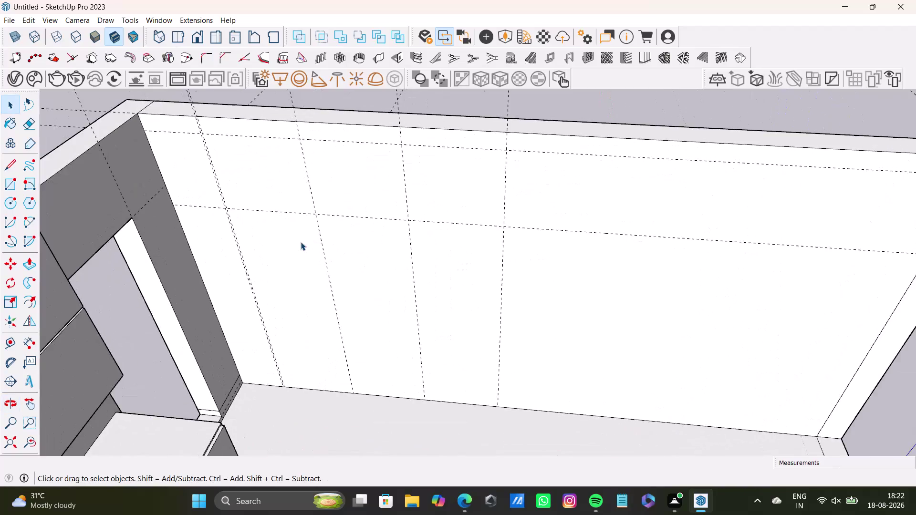
Orbit around the floor surface and select a vertical guide line.
middle_drag(296, 241, 327, 318)
scroll(up, 3)
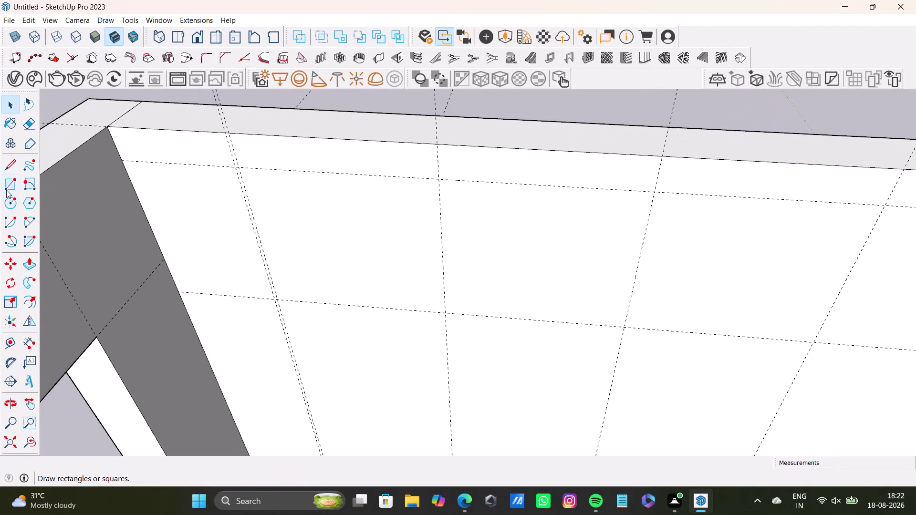
click(7, 190)
scroll(up, 3)
scroll(down, 3)
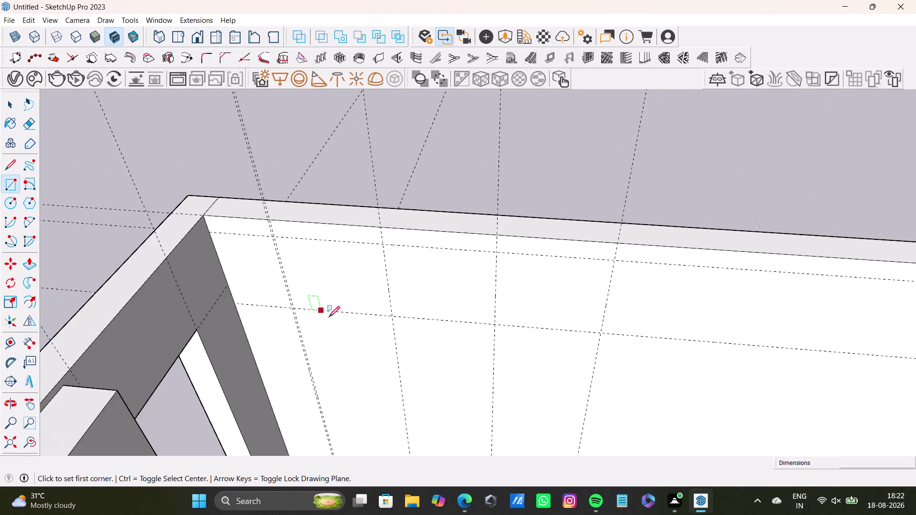
middle_drag(337, 321, 308, 208)
scroll(up, 3)
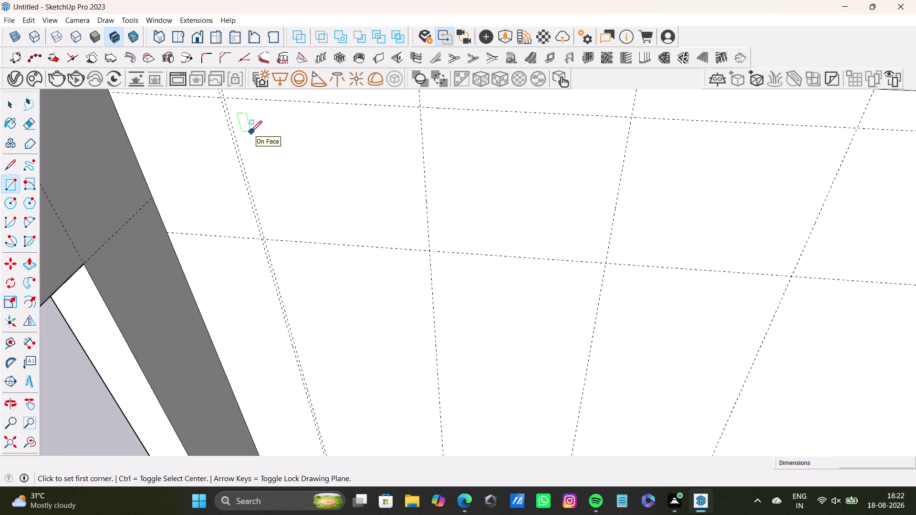
scroll(down, 3)
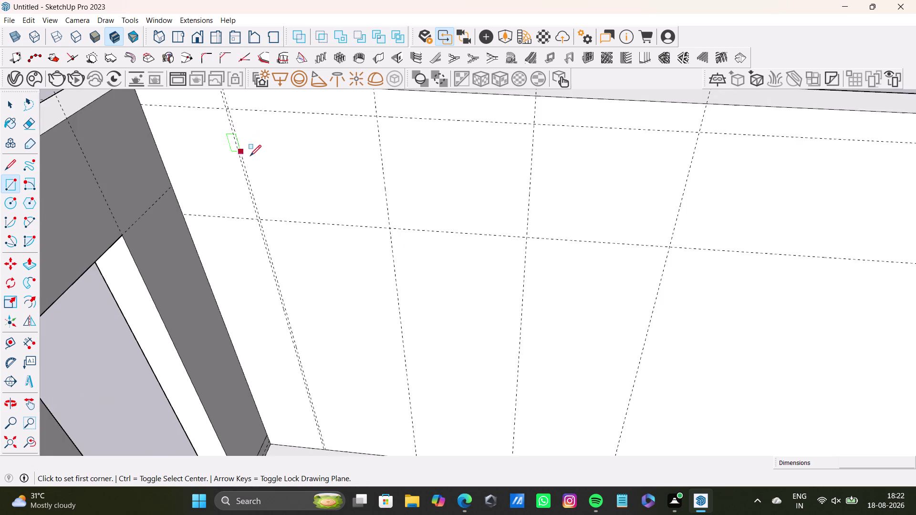
scroll(down, 3)
middle_drag(276, 175, 309, 192)
scroll(up, 3)
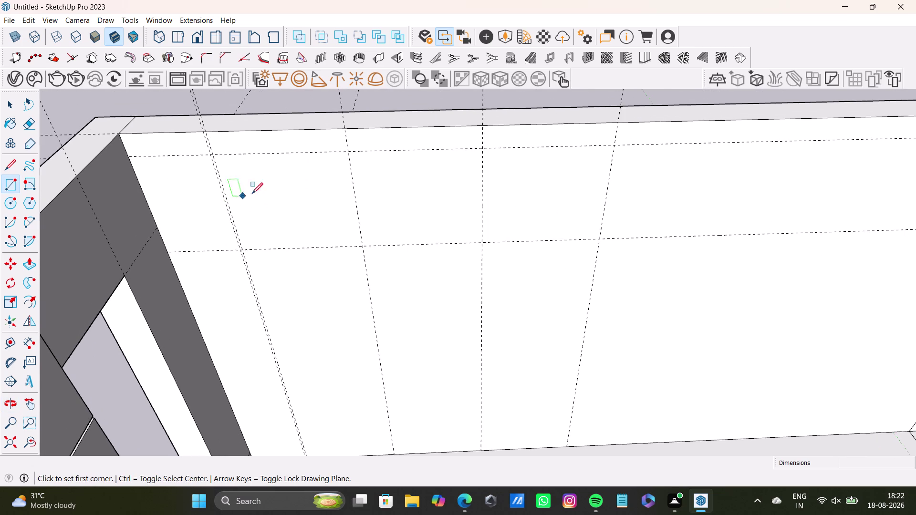
key(space)
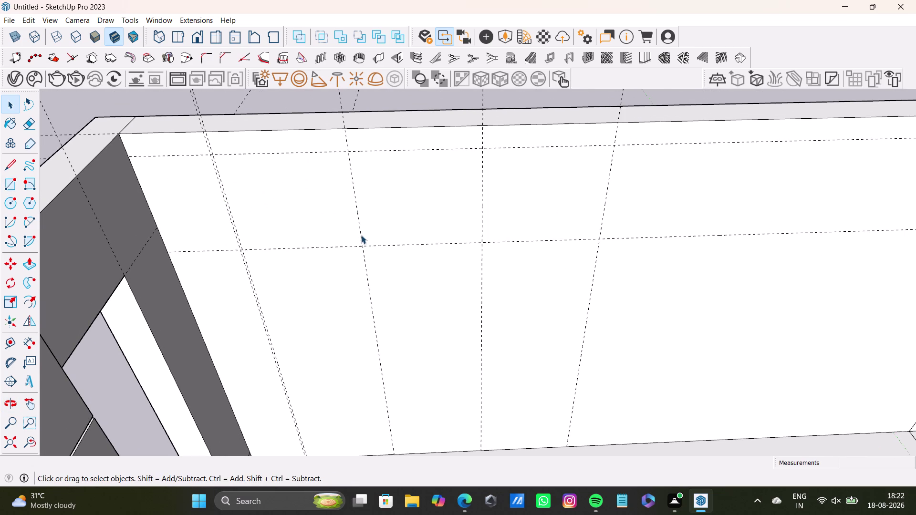
click(360, 236)
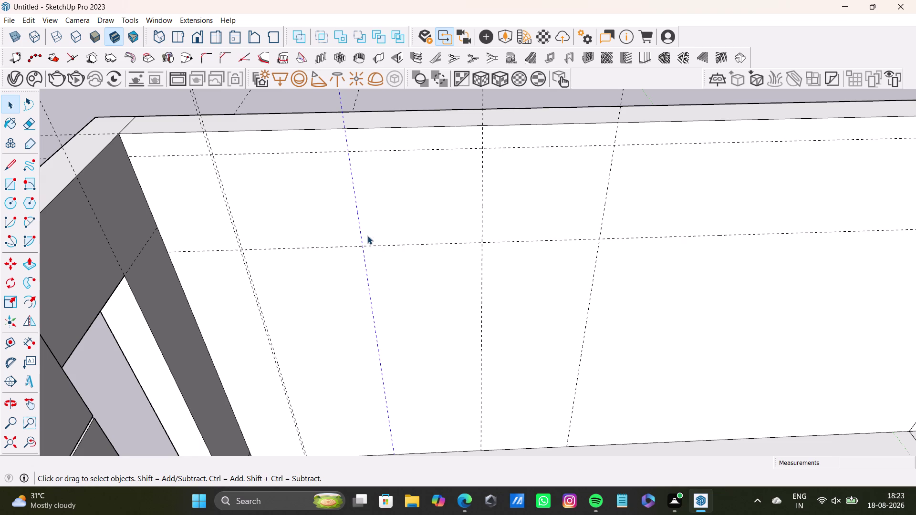
scroll(up, 3)
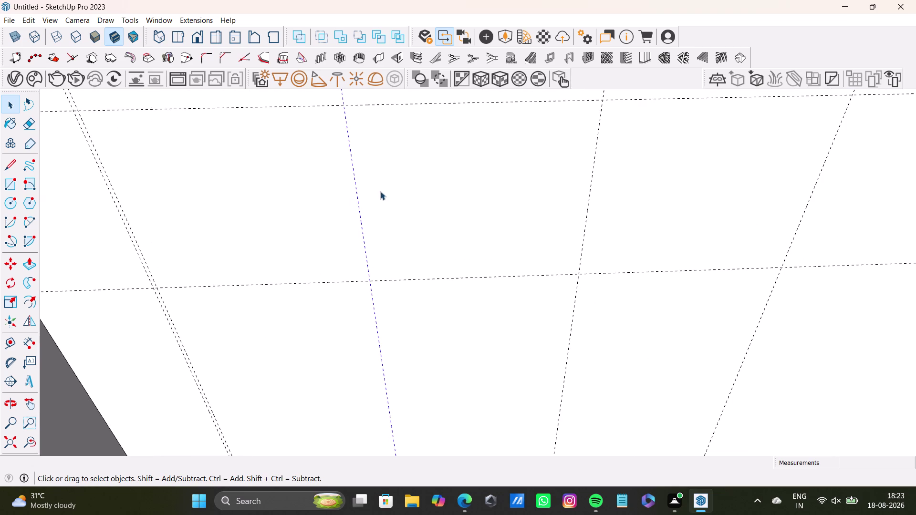
Place a guide 0.5" beside the first vertical guide.
key(t)
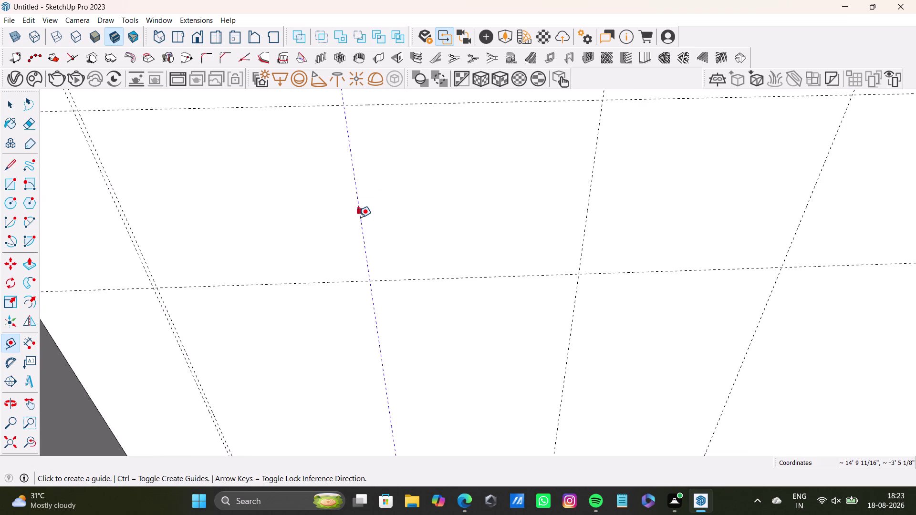
click(358, 219)
text(0.)
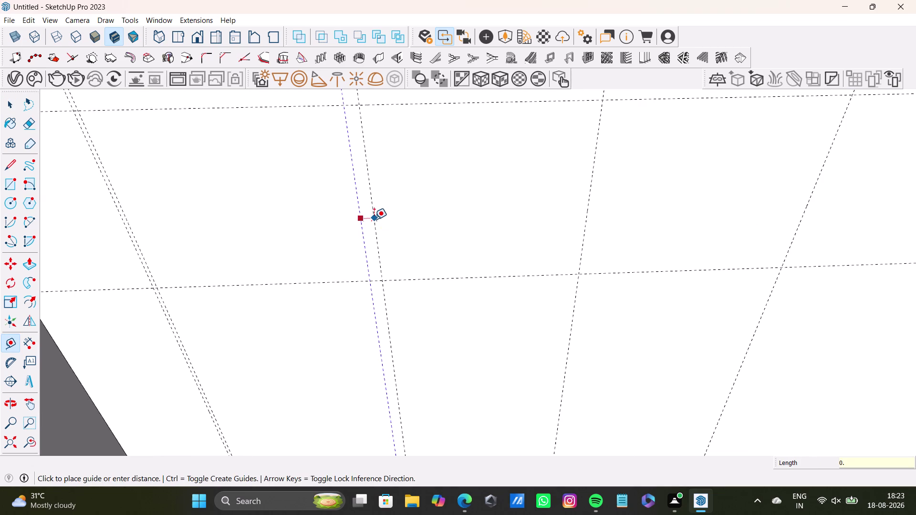
text(5")
key(Return)
scroll(down, 3)
middle_drag(442, 223, 393, 285)
scroll(up, 3)
Add a second 0.5" offset guide beside another existing guide.
click(490, 266)
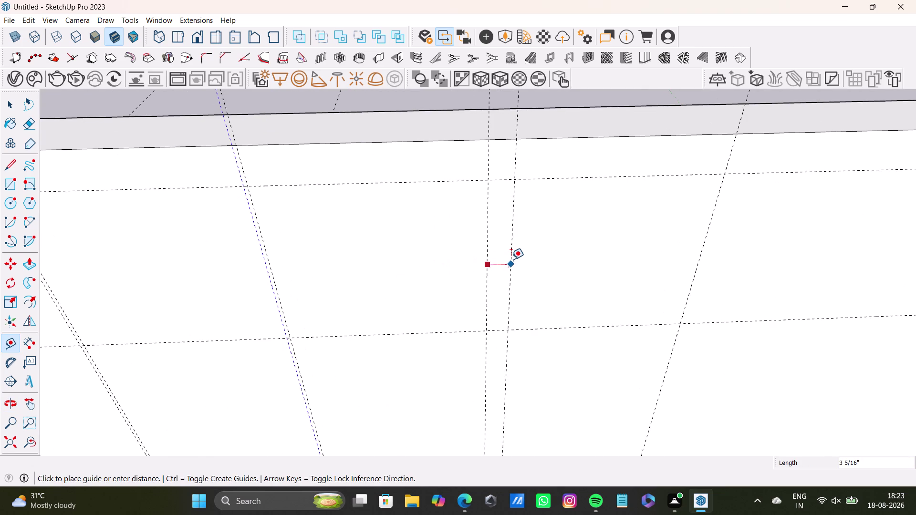
text(0.5)
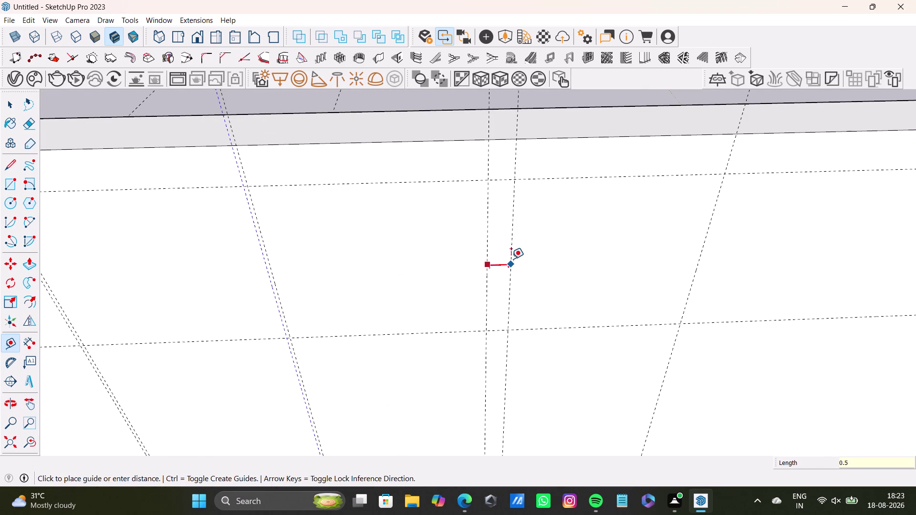
key(shift+quotedbl)
key(Return)
scroll(down, 3)
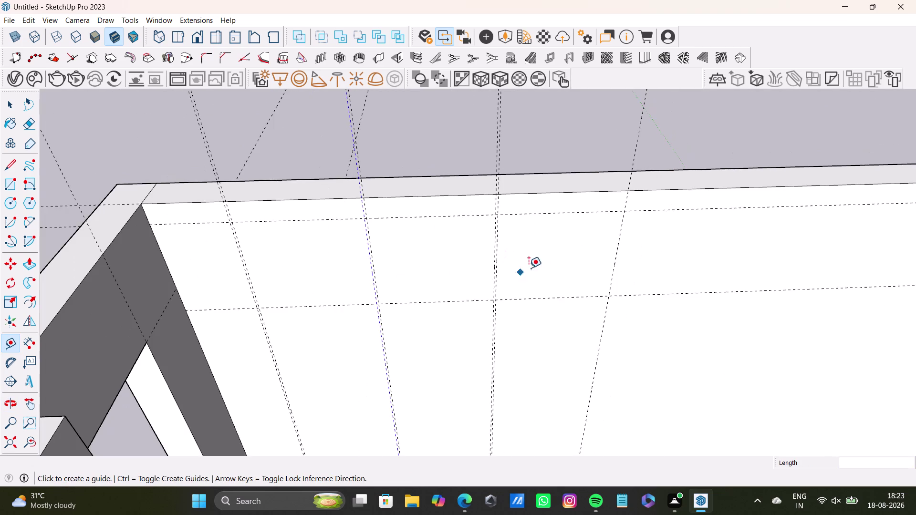
middle_drag(535, 265, 307, 316)
scroll(up, 3)
Add a third 0.5" guide beside the next vertical guide, then orbit along the top edge.
click(393, 312)
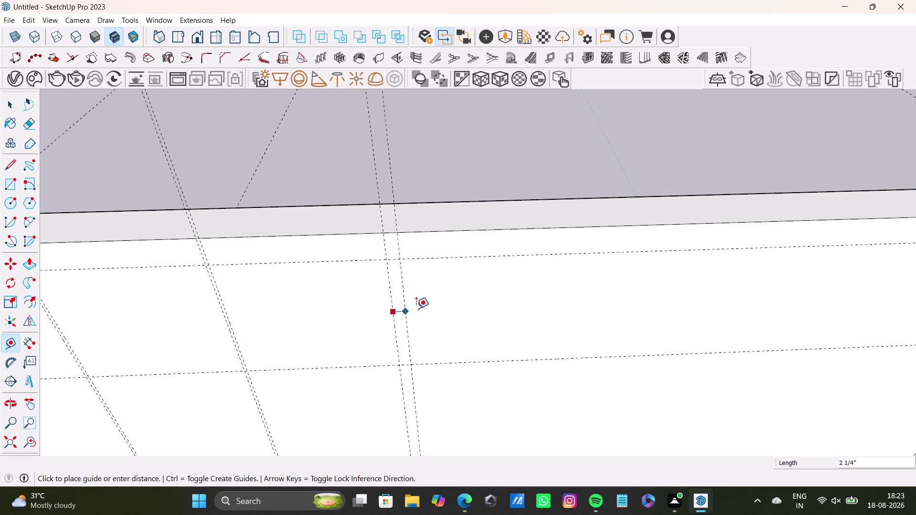
text(0.5)
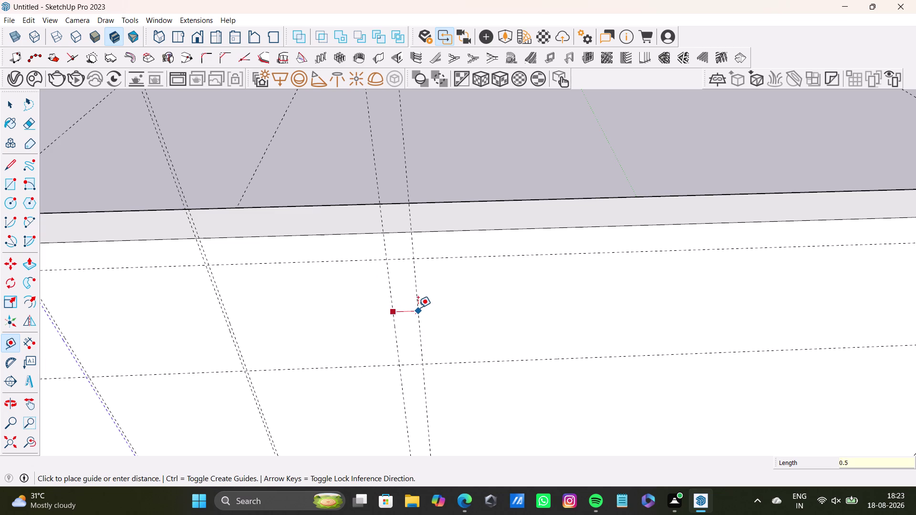
key(shift+quotedbl)
key(Return)
key(space)
scroll(down, 3)
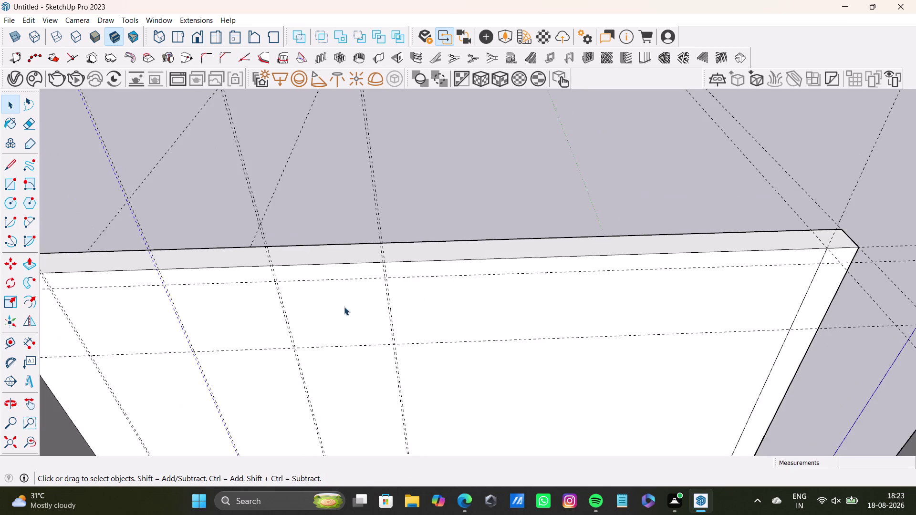
scroll(down, 3)
middle_drag(350, 307, 450, 274)
middle_drag(271, 315, 249, 223)
scroll(down, 3)
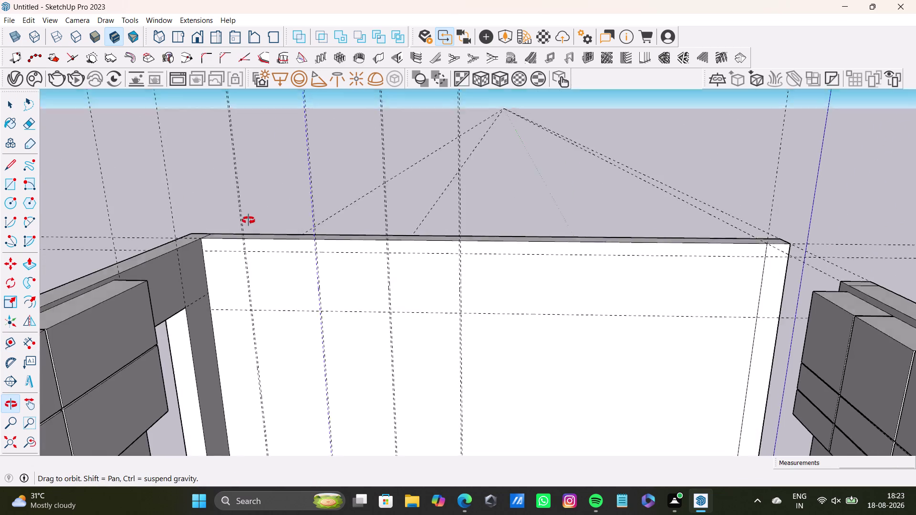
middle_drag(249, 223, 246, 214)
scroll(up, 3)
click(11, 186)
scroll(up, 3)
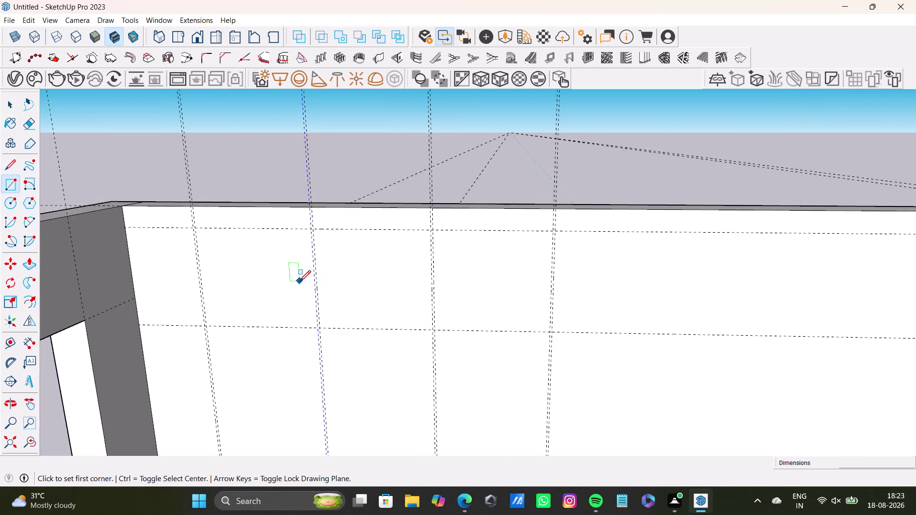
middle_drag(300, 282, 314, 181)
scroll(down, 3)
middle_drag(319, 275, 316, 195)
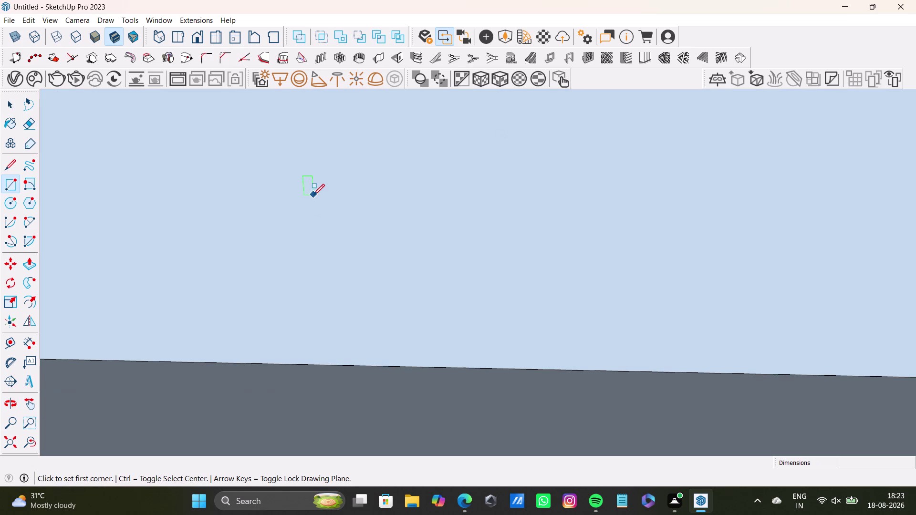
click(8, 442)
middle_drag(309, 231, 308, 241)
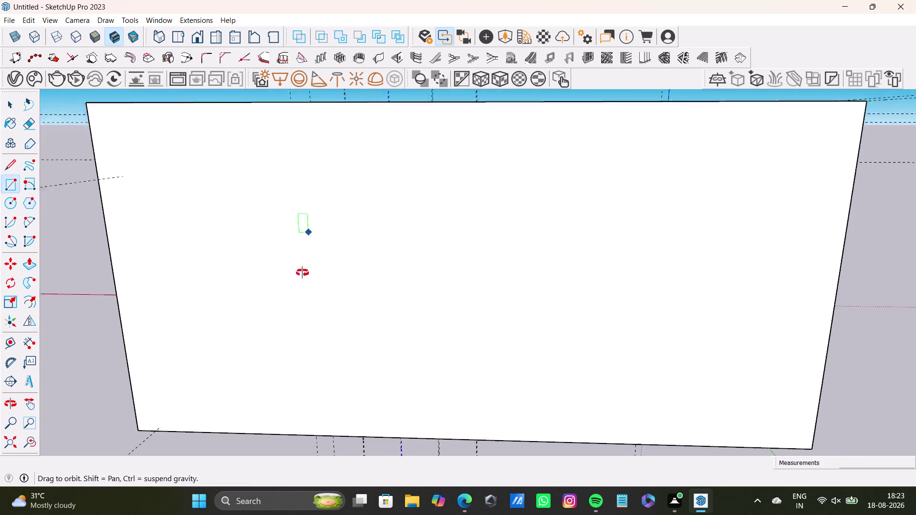
middle_drag(308, 240, 281, 426)
middle_drag(405, 155, 339, 420)
scroll(up, 3)
middle_drag(328, 285, 378, 197)
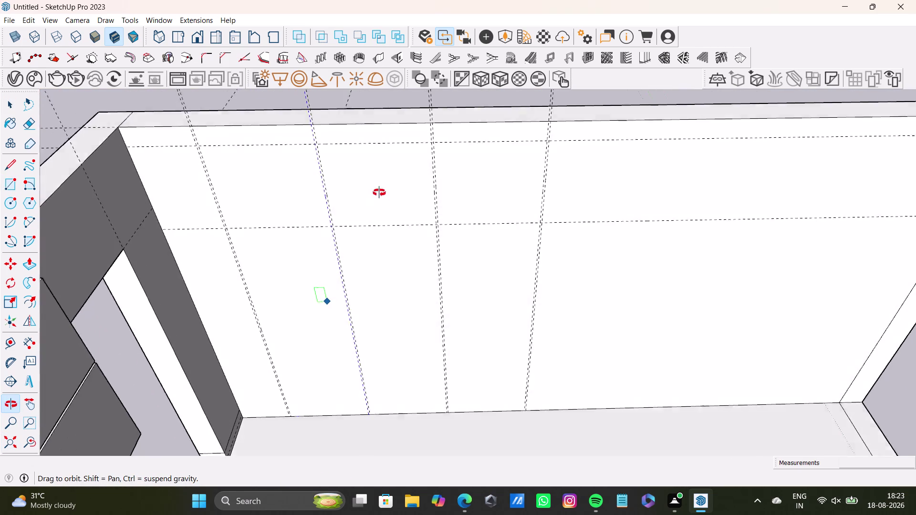
middle_drag(378, 197, 375, 237)
middle_drag(367, 263, 358, 187)
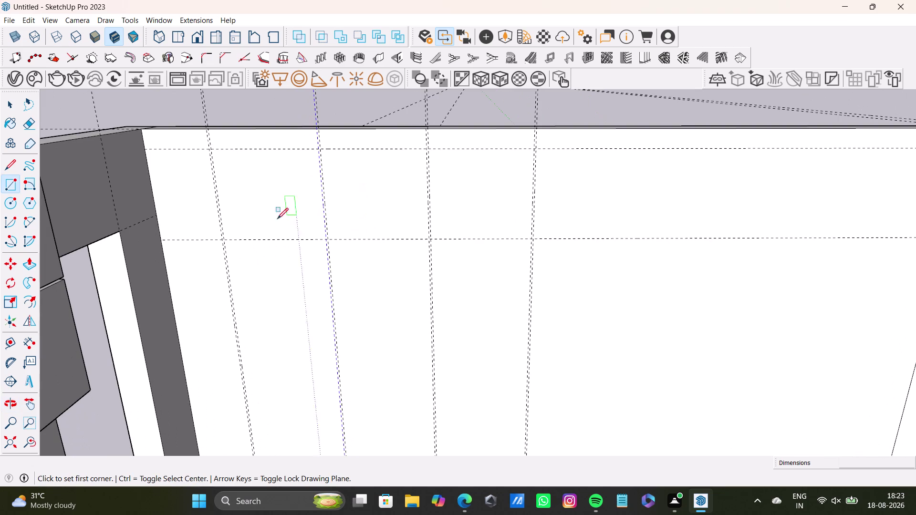
key(space)
click(6, 341)
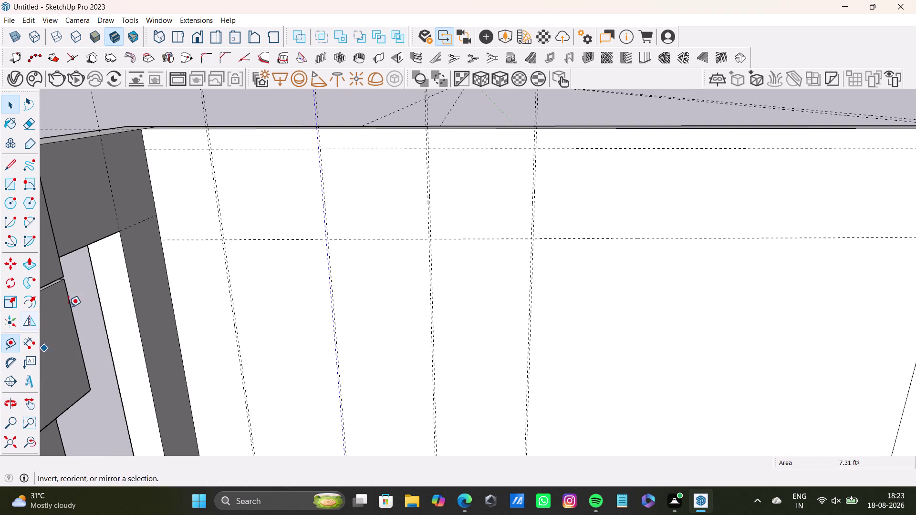
scroll(up, 3)
click(275, 128)
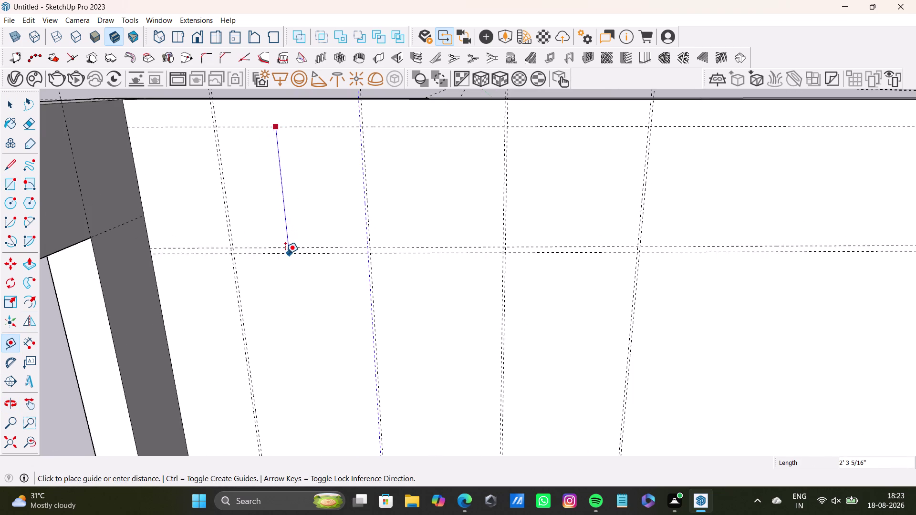
key(space)
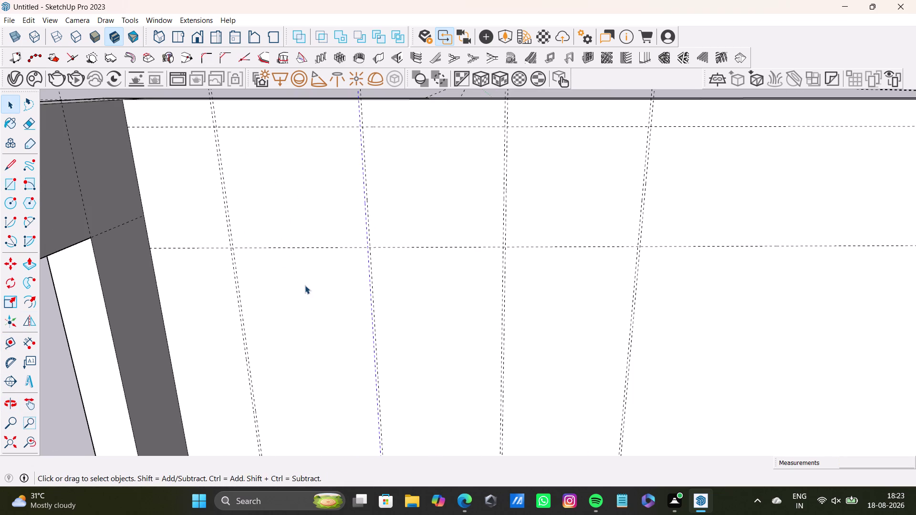
scroll(down, 3)
middle_drag(305, 286, 294, 186)
scroll(up, 3)
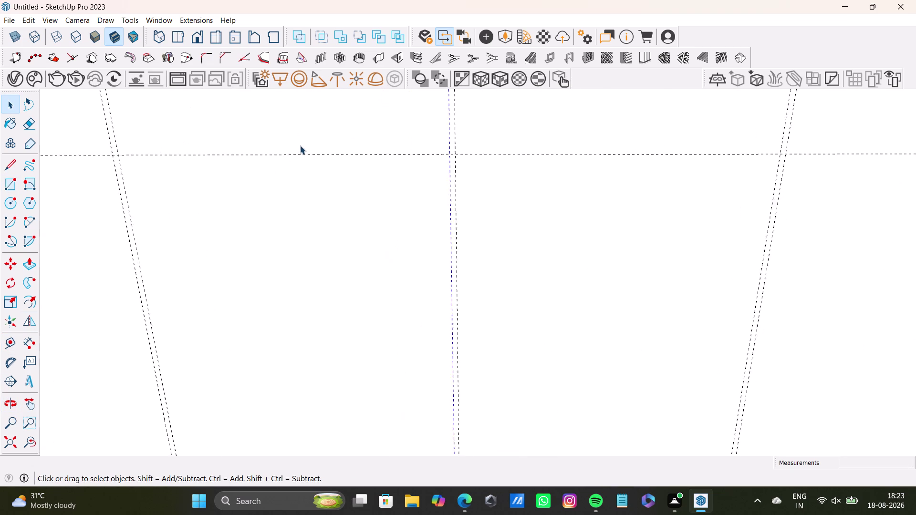
click(305, 154)
click(305, 154)
click(307, 157)
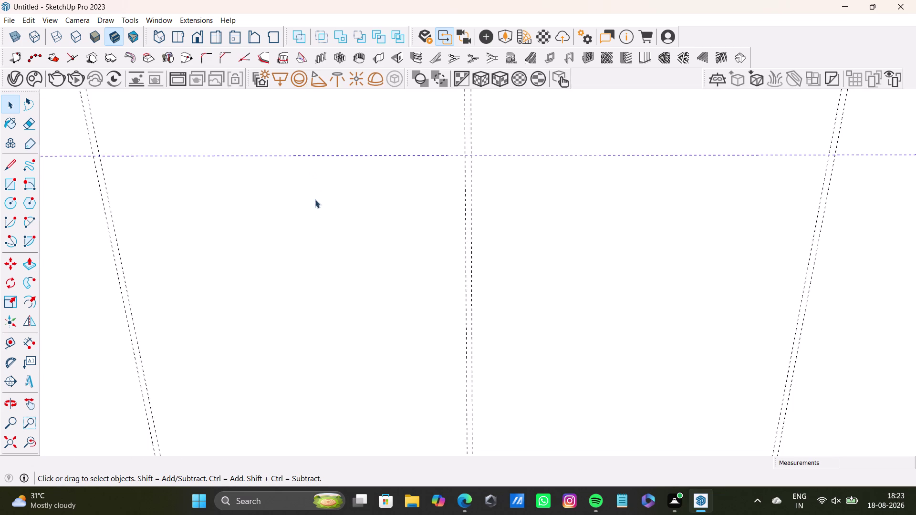
scroll(down, 3)
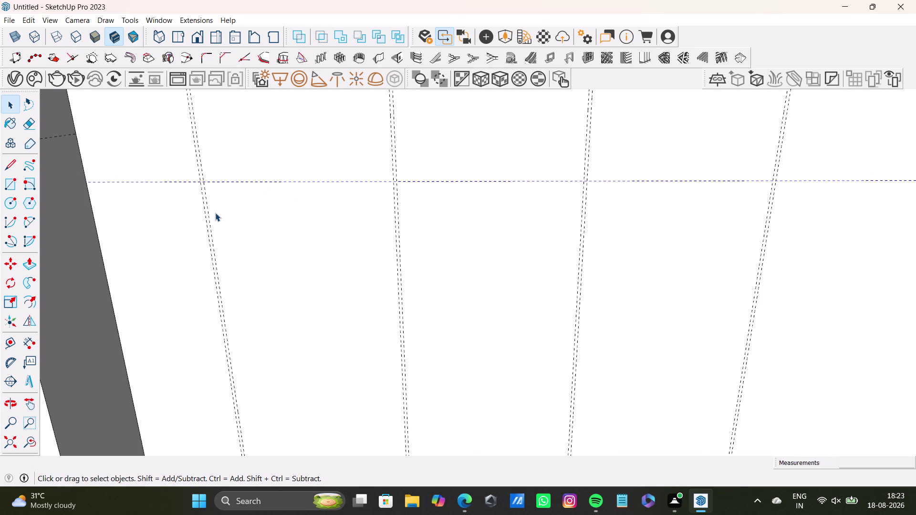
Add a 0.5" twin beside the upper horizontal wall guide.
click(15, 345)
scroll(up, 3)
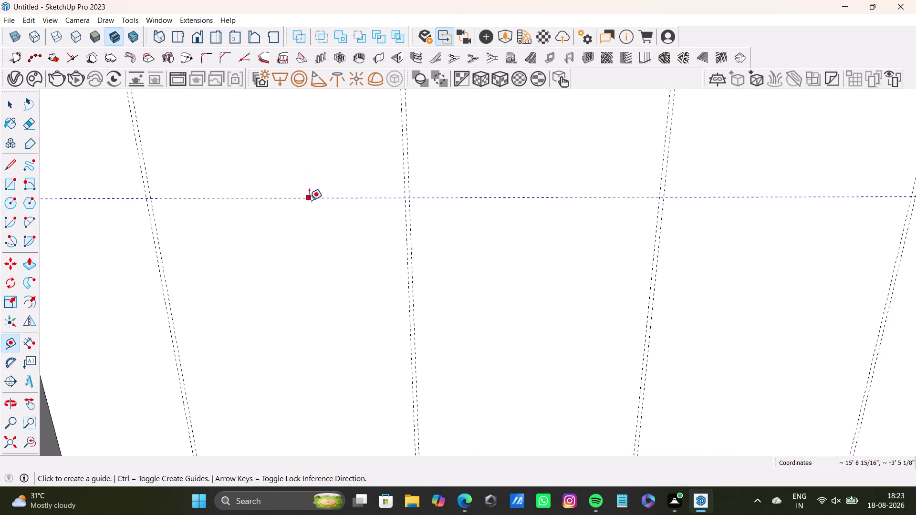
click(312, 200)
text(0.)
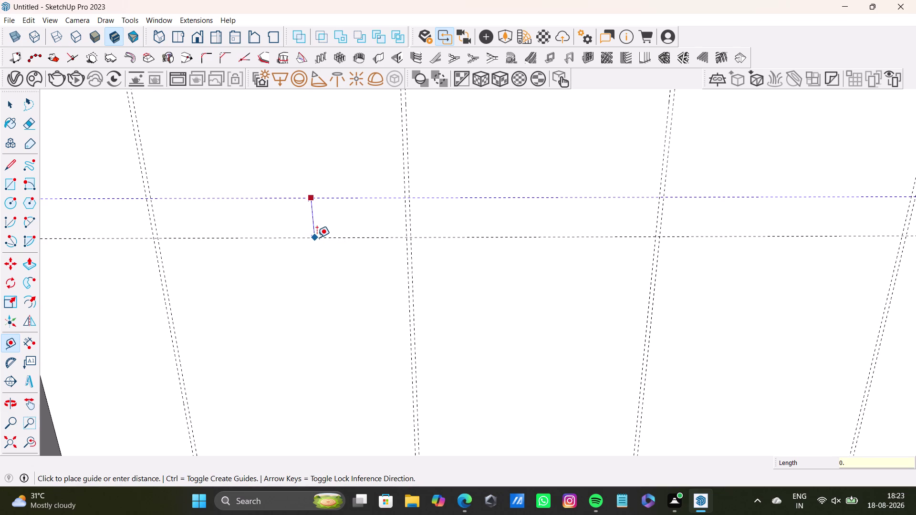
text(5)
key(shift+quotedbl)
key(Return)
key(space)
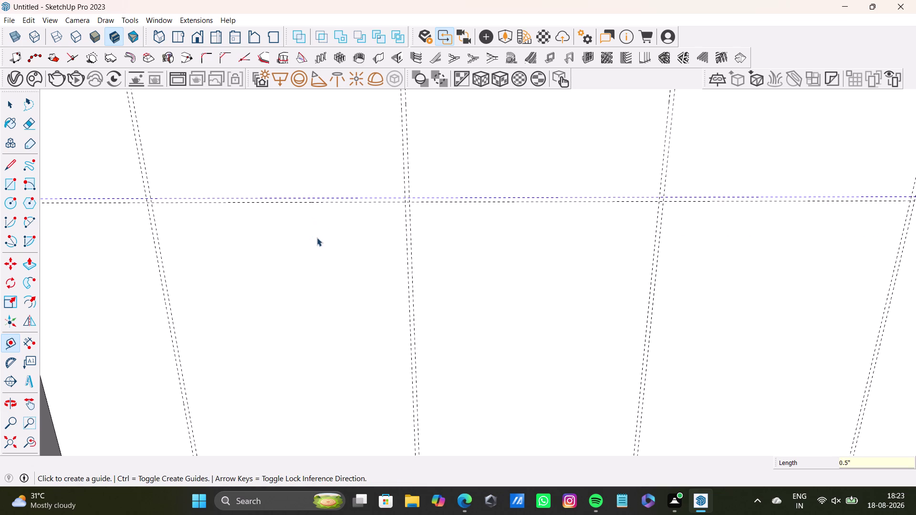
scroll(down, 3)
middle_drag(346, 240, 350, 210)
scroll(up, 3)
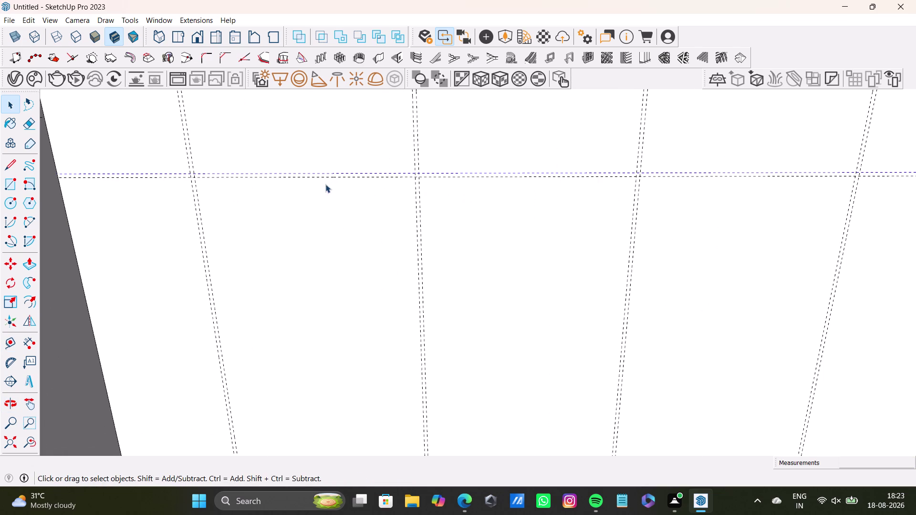
Place a horizontal guide 2'2" below the upper guide.
key(t)
scroll(up, 3)
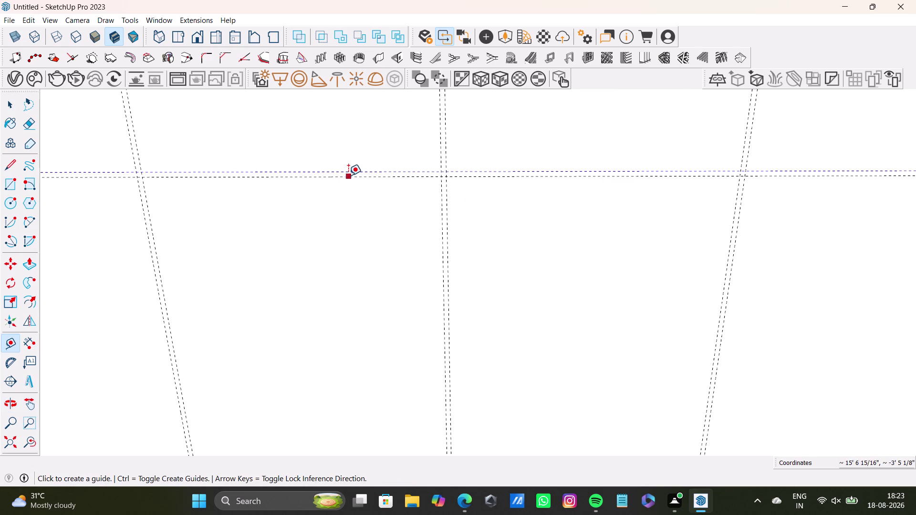
scroll(up, 3)
click(325, 175)
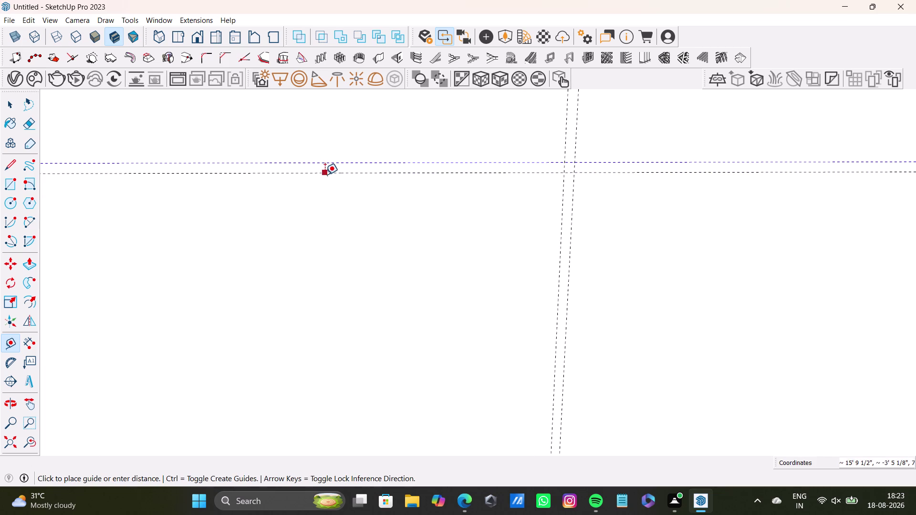
scroll(down, 3)
middle_drag(350, 337, 342, 208)
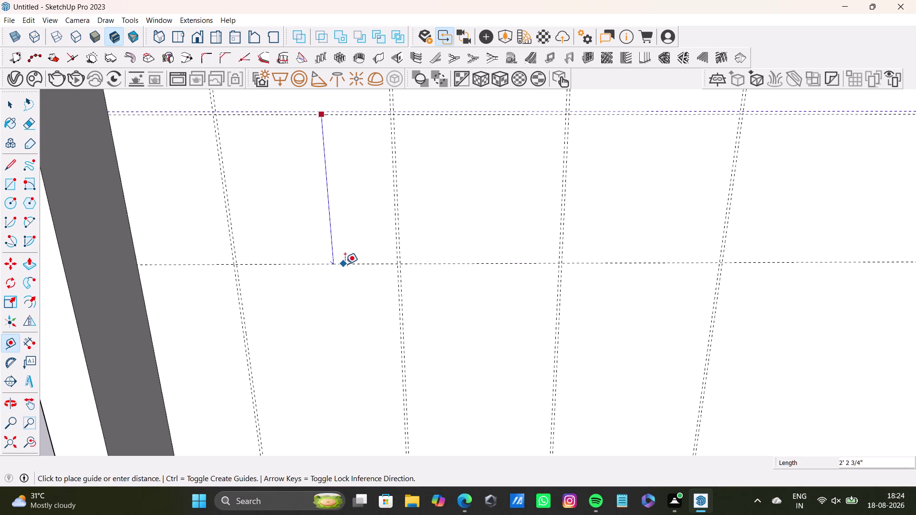
scroll(down, 3)
text(2')
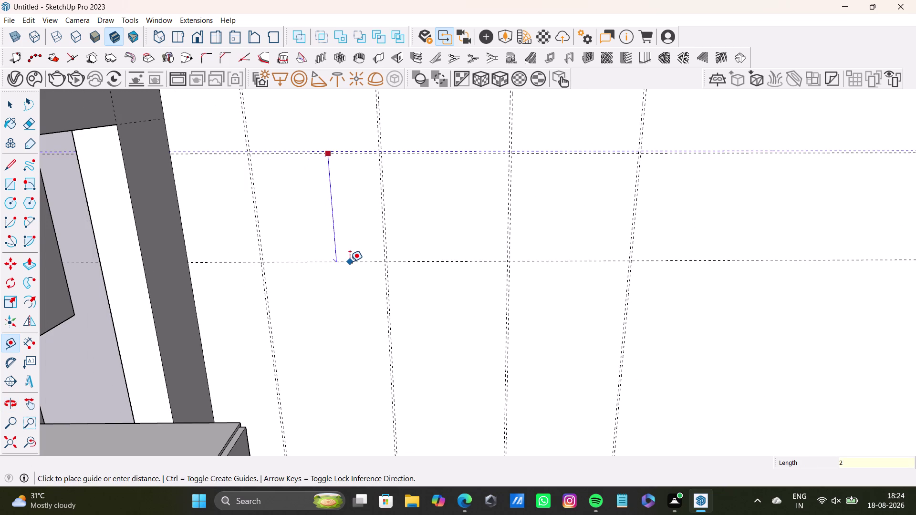
key(2)
key(shift+quotedbl)
key(Return)
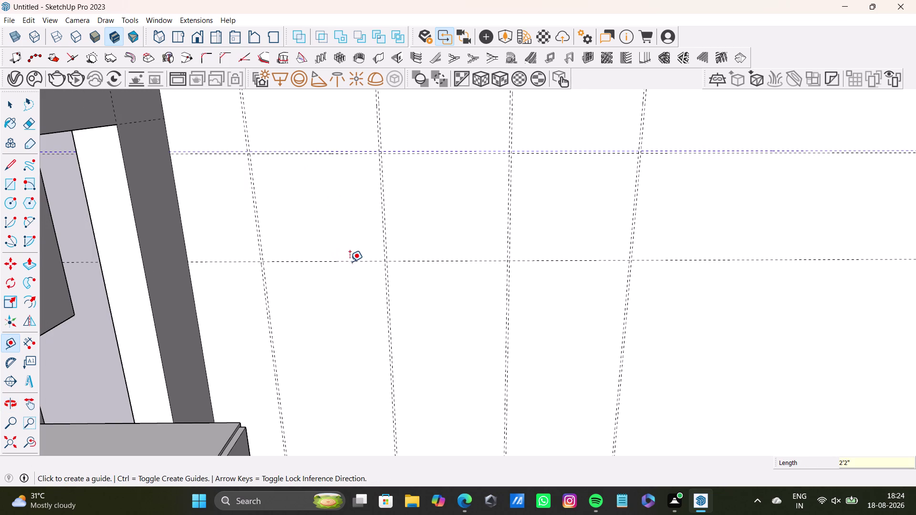
key(space)
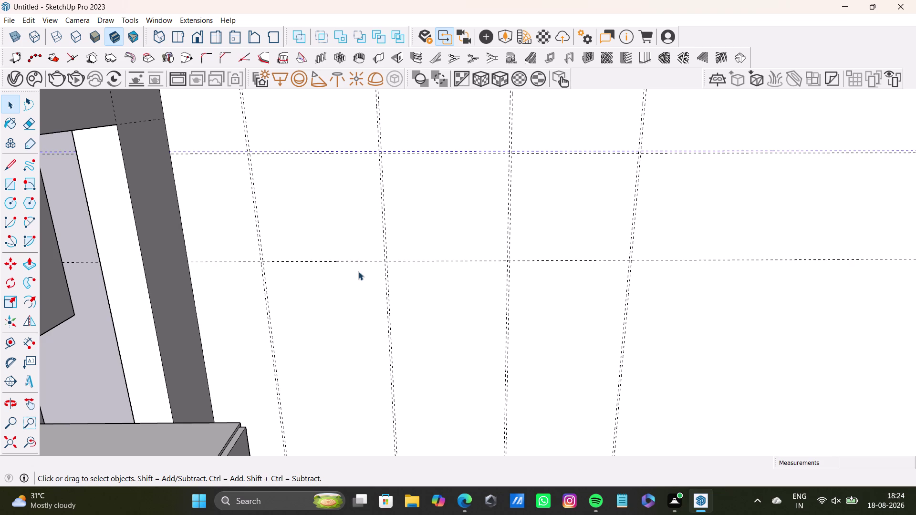
Add a 0.5" twin beside the new 2'2" guide.
key(t)
click(364, 258)
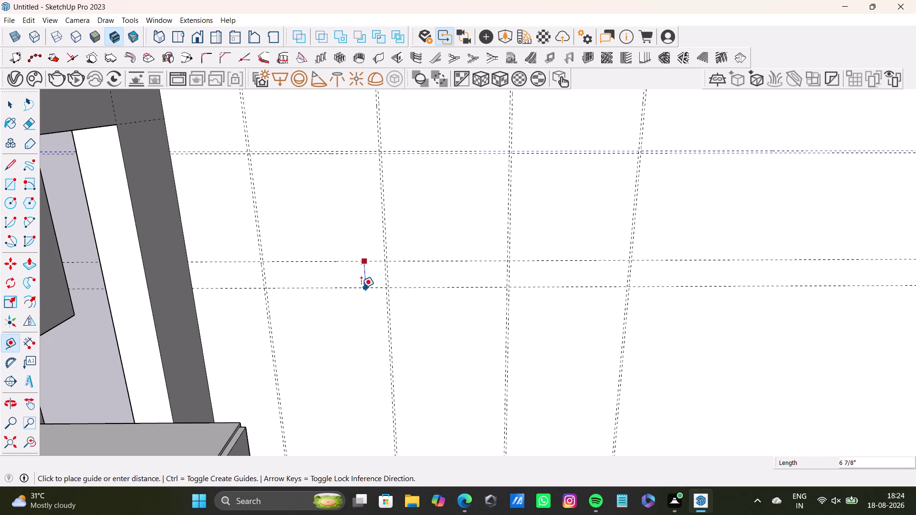
text(0.5)
key(shift+quotedbl)
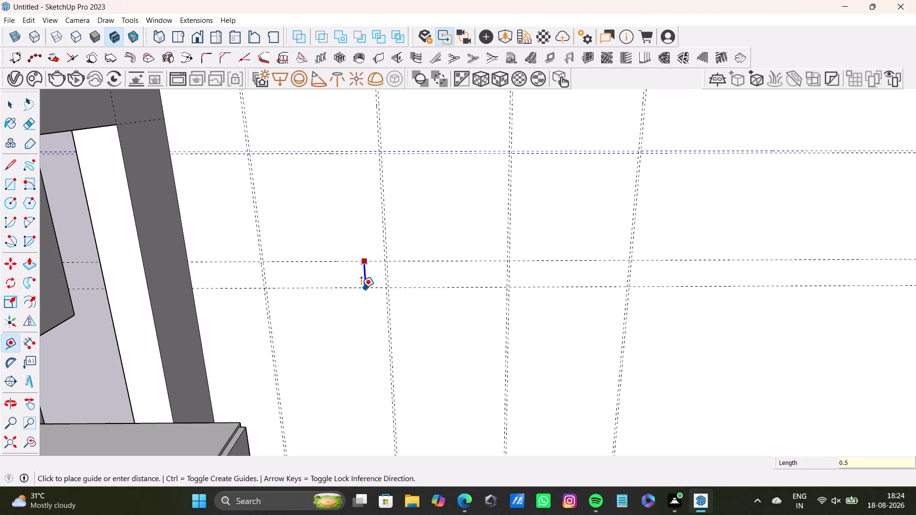
key(Return)
scroll(up, 3)
scroll(up, 3)
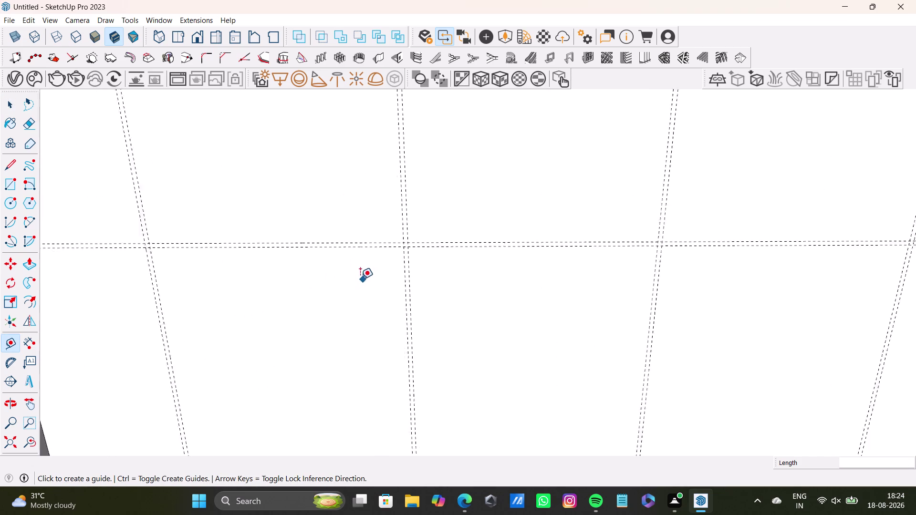
scroll(up, 3)
Place another horizontal guide 2'2" below the lower guide.
click(306, 245)
scroll(down, 3)
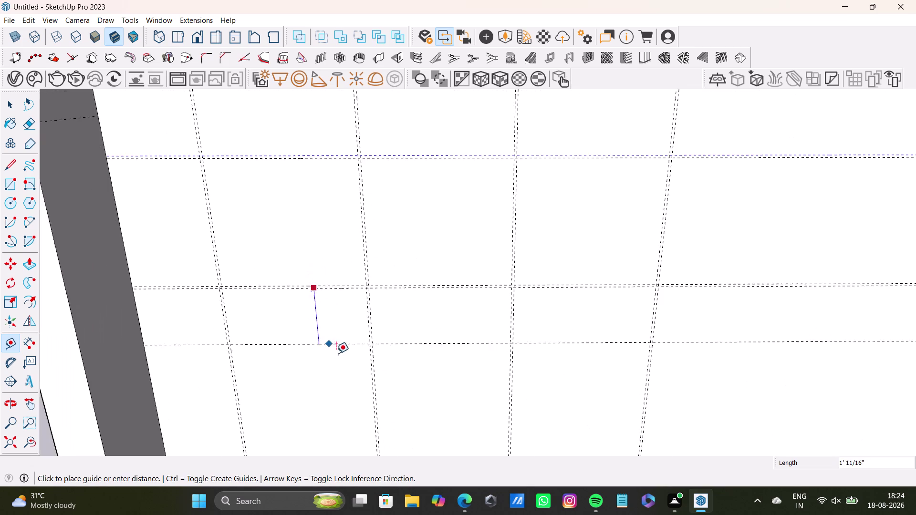
scroll(down, 3)
scroll(down, 3)
middle_drag(337, 419, 327, 331)
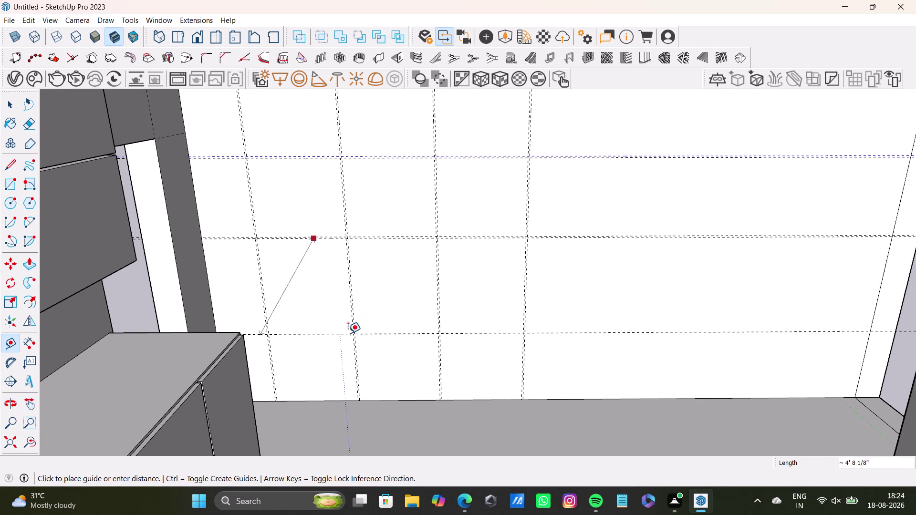
scroll(up, 3)
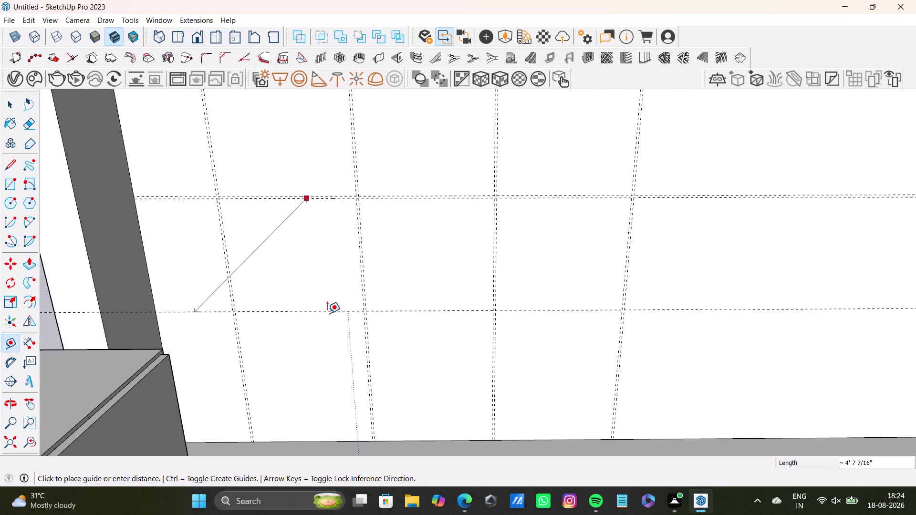
middle_drag(328, 314, 279, 282)
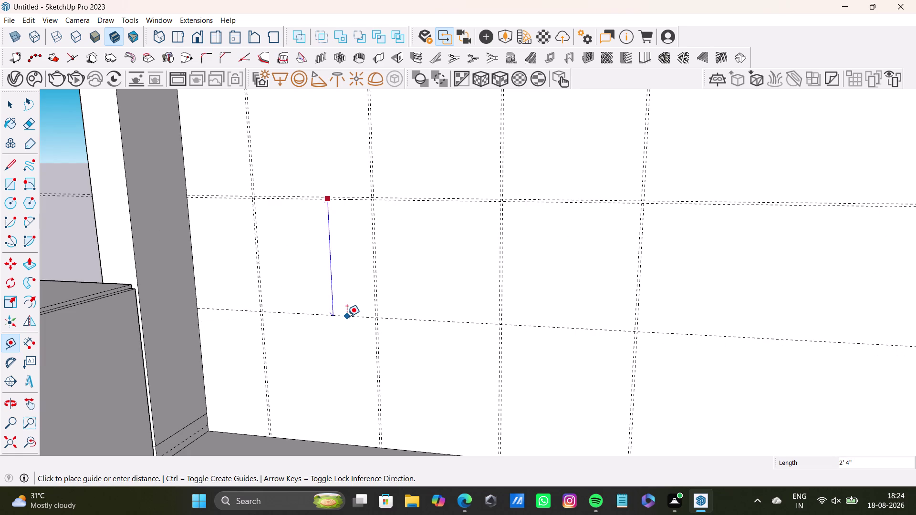
text(2'2)
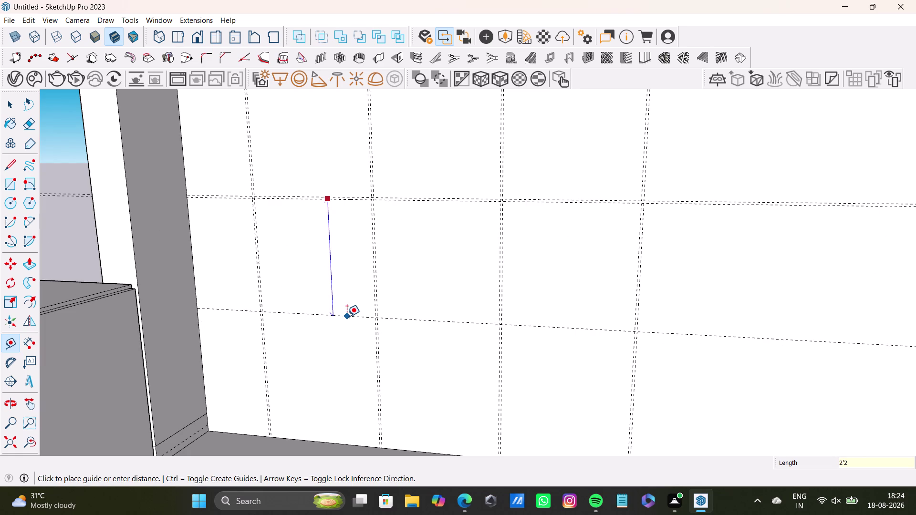
key(shift+quotedbl)
key(Return)
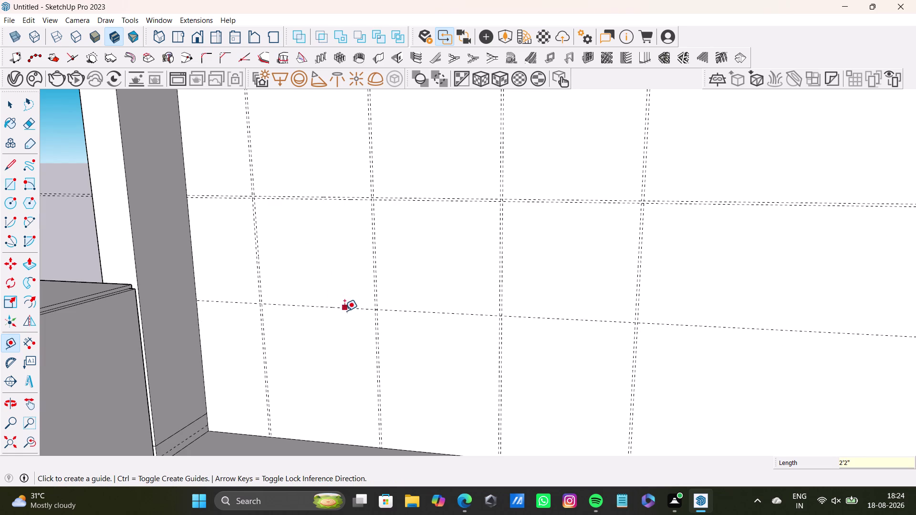
Give that new guide a 0.5" offset twin.
click(346, 306)
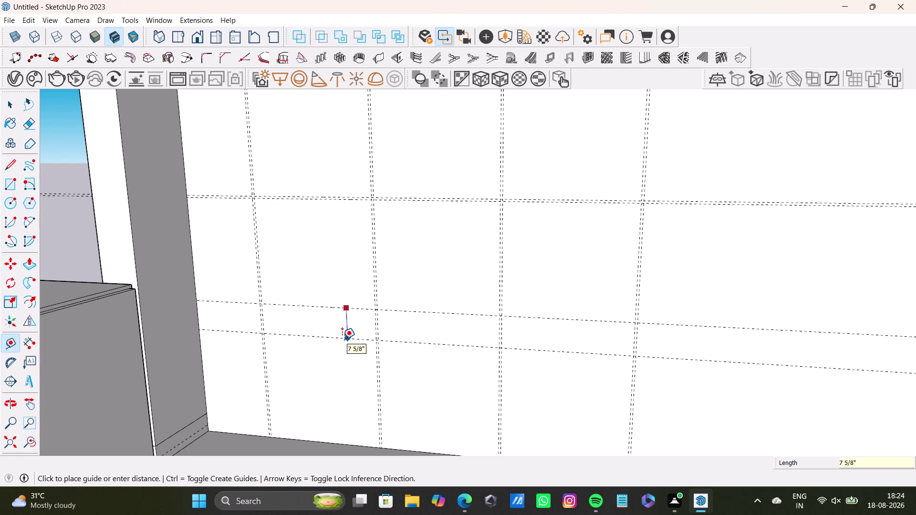
text(0.5)
key(shift+quotedbl)
key(Return)
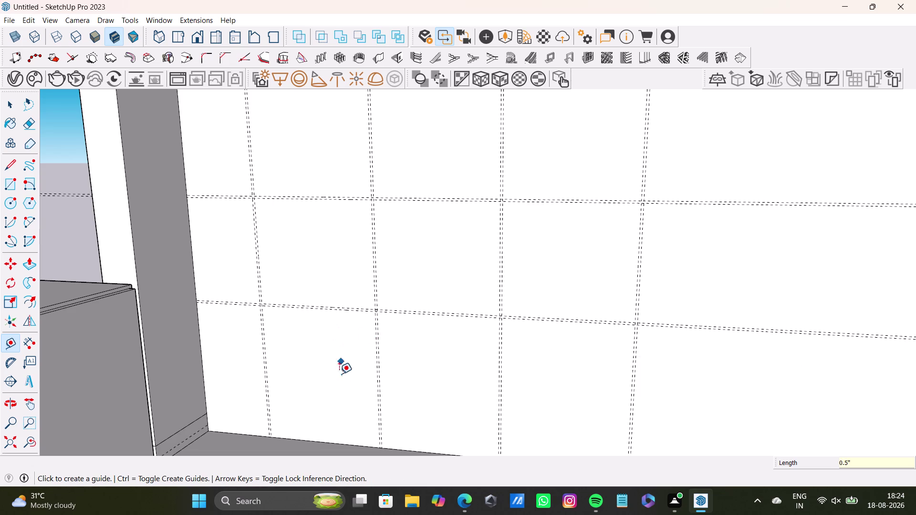
scroll(down, 3)
middle_drag(344, 382, 344, 322)
scroll(up, 3)
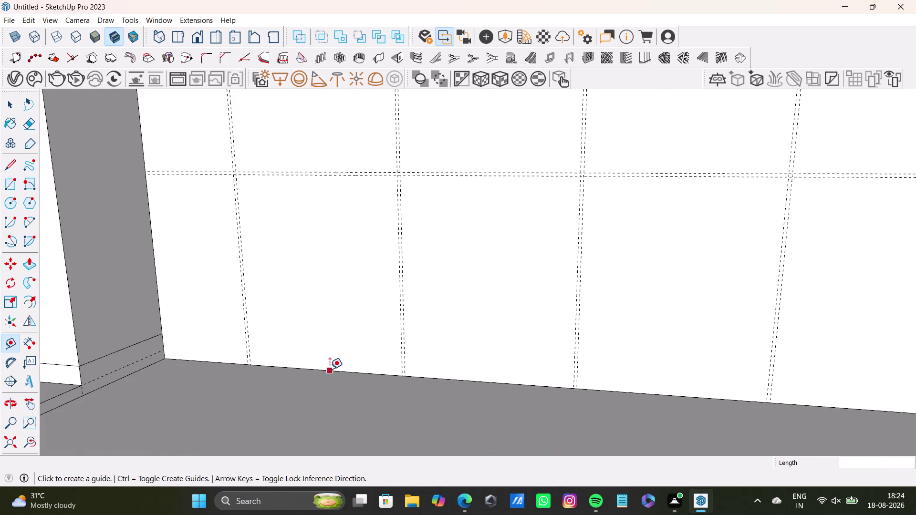
Place a guide 0.5" above the floor edge, then undo it.
click(330, 369)
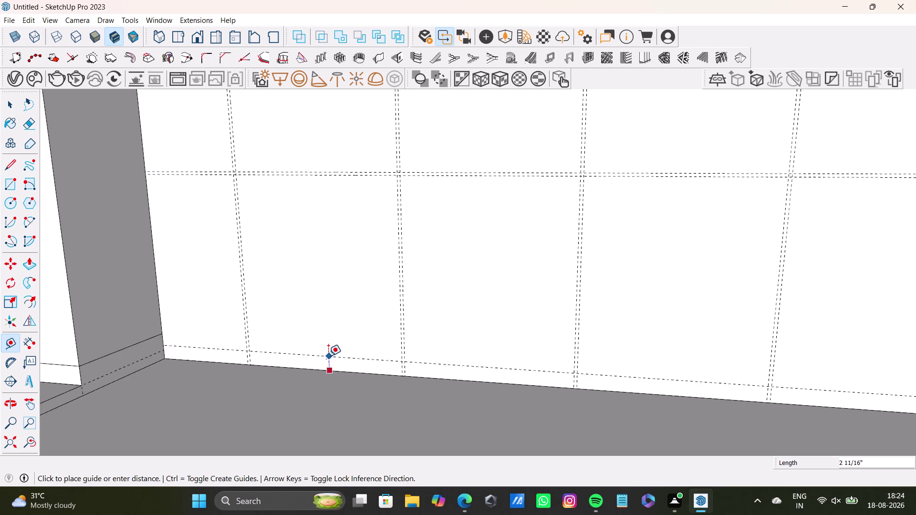
click(265, 355)
click(283, 351)
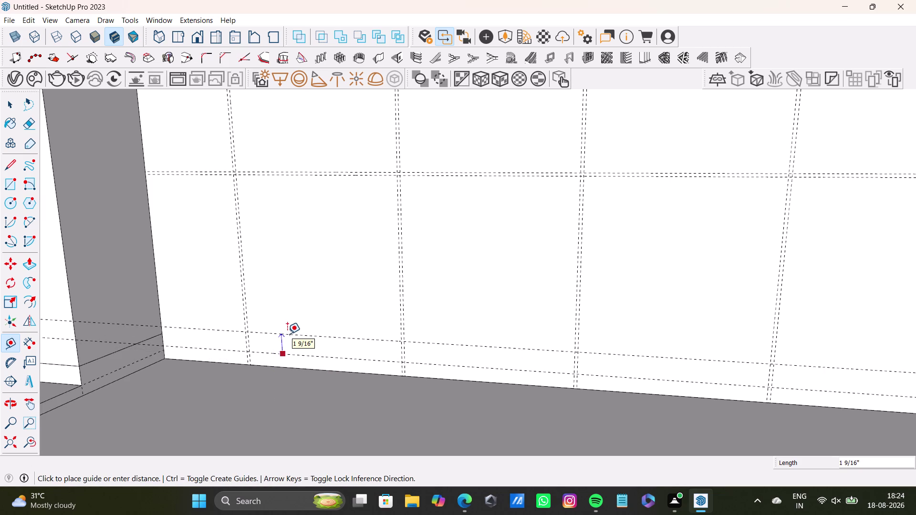
text(0.5)
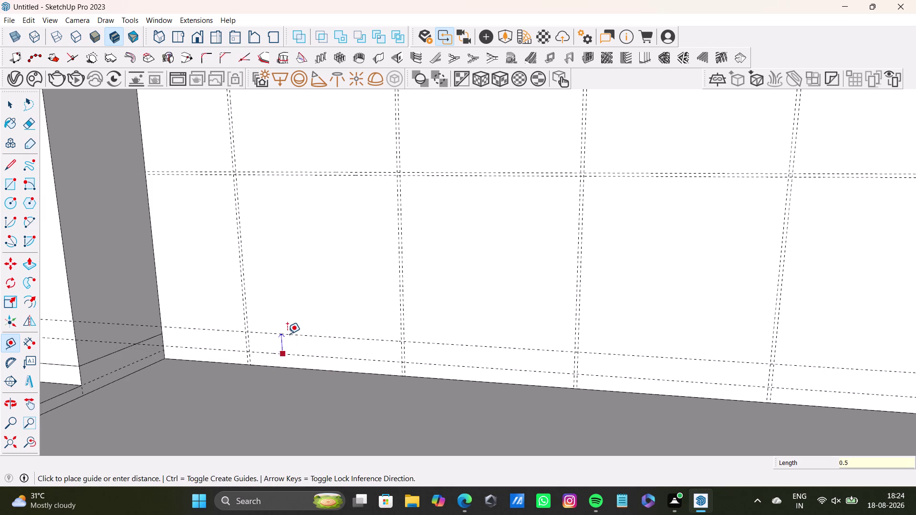
key(shift+quotedbl)
key(Return)
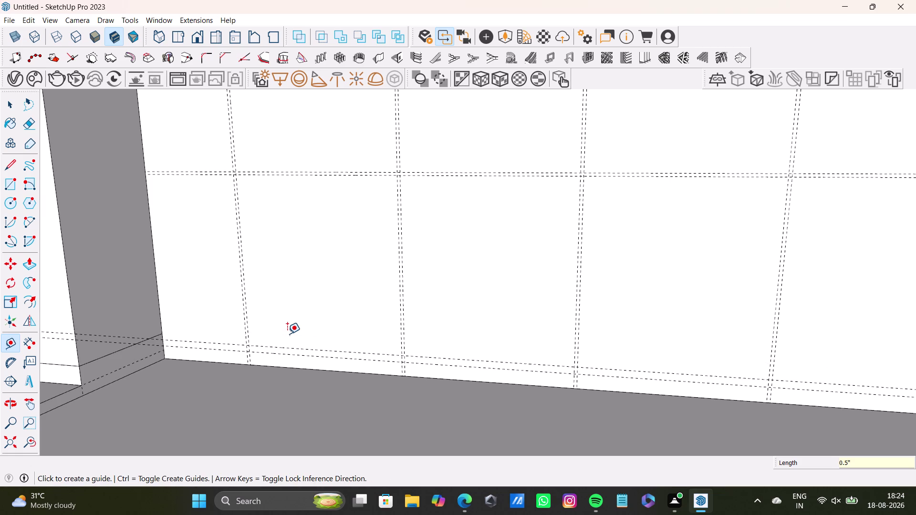
key(ctrl+z)
key(ctrl+z)
scroll(down, 3)
middle_drag(276, 351, 262, 391)
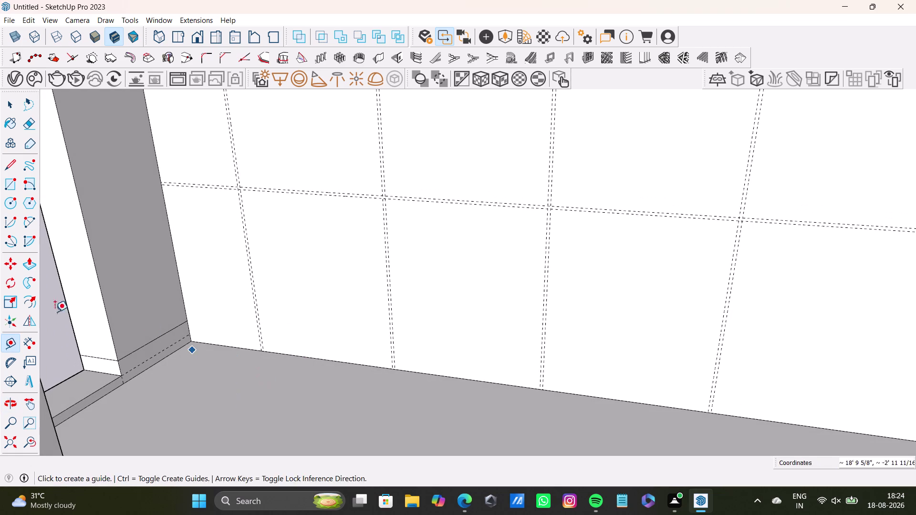
scroll(up, 3)
click(9, 341)
Place a guide just above the floor edge near the window wall.
scroll(up, 3)
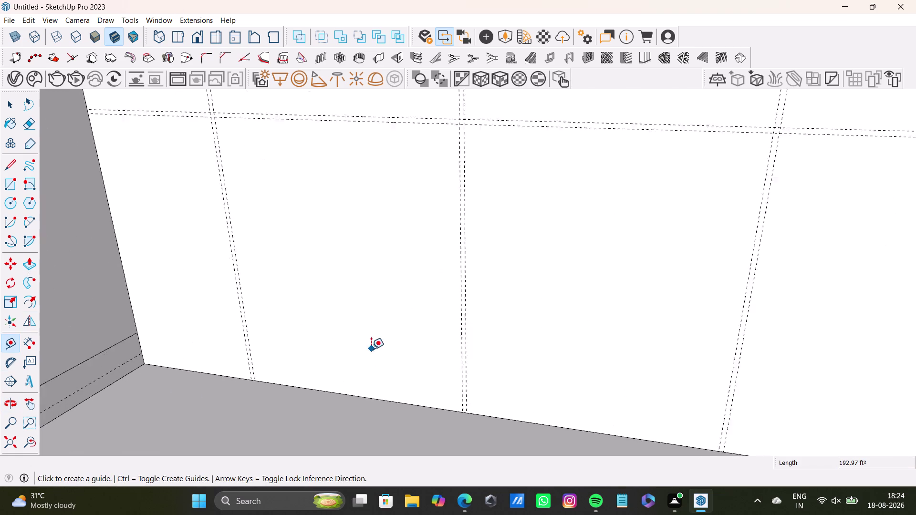
scroll(up, 3)
click(331, 401)
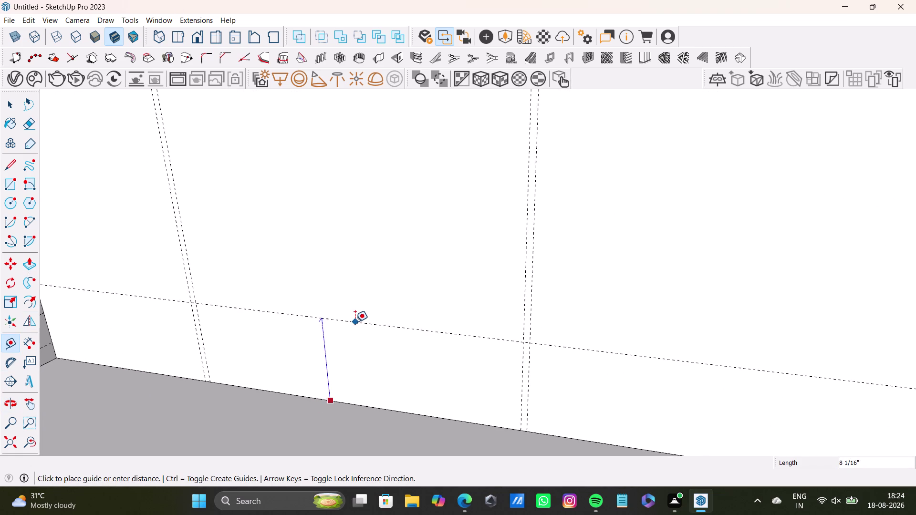
scroll(down, 3)
middle_drag(365, 324, 301, 292)
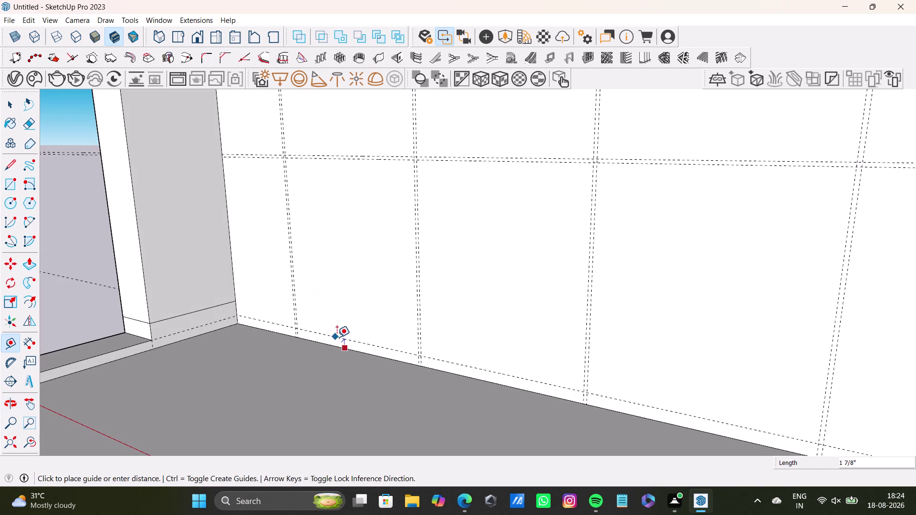
click(348, 329)
middle_drag(320, 347, 346, 347)
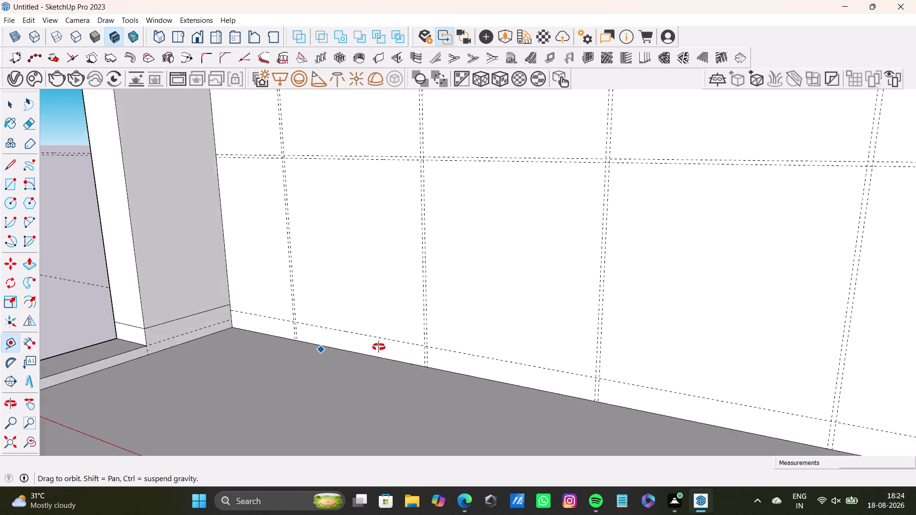
middle_drag(347, 347, 430, 341)
scroll(down, 3)
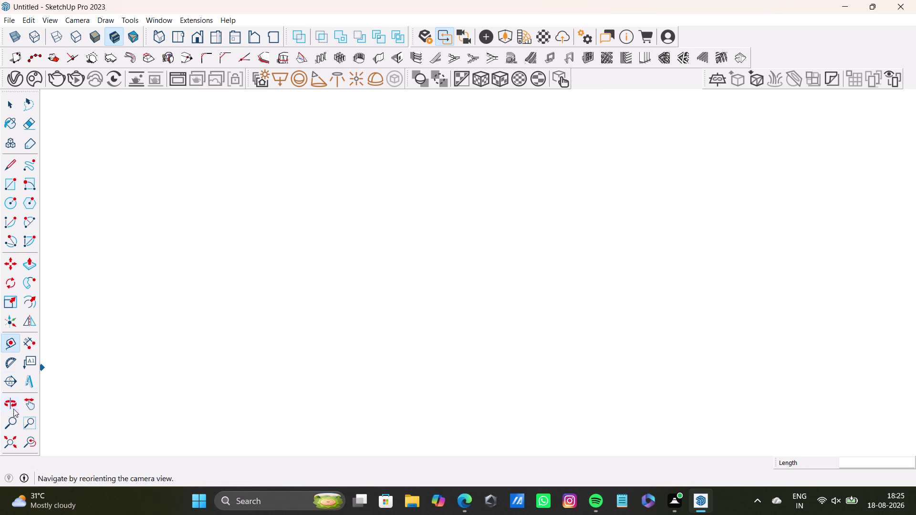
drag(7, 444, 23, 435)
scroll(down, 3)
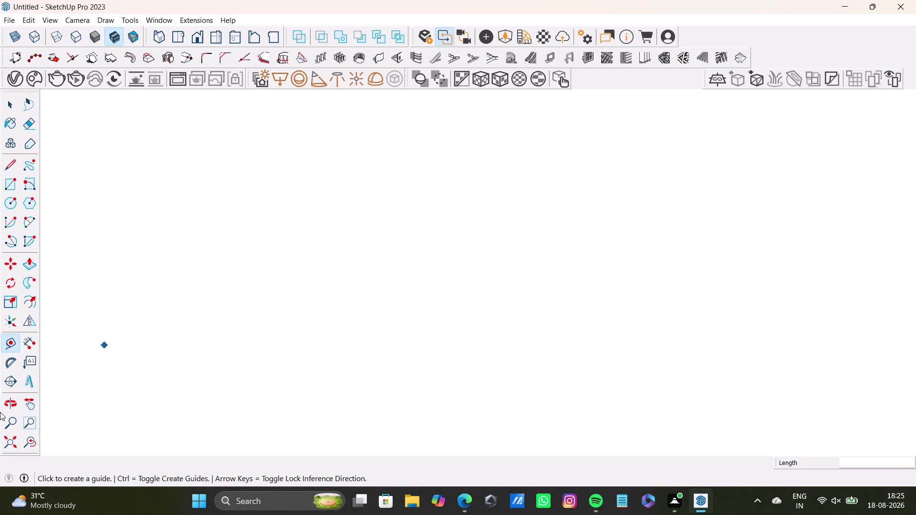
Return to Tape Measure and orbit until the guided wall is in view.
click(30, 439)
click(15, 441)
middle_drag(284, 252, 286, 421)
middle_drag(360, 254, 327, 462)
scroll(up, 3)
middle_drag(336, 199, 334, 358)
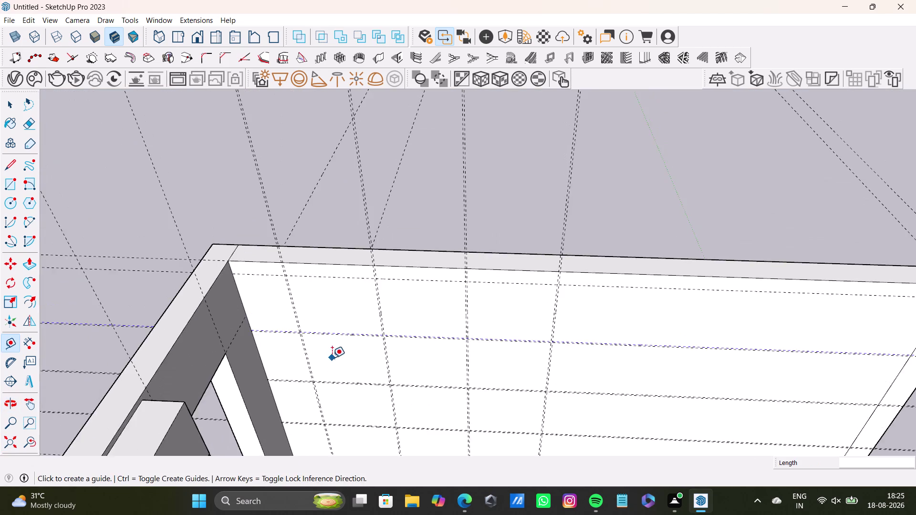
scroll(up, 3)
middle_drag(332, 328, 302, 223)
scroll(up, 3)
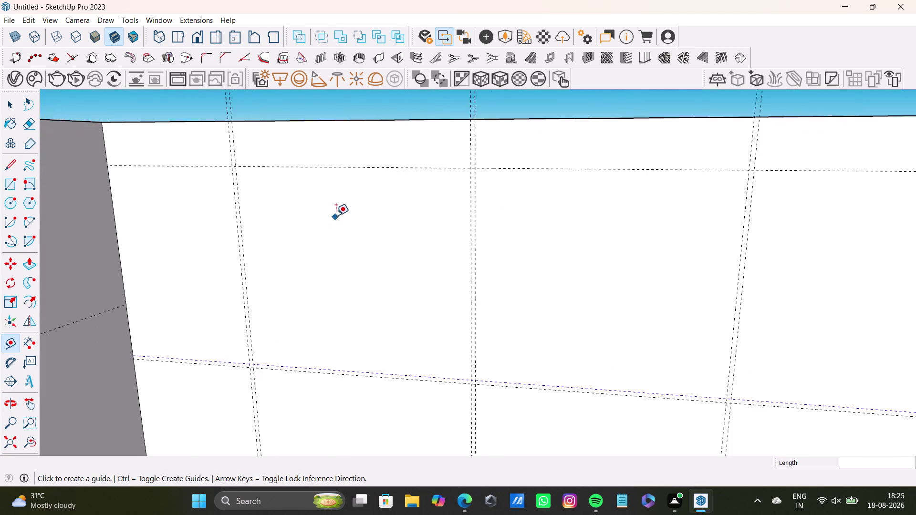
scroll(up, 3)
Add a 0.5" twin to the existing wall guide, then orbit along the guides.
click(355, 150)
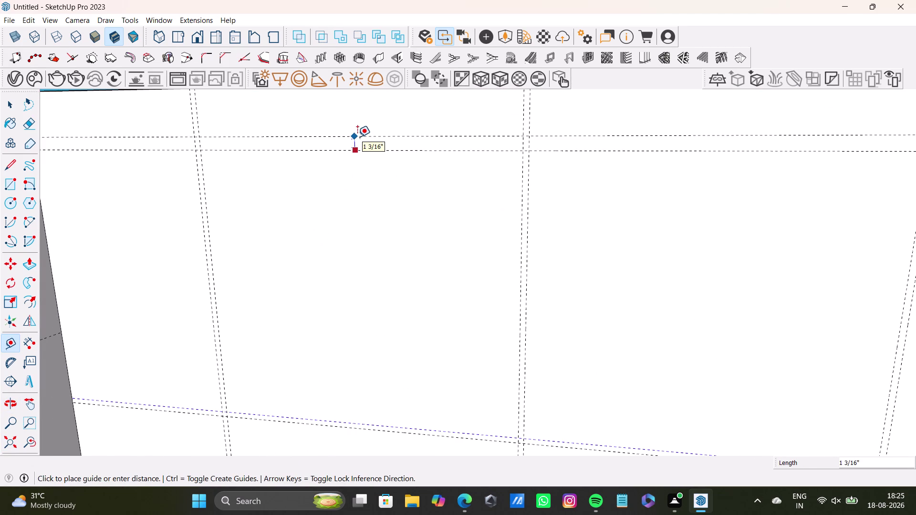
text(0.5)
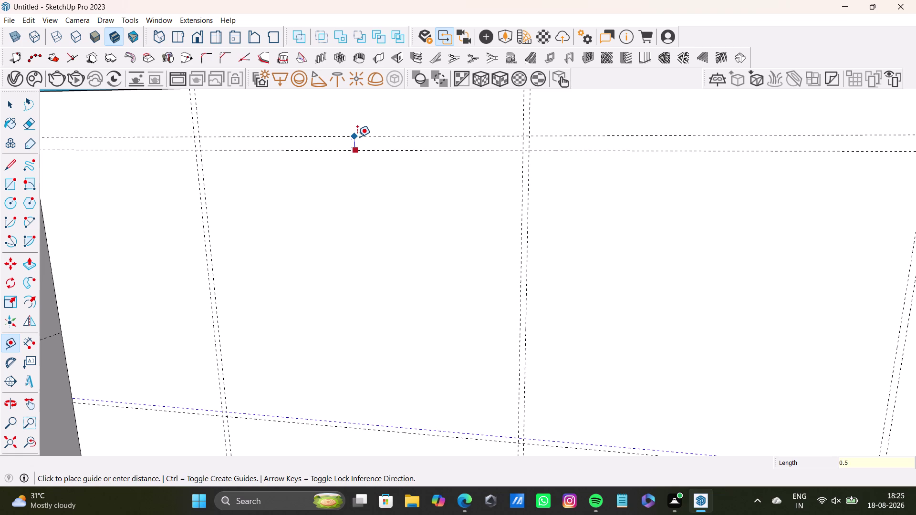
key(shift+quotedbl)
key(Return)
key(space)
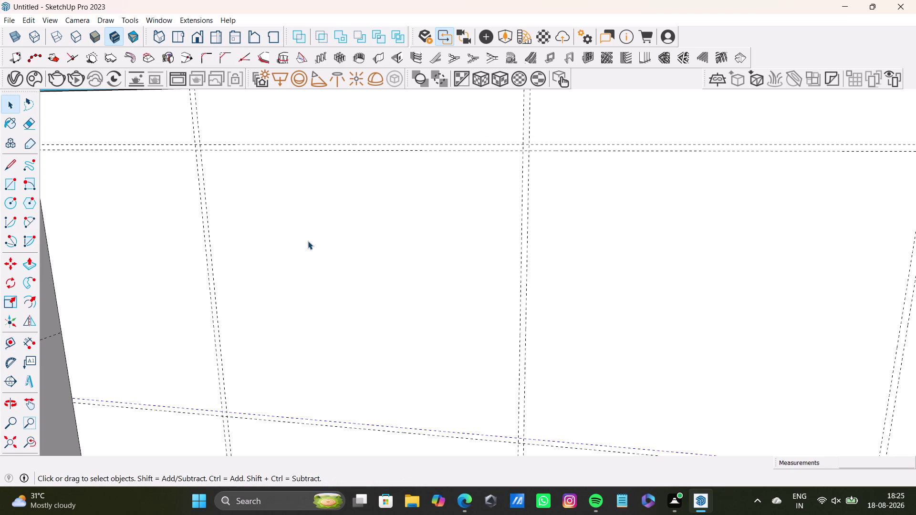
scroll(down, 3)
middle_drag(322, 246, 363, 209)
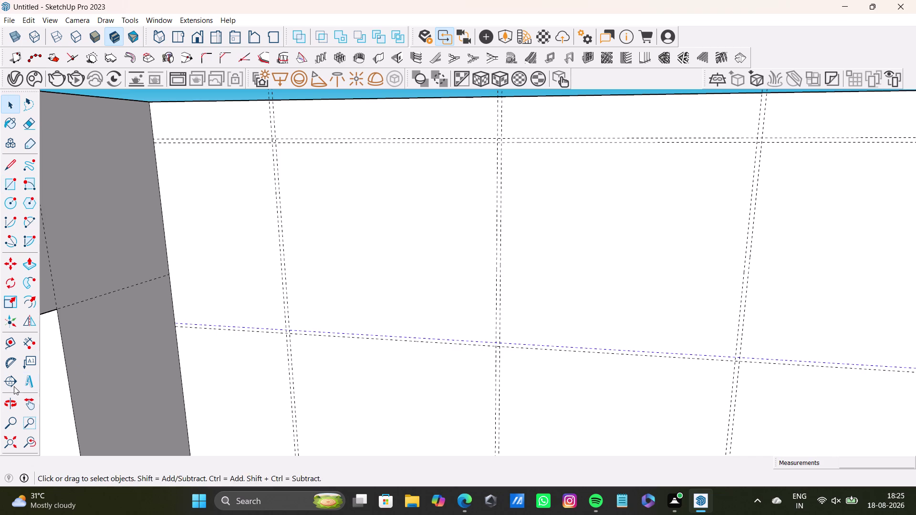
click(9, 184)
middle_drag(375, 253, 427, 274)
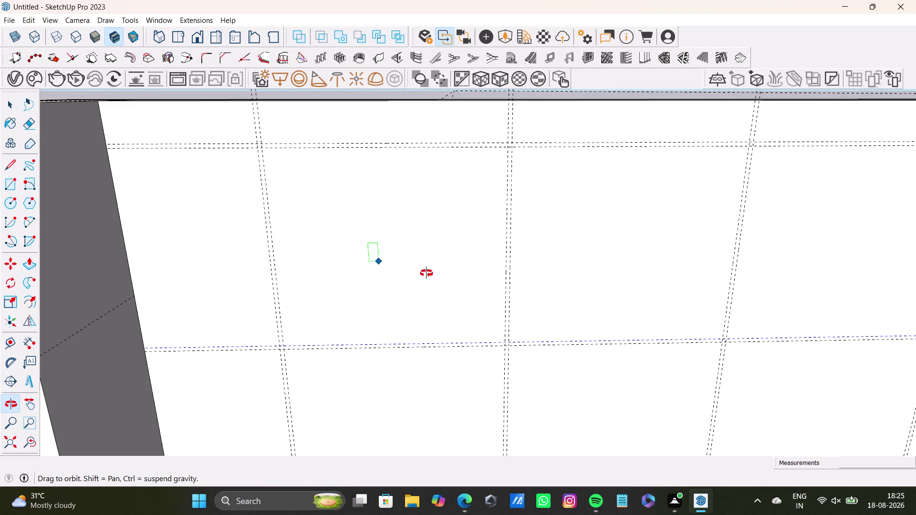
middle_drag(427, 273, 427, 321)
scroll(down, 3)
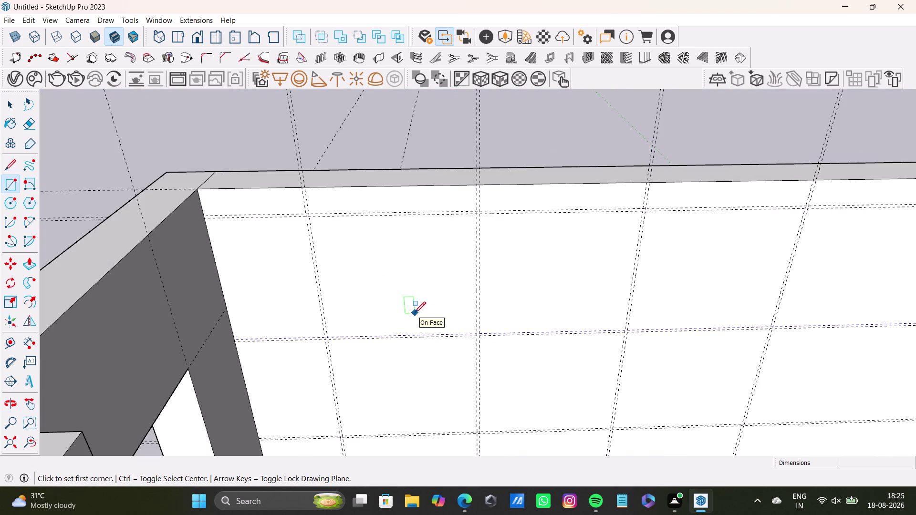
Draw the first rectangle between two opposite guide intersections near the room corner.
scroll(up, 3)
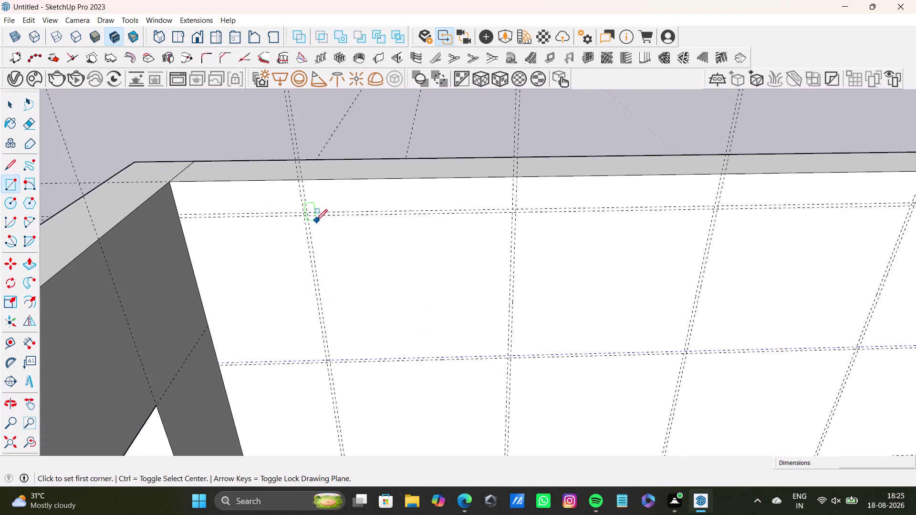
scroll(up, 3)
scroll(down, 3)
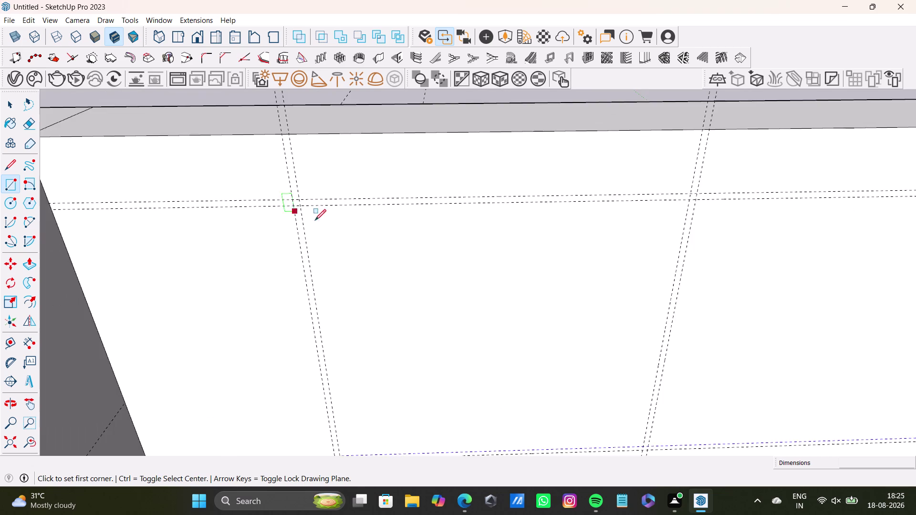
scroll(down, 3)
middle_drag(392, 284, 393, 357)
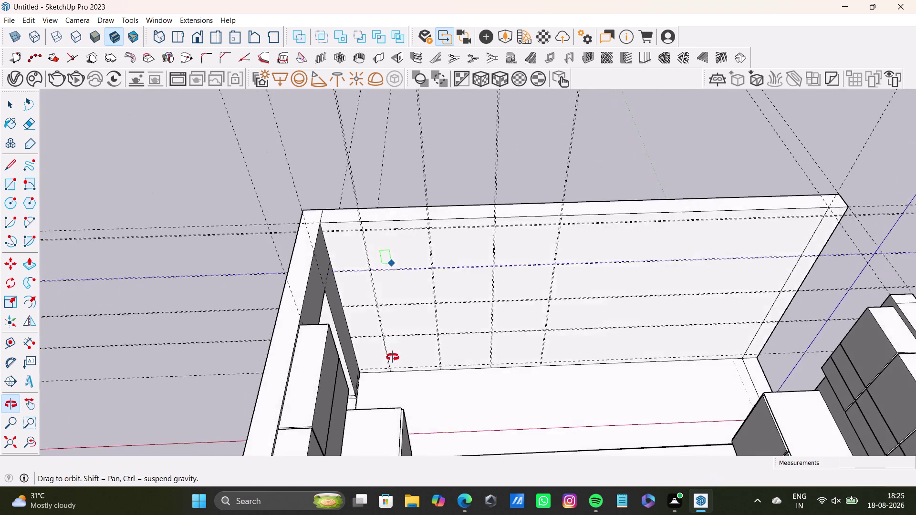
middle_drag(393, 357, 348, 309)
scroll(up, 3)
scroll(up, 3)
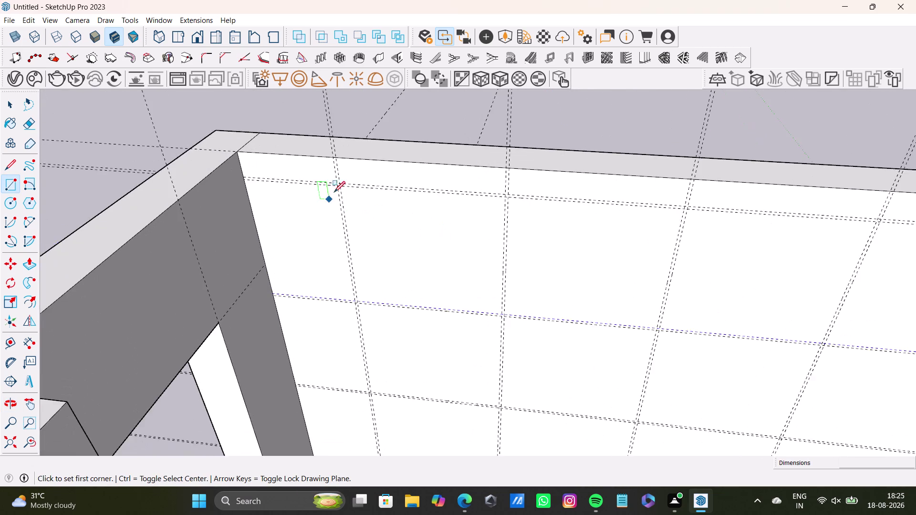
scroll(up, 3)
click(341, 181)
scroll(down, 3)
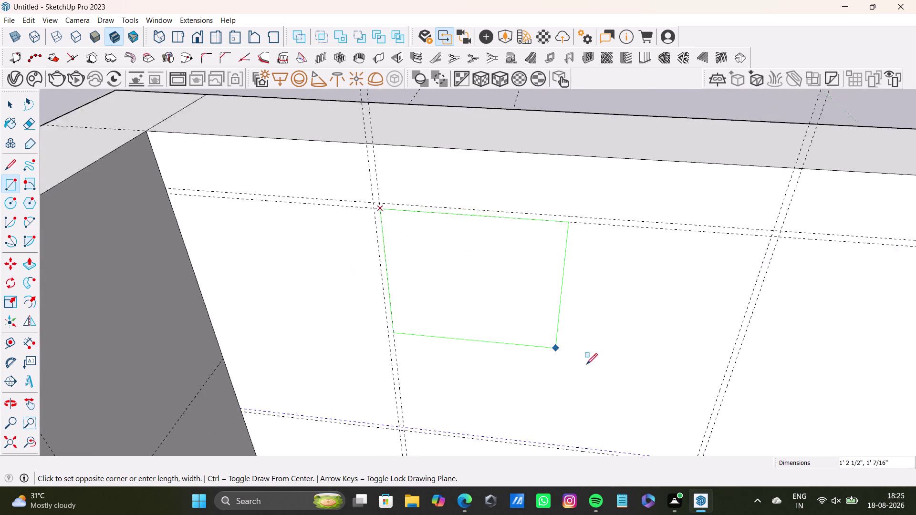
scroll(down, 3)
middle_drag(618, 373, 633, 348)
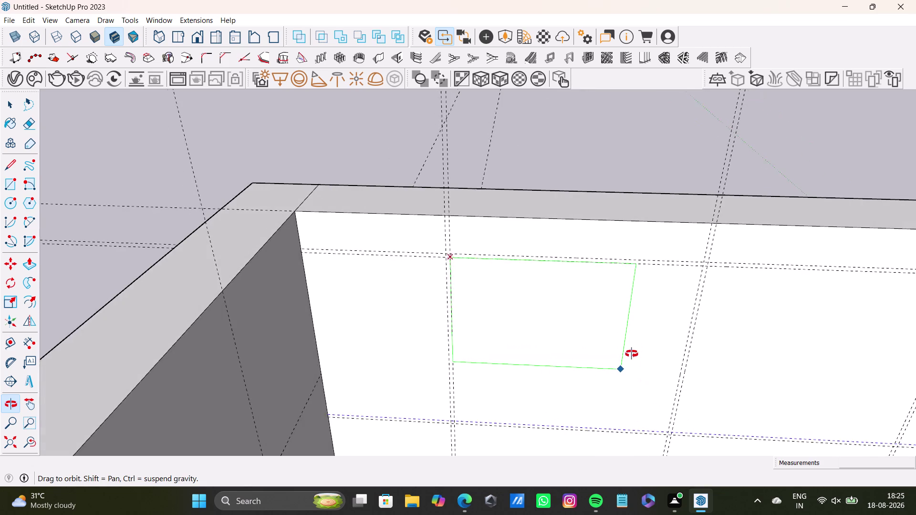
middle_drag(633, 348, 640, 412)
scroll(up, 3)
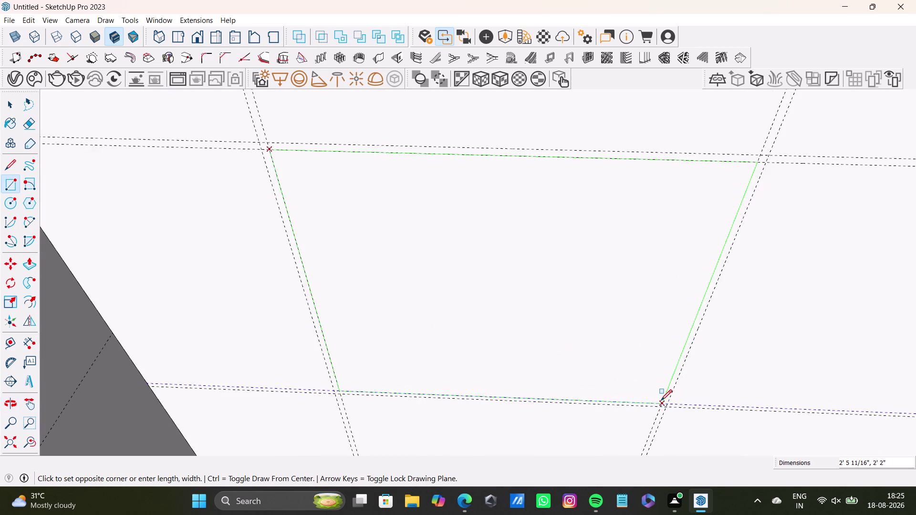
click(661, 401)
scroll(down, 3)
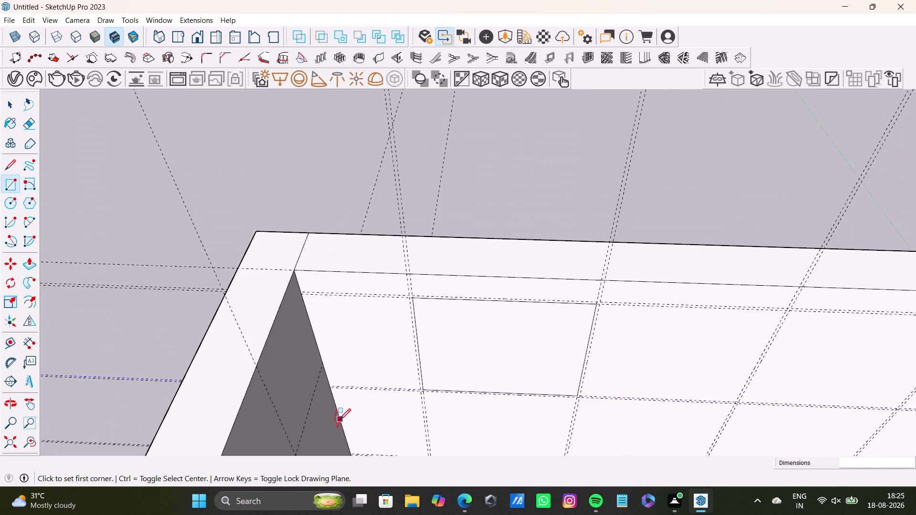
scroll(down, 3)
Draw a second rectangle from the upper guide intersection on the next wall section.
middle_drag(418, 387, 402, 432)
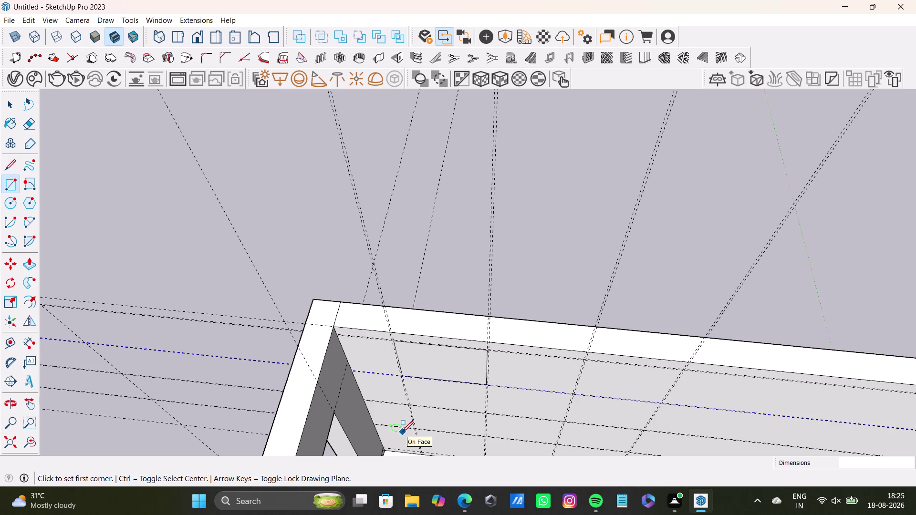
middle_drag(415, 432, 412, 243)
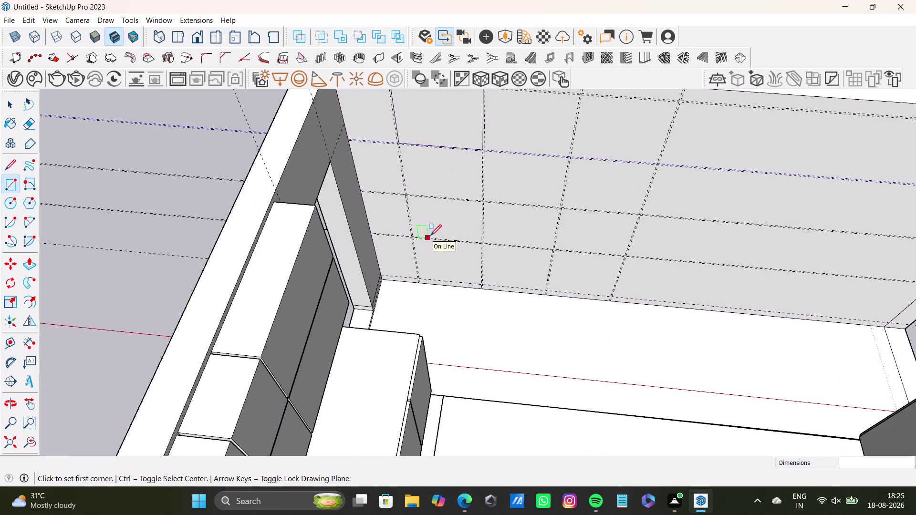
scroll(up, 3)
middle_drag(422, 182, 466, 182)
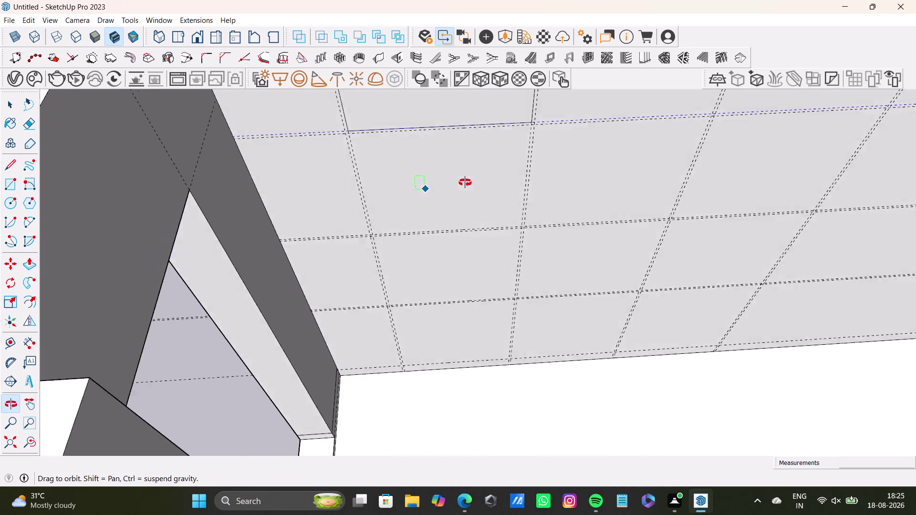
middle_drag(465, 182, 452, 162)
middle_drag(423, 162, 424, 117)
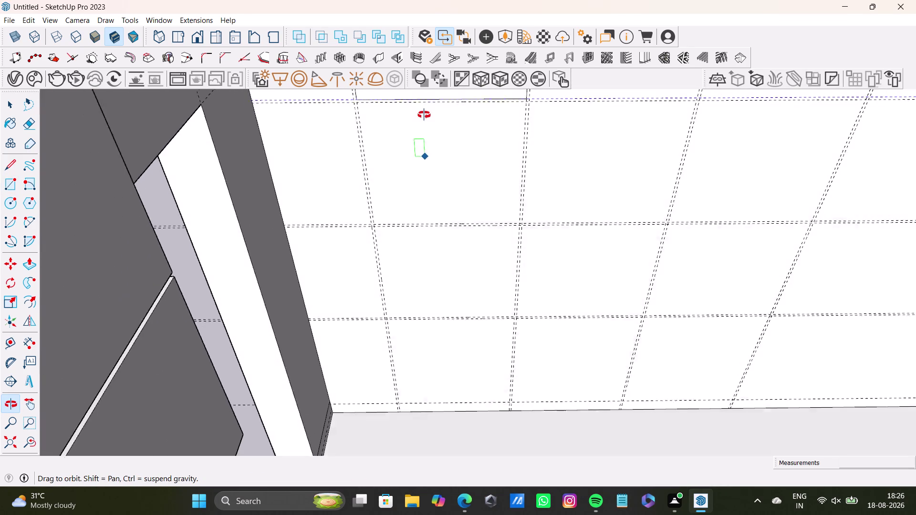
middle_drag(424, 117, 406, 83)
middle_drag(411, 167, 417, 152)
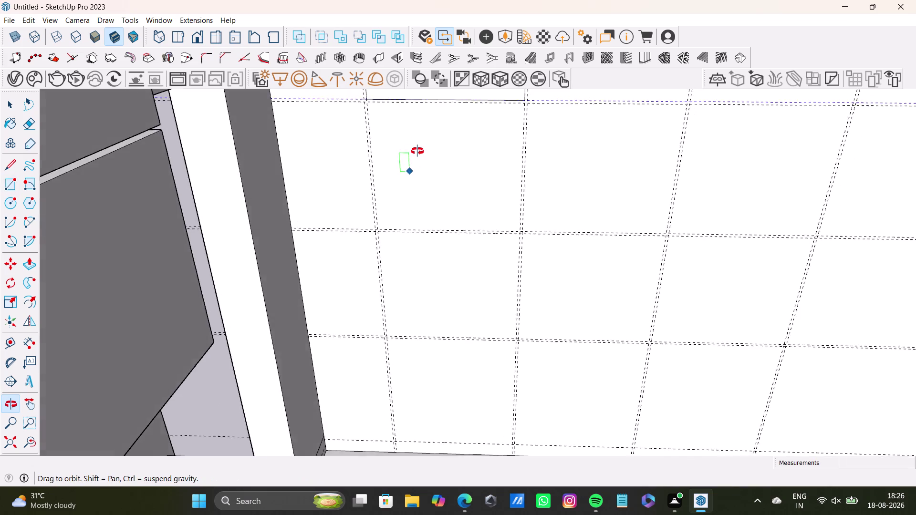
middle_drag(417, 151, 423, 96)
scroll(up, 3)
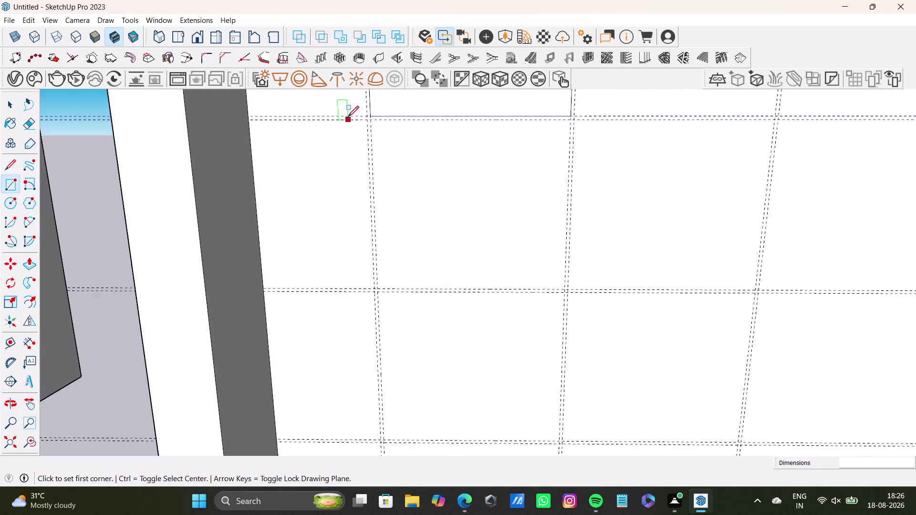
scroll(up, 3)
click(370, 115)
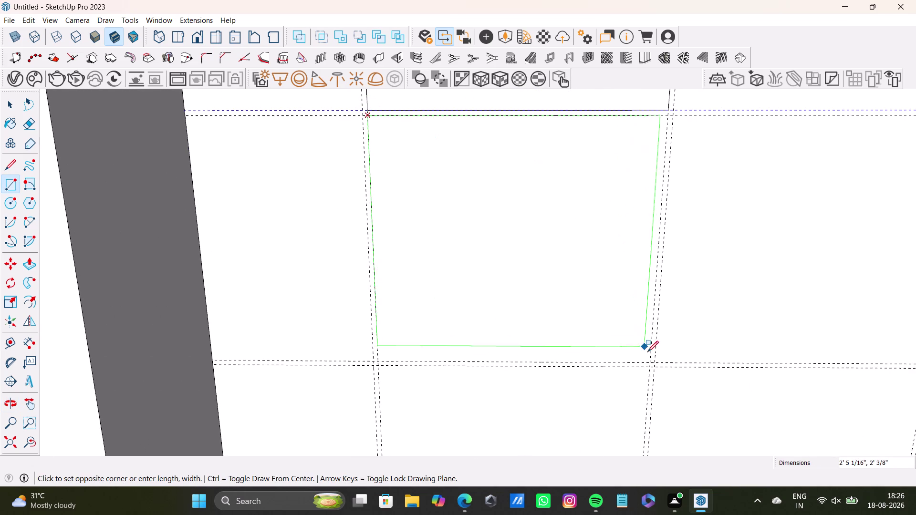
click(653, 362)
Undo the last edit, then cancel two rectangles started at guide crossings.
scroll(down, 3)
middle_drag(581, 359, 564, 391)
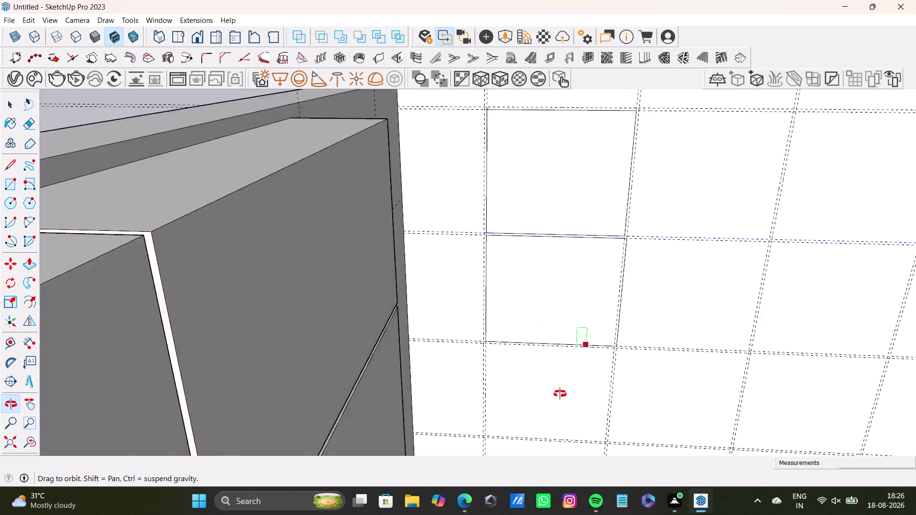
middle_drag(564, 390, 498, 402)
key(ctrl+z)
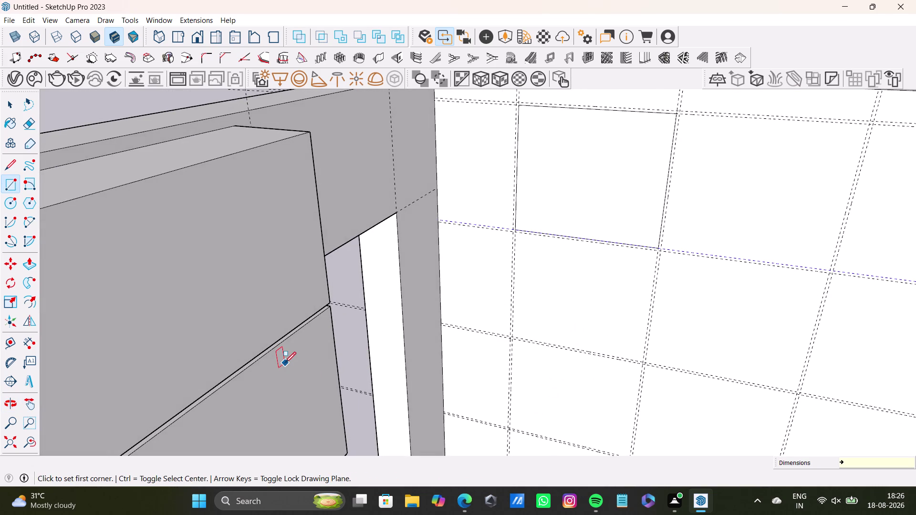
scroll(up, 3)
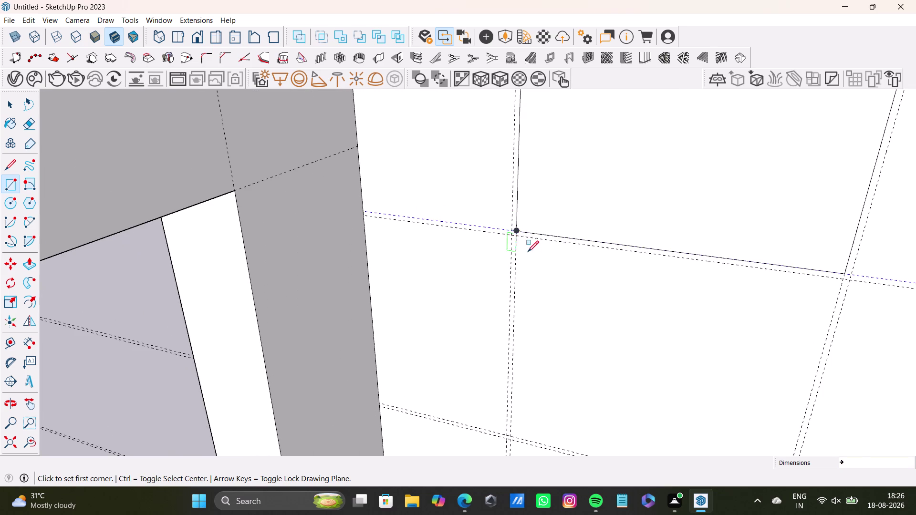
click(514, 238)
scroll(down, 3)
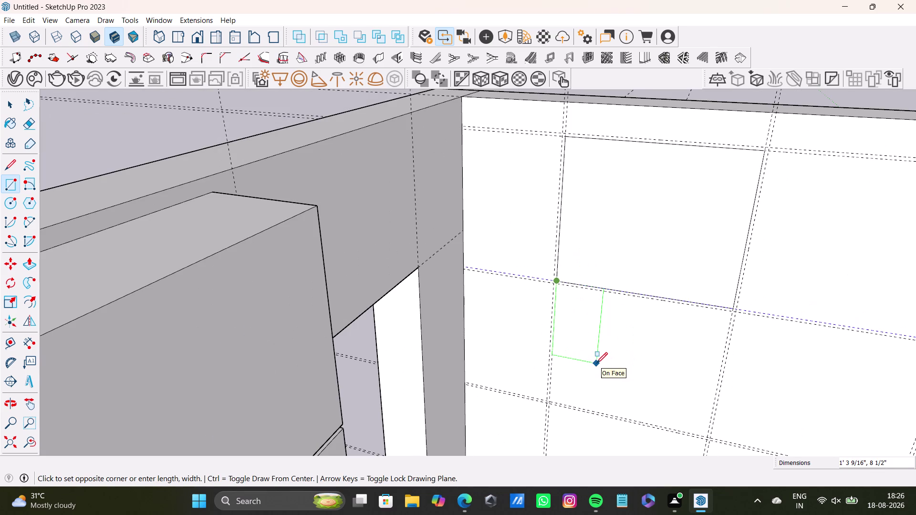
key(space)
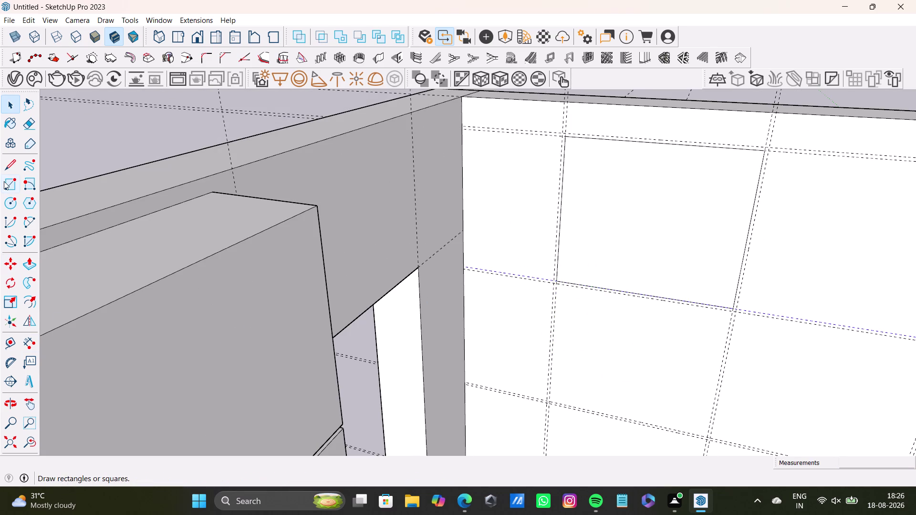
click(3, 181)
scroll(up, 3)
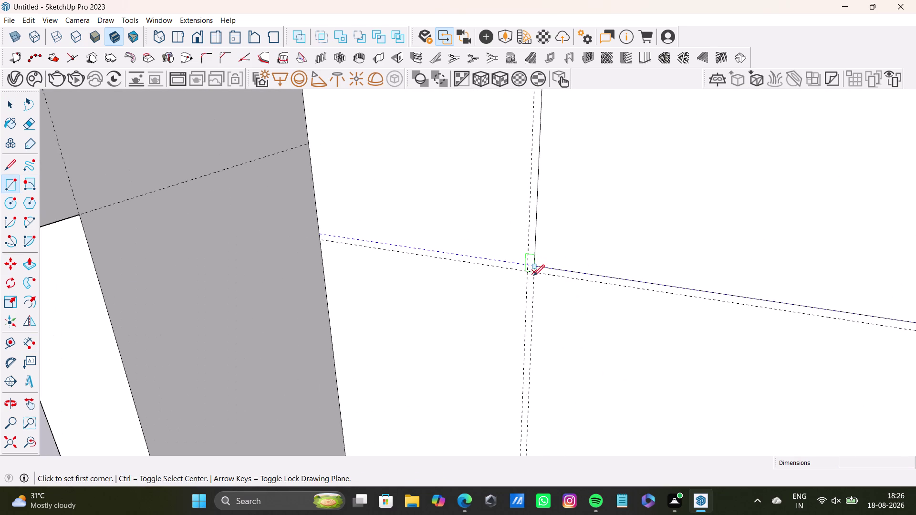
click(544, 277)
scroll(down, 3)
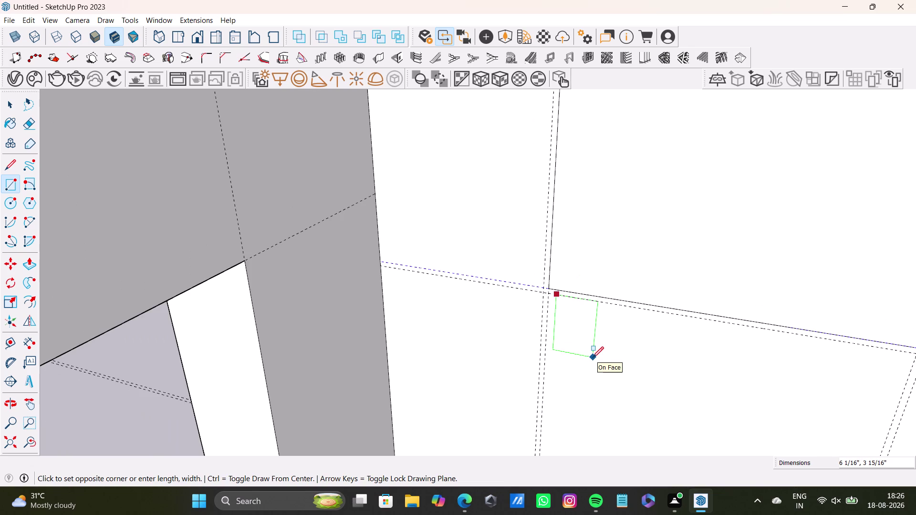
key(space)
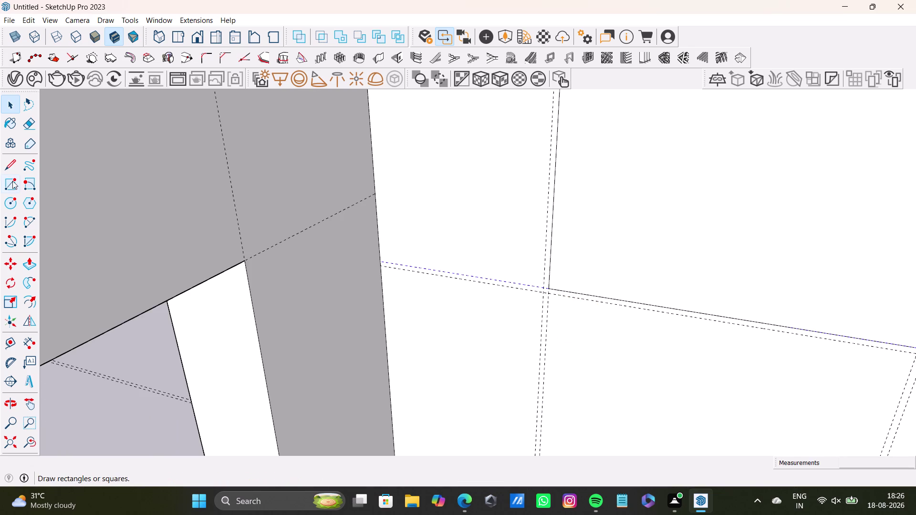
click(13, 180)
scroll(up, 3)
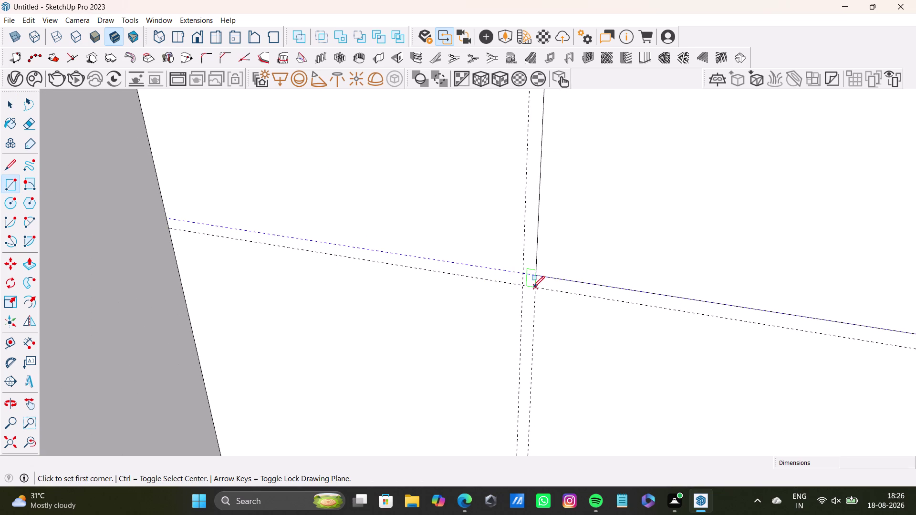
Draw a ceiling panel rectangle between two guide crossings.
click(533, 288)
scroll(down, 3)
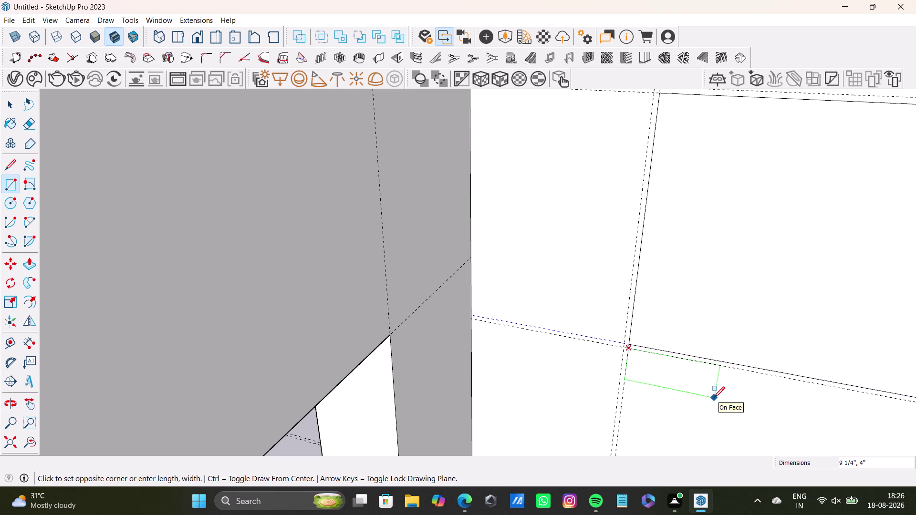
middle_drag(713, 398, 633, 194)
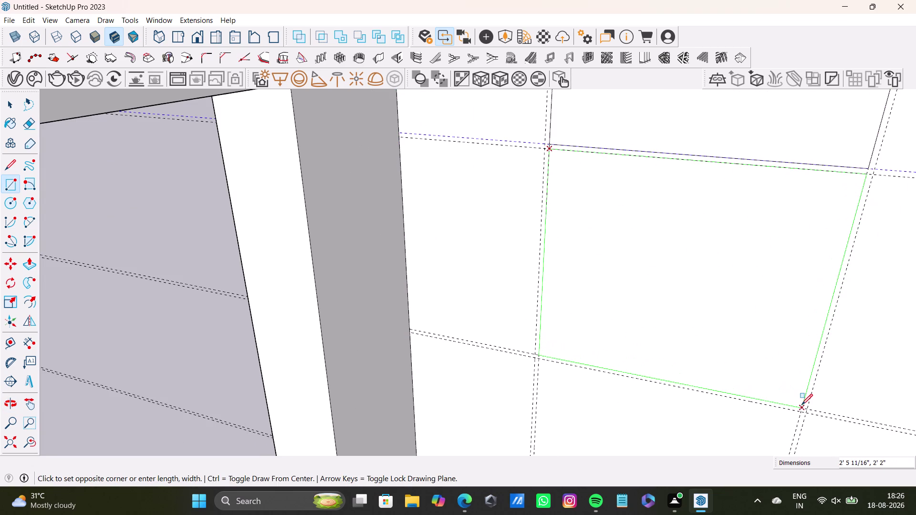
scroll(up, 3)
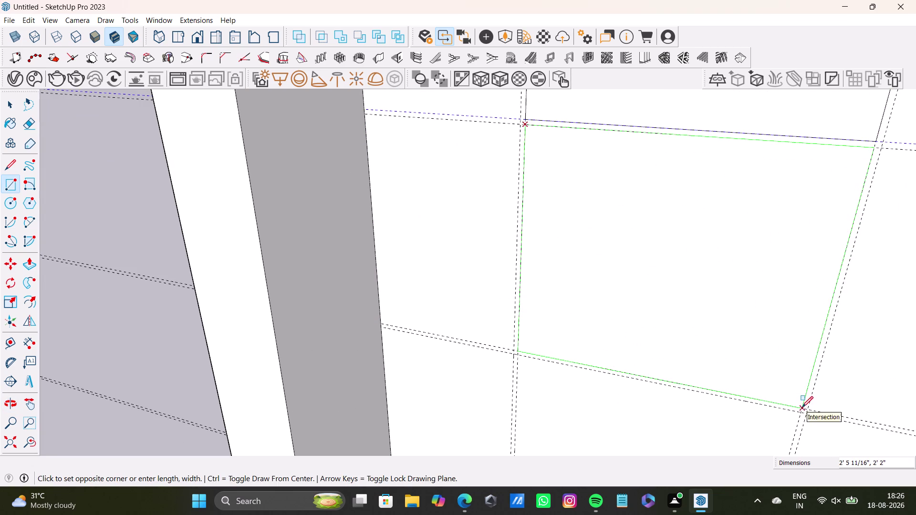
click(802, 408)
scroll(down, 3)
scroll(down, 3)
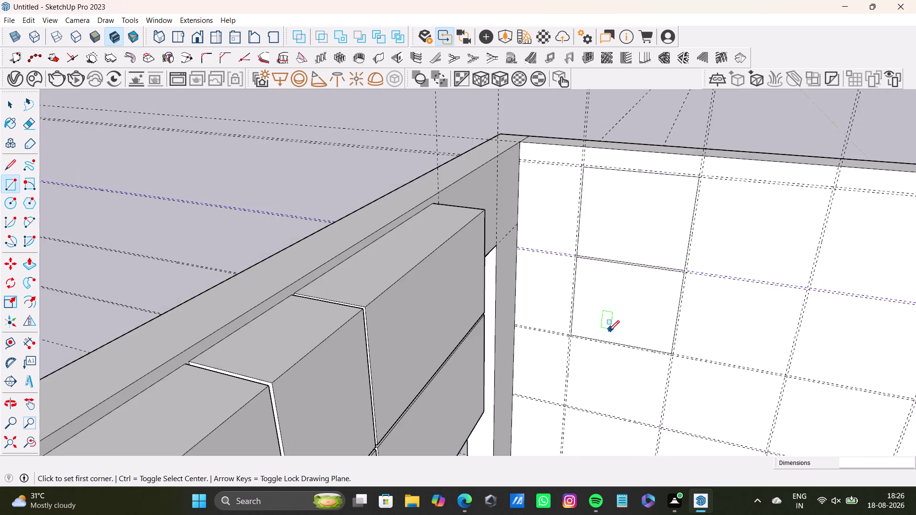
scroll(down, 3)
Draw a panel rectangle at the ceiling corner above the cabinets.
middle_drag(608, 352, 660, 359)
scroll(up, 3)
middle_drag(583, 333, 500, 348)
scroll(up, 3)
scroll(down, 3)
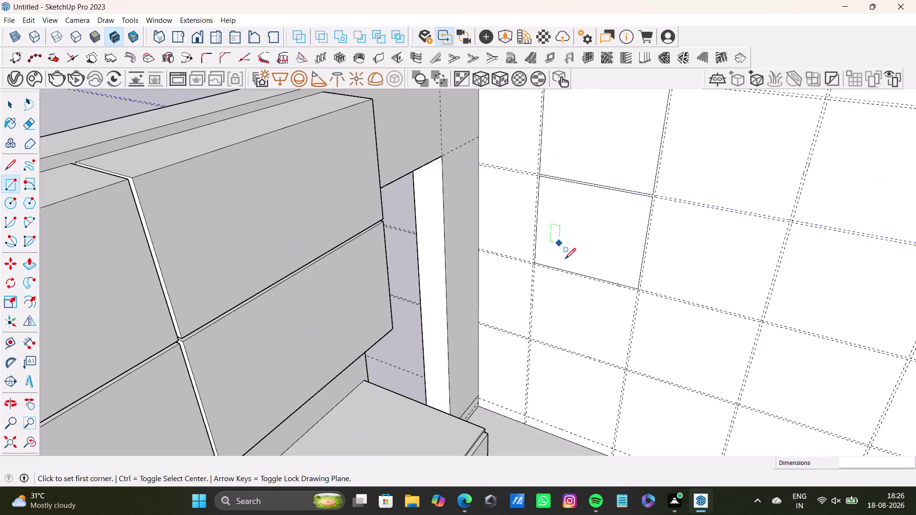
middle_drag(573, 290, 618, 261)
click(14, 181)
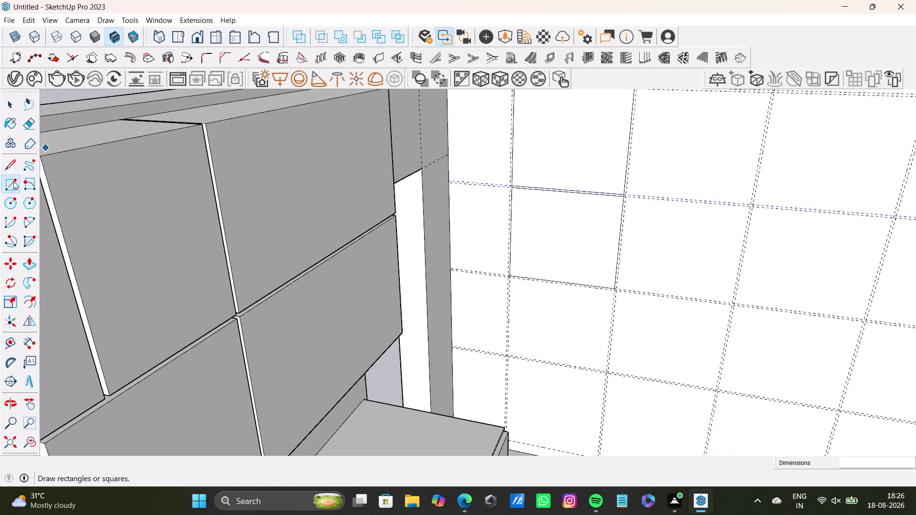
scroll(up, 3)
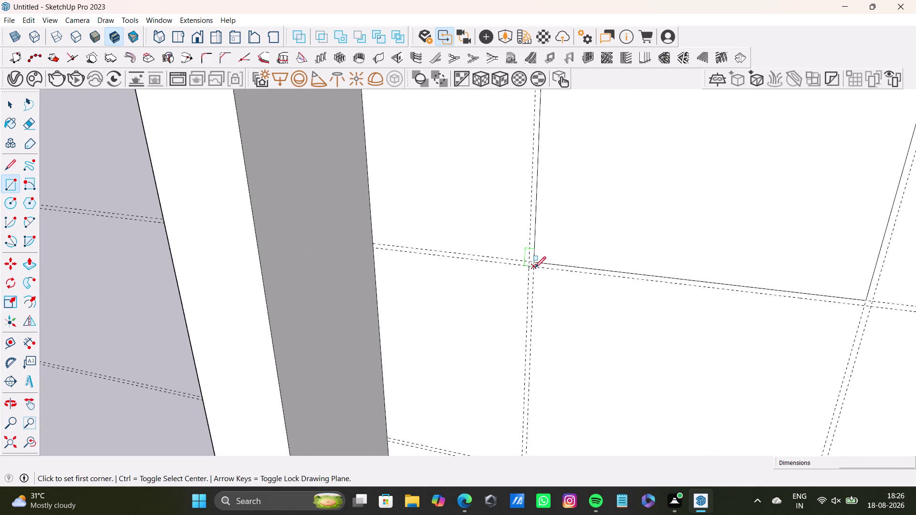
click(535, 268)
scroll(down, 3)
scroll(up, 3)
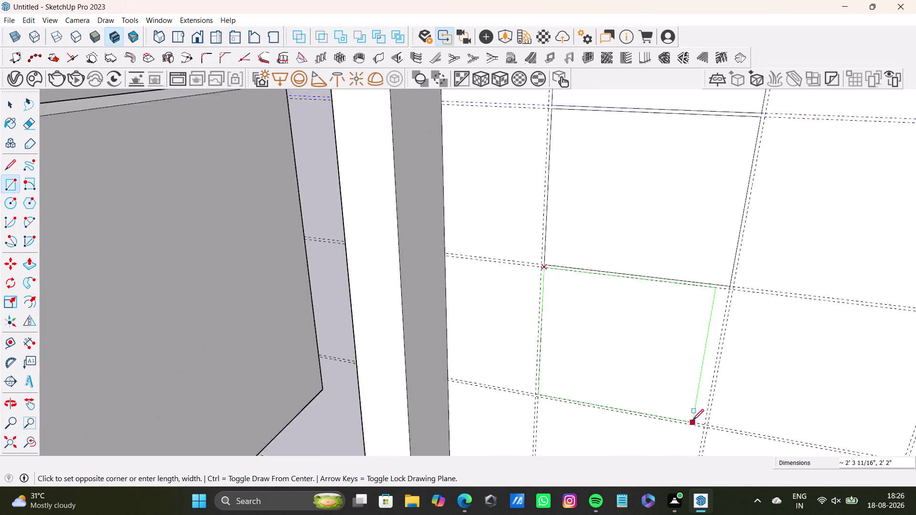
scroll(up, 3)
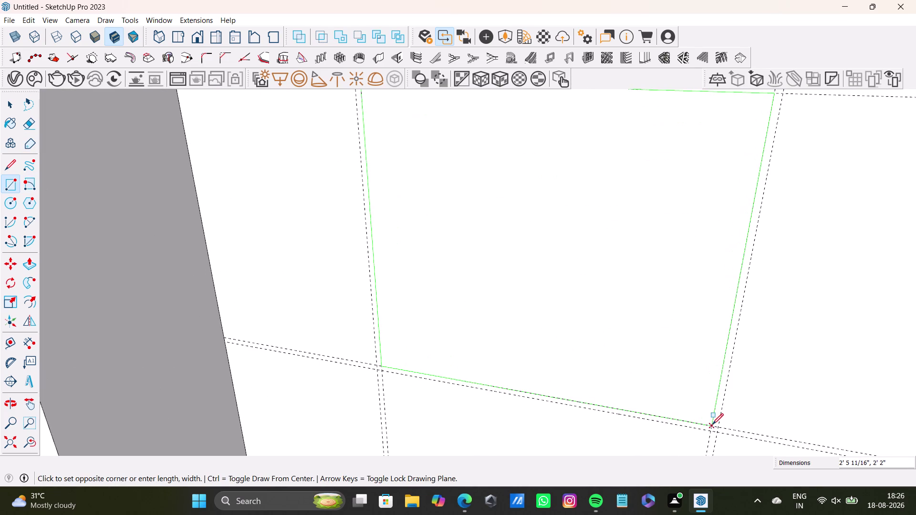
click(712, 425)
Draw the next ceiling panel rectangle between guide intersections.
scroll(down, 3)
middle_drag(553, 383, 557, 441)
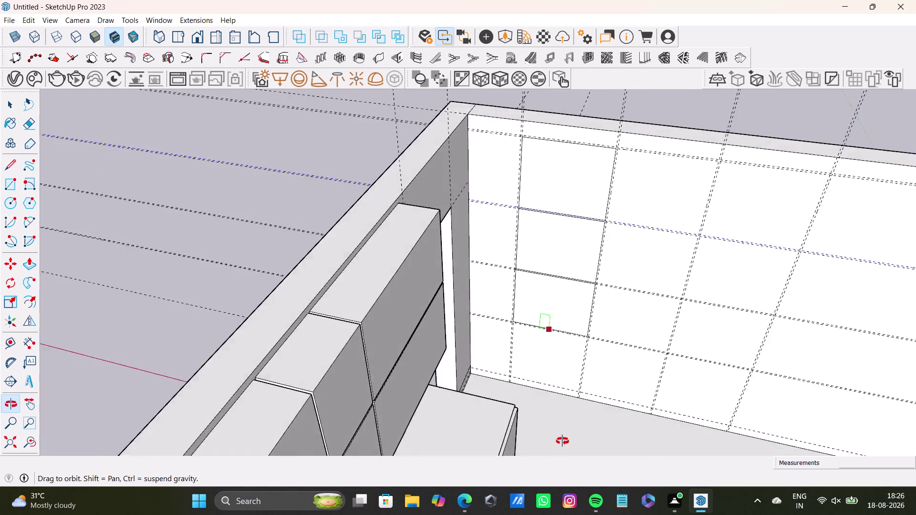
middle_drag(557, 441, 609, 437)
scroll(up, 3)
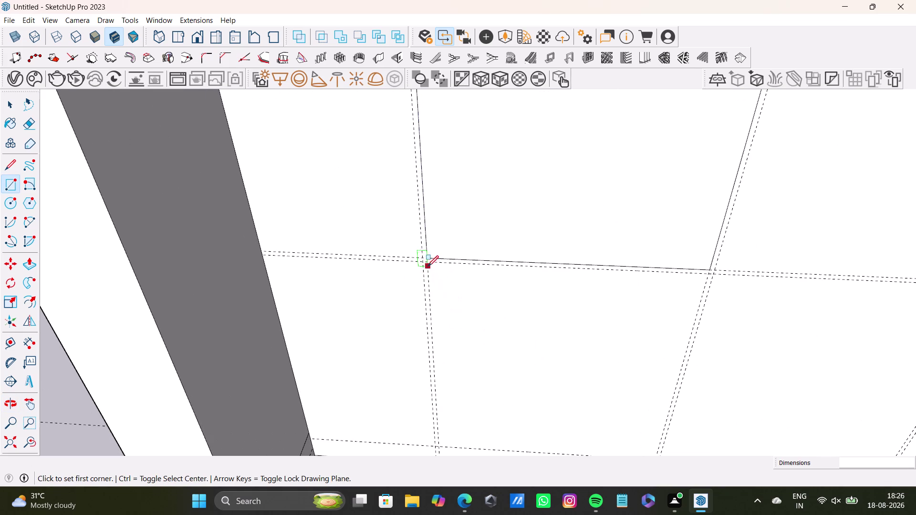
click(427, 265)
scroll(down, 3)
middle_drag(628, 423, 639, 425)
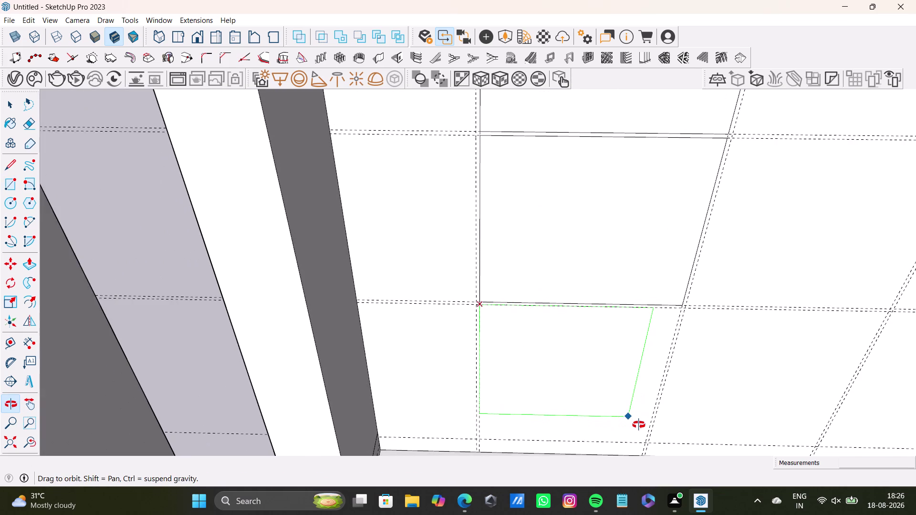
middle_drag(639, 425, 639, 429)
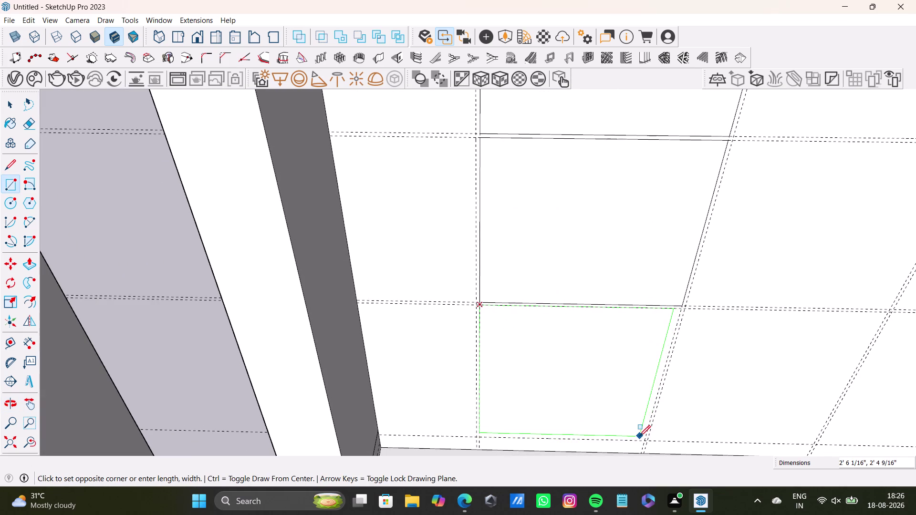
scroll(up, 3)
click(644, 442)
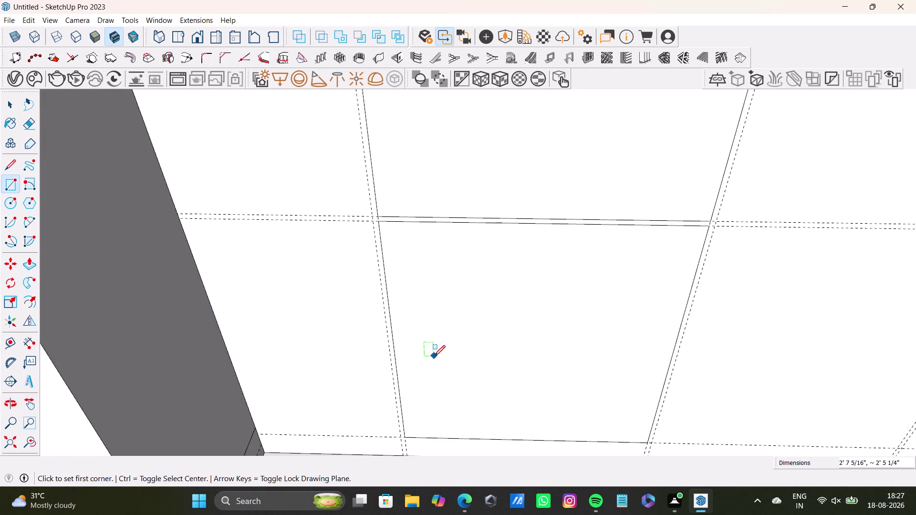
scroll(down, 3)
scroll(up, 3)
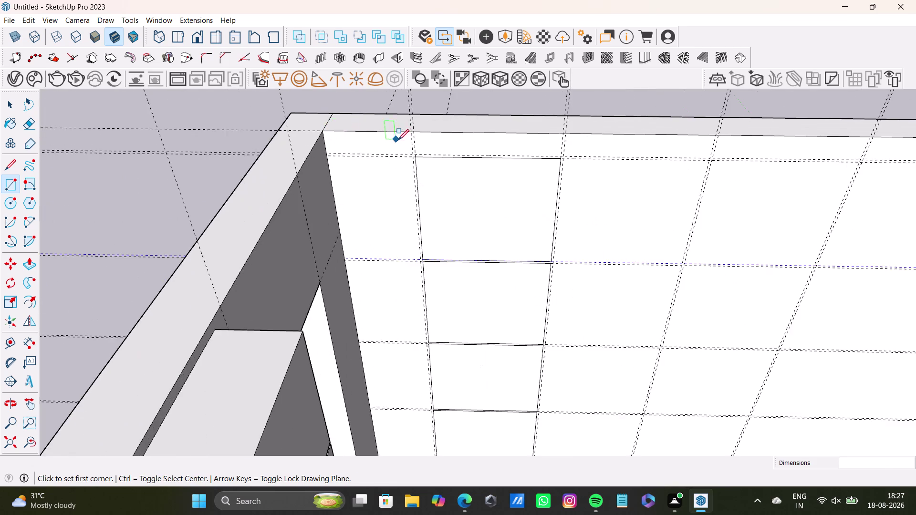
scroll(up, 3)
Draw an edge along the ceiling guide.
key(space)
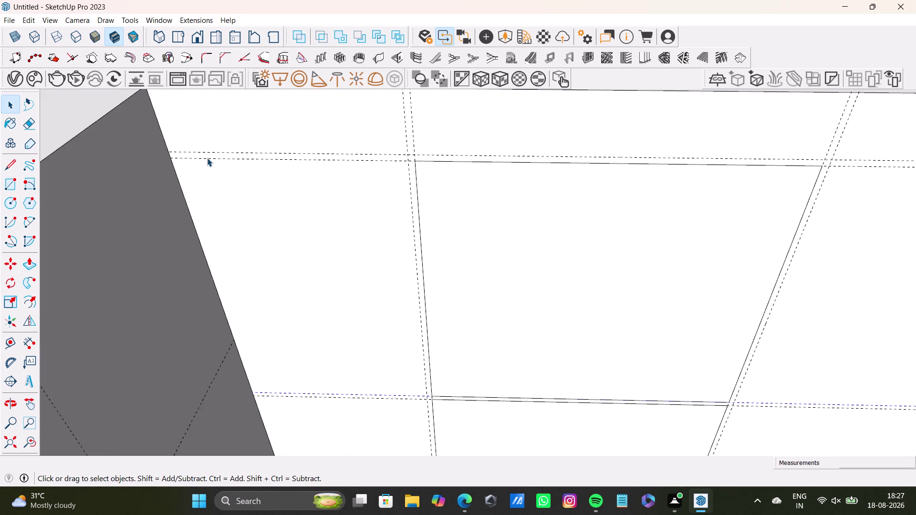
scroll(down, 3)
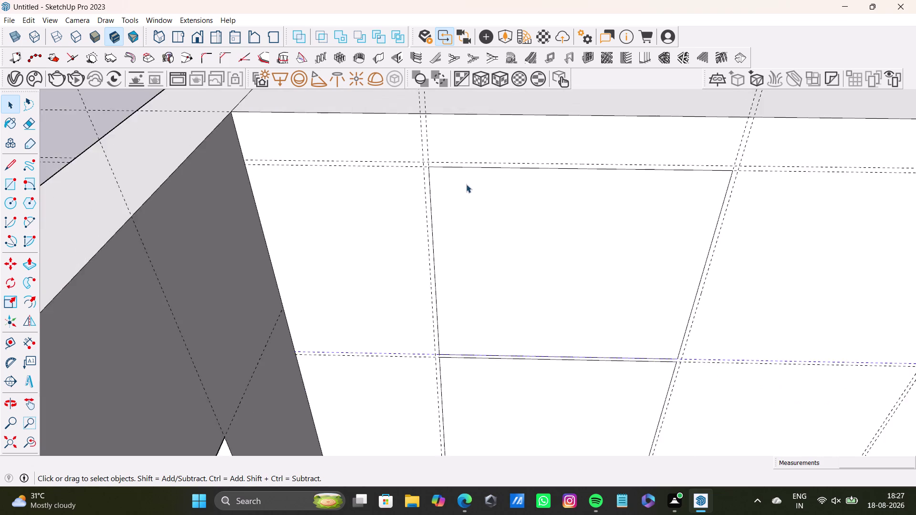
scroll(down, 3)
scroll(down, 3)
middle_drag(473, 202, 326, 246)
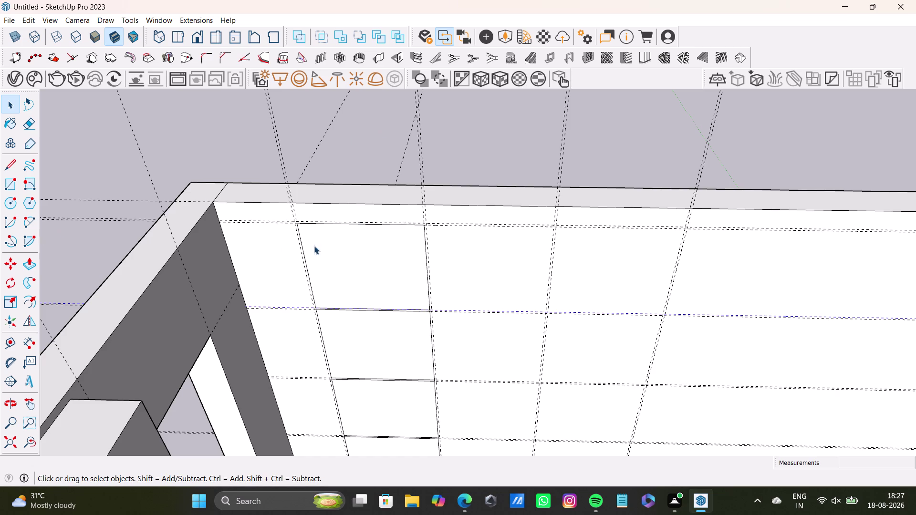
scroll(up, 3)
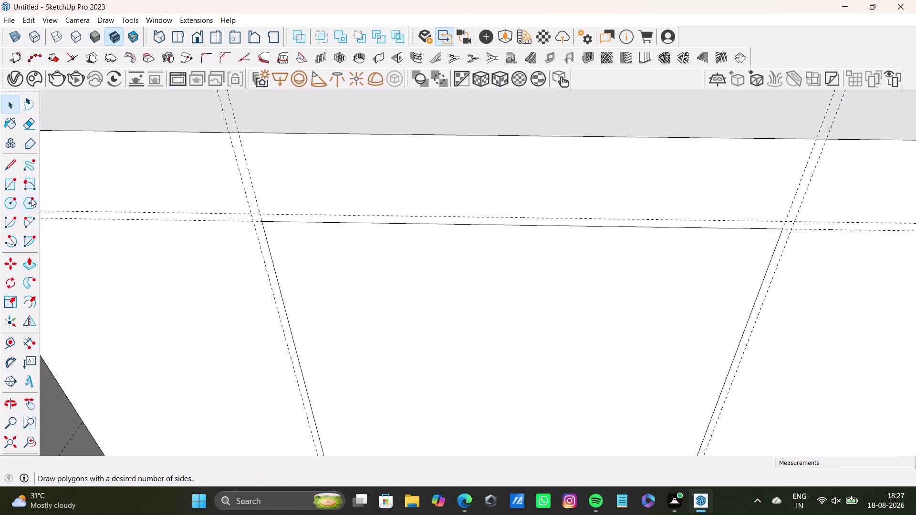
click(2, 162)
scroll(up, 3)
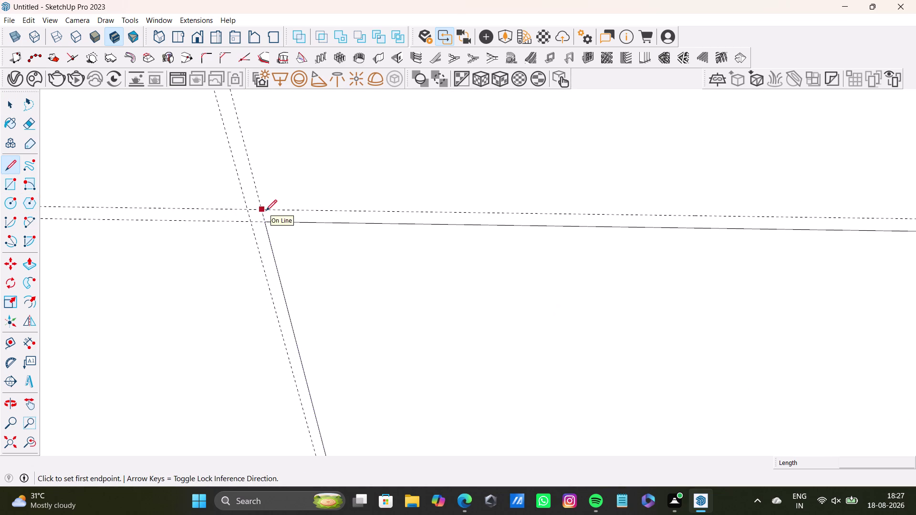
click(263, 211)
scroll(down, 3)
middle_drag(794, 212, 445, 265)
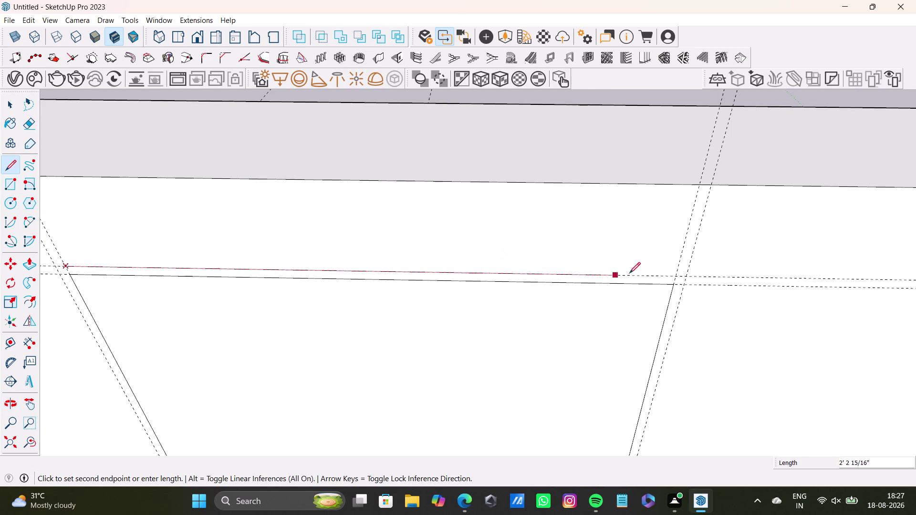
click(686, 272)
key(space)
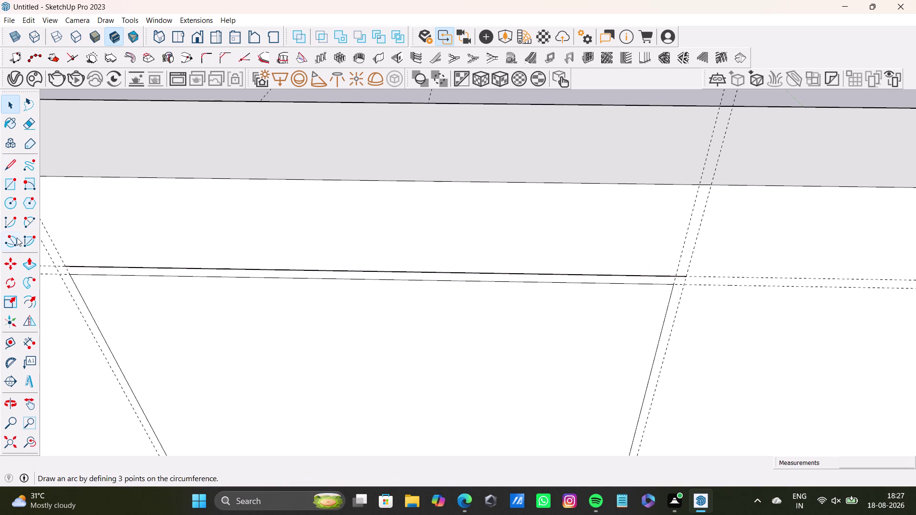
Draw an edge from the panel corner along the vertical guide.
click(11, 168)
scroll(down, 3)
middle_drag(194, 296, 424, 162)
scroll(up, 3)
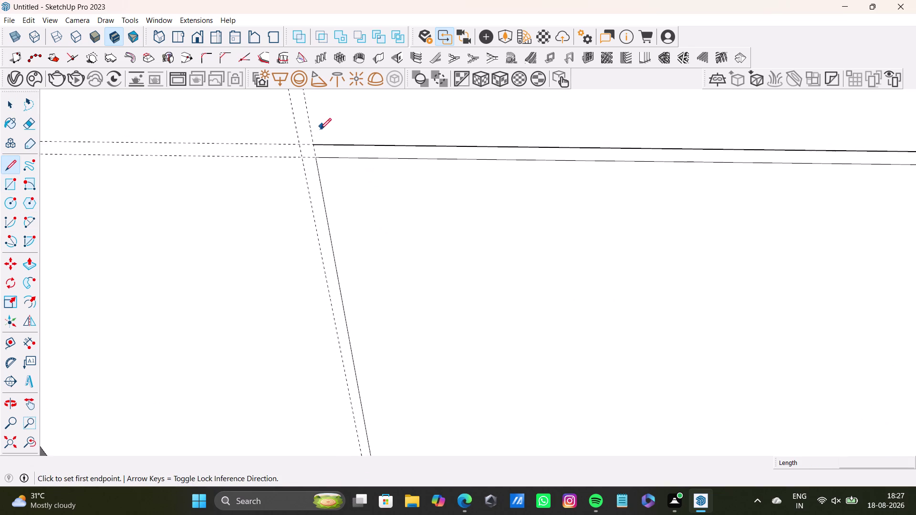
scroll(up, 3)
click(312, 143)
click(291, 145)
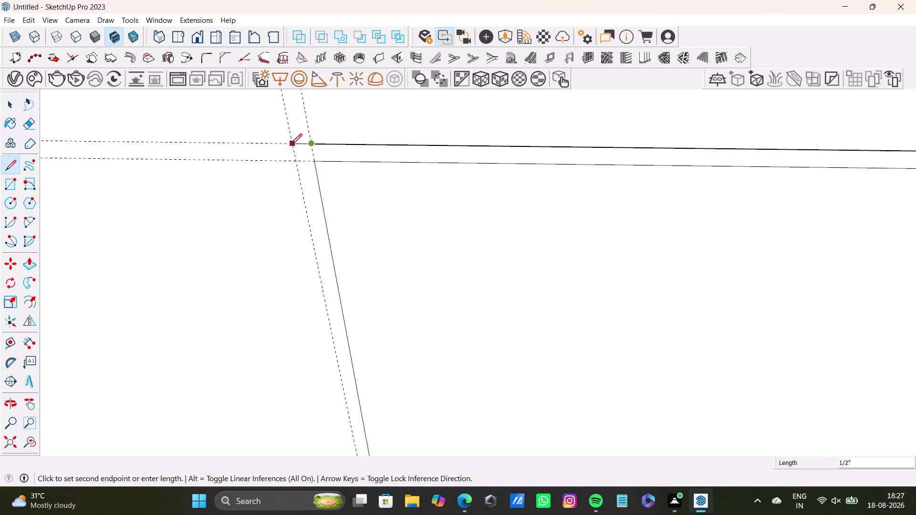
scroll(down, 3)
scroll(down, 3)
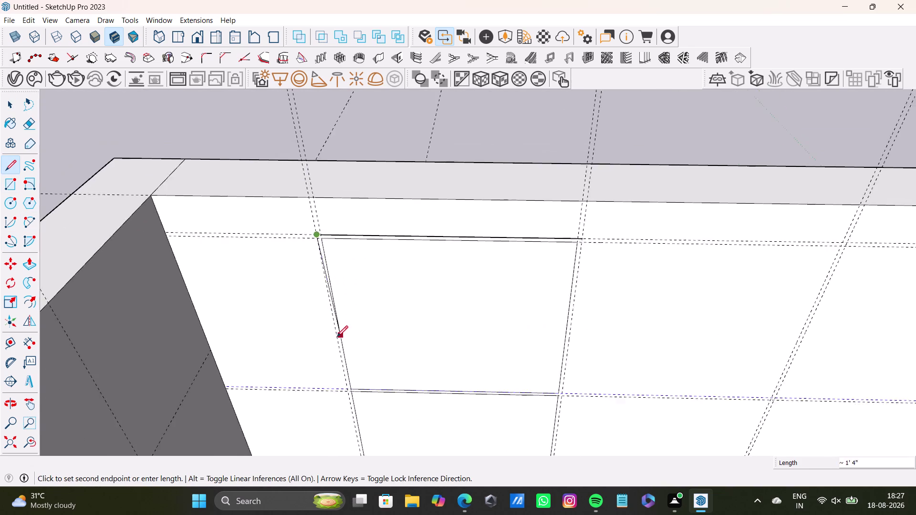
scroll(down, 3)
middle_drag(339, 339, 354, 170)
scroll(up, 3)
scroll(down, 3)
middle_drag(380, 330, 384, 196)
scroll(up, 3)
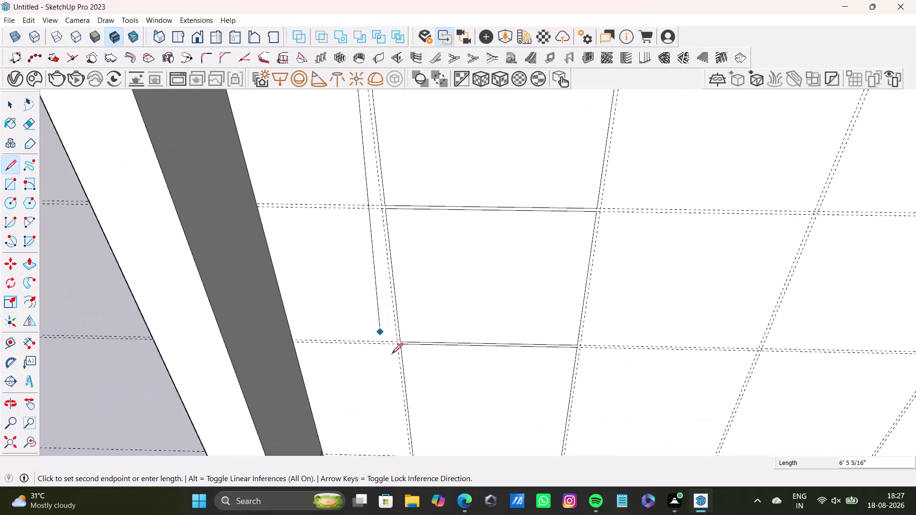
scroll(up, 3)
middle_drag(411, 402, 419, 217)
middle_drag(419, 249, 390, 370)
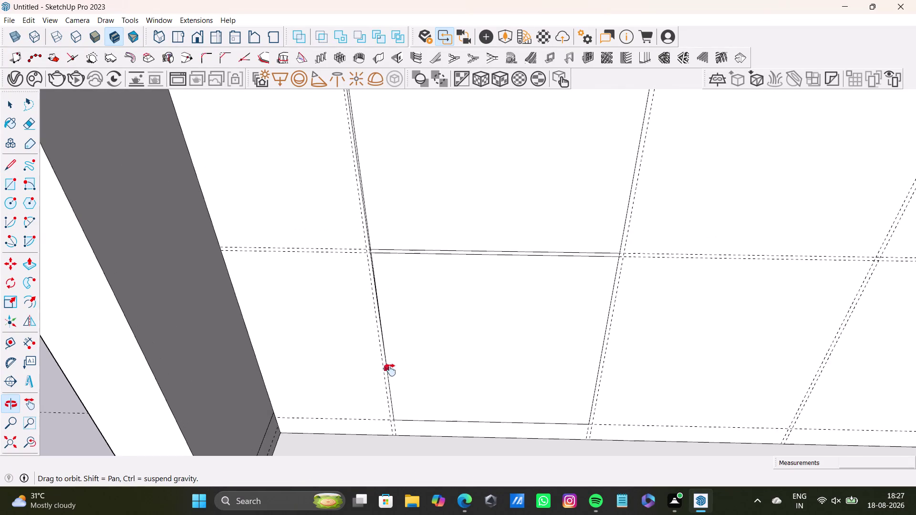
middle_drag(391, 370, 390, 371)
click(387, 424)
scroll(up, 3)
click(392, 427)
key(space)
Undo the last two edits and bring the next ceiling column into view.
scroll(down, 3)
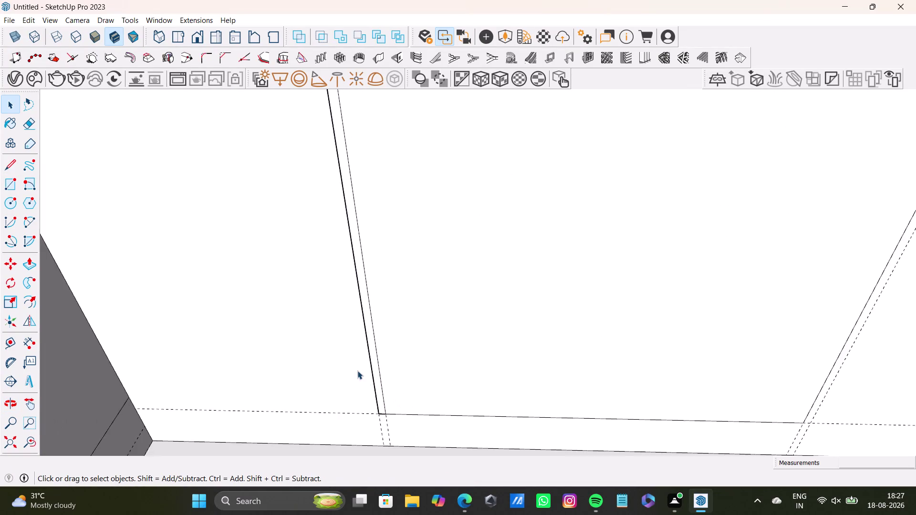
scroll(down, 3)
key(ctrl+z)
key(ctrl+z)
scroll(down, 3)
middle_drag(361, 239, 421, 514)
scroll(down, 3)
middle_drag(419, 242, 425, 355)
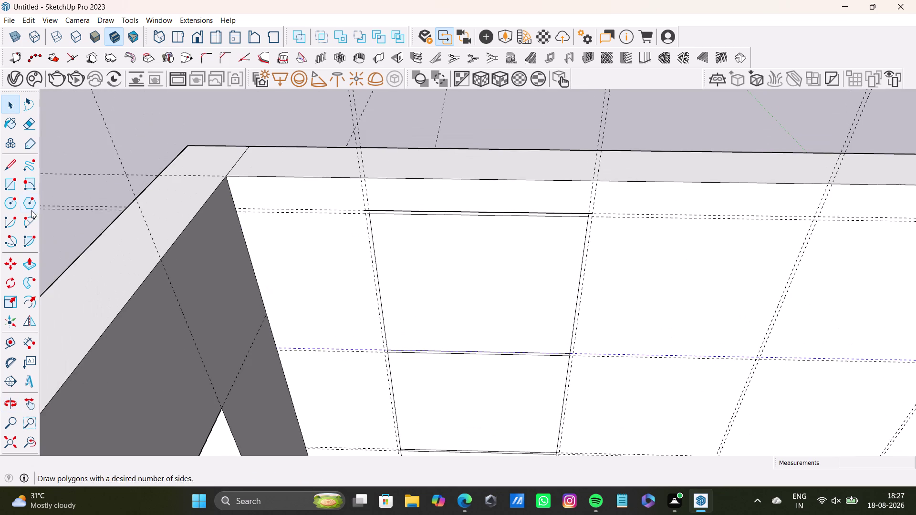
Draw an edge from the guide intersection toward the far wall, plus a short corner edge.
drag(9, 165, 12, 163)
scroll(up, 3)
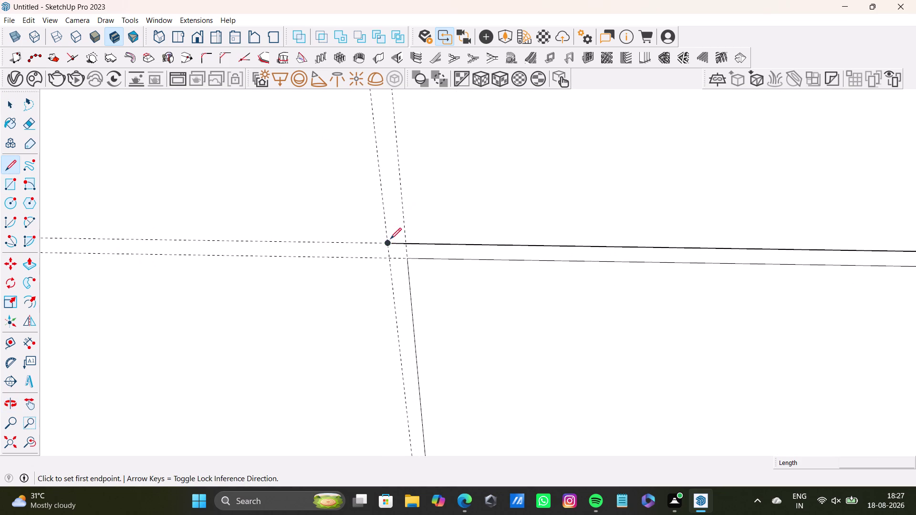
click(387, 242)
scroll(down, 3)
middle_drag(403, 369, 403, 358)
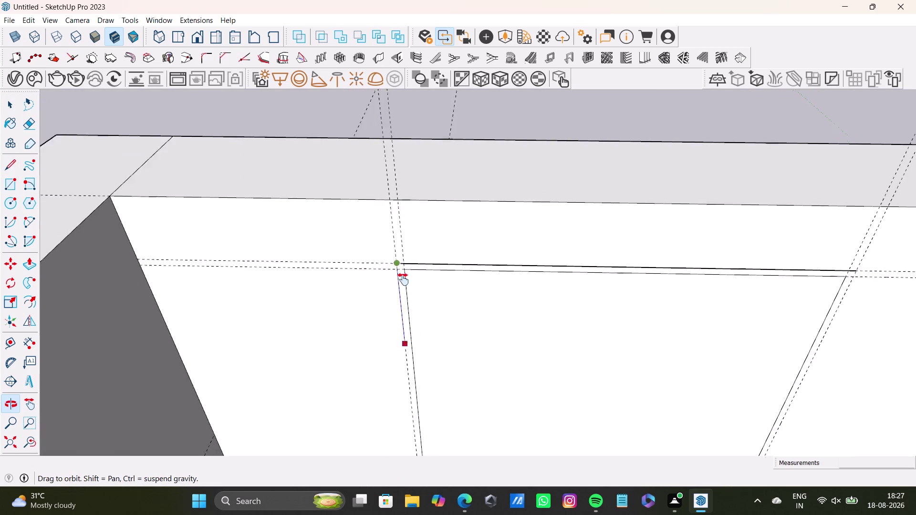
middle_drag(403, 358, 388, 173)
scroll(down, 3)
middle_drag(399, 285, 399, 153)
scroll(up, 3)
scroll(down, 3)
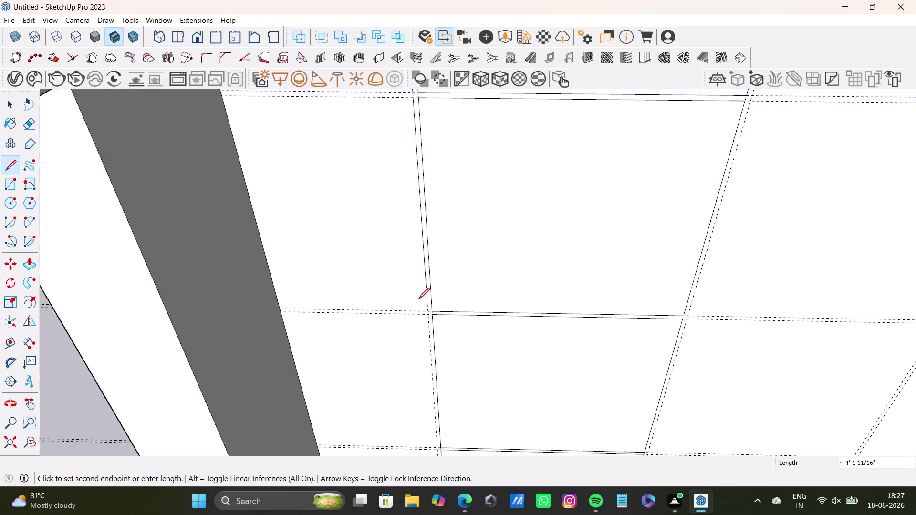
scroll(down, 3)
middle_drag(422, 312, 413, 169)
scroll(up, 3)
scroll(down, 3)
middle_drag(426, 323, 423, 221)
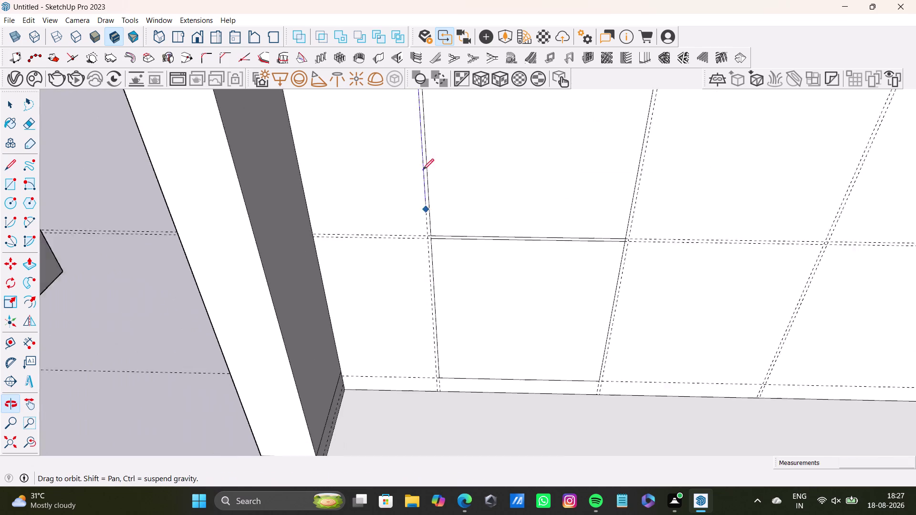
middle_drag(422, 221, 422, 177)
scroll(up, 3)
scroll(down, 3)
middle_drag(441, 365, 435, 249)
scroll(up, 3)
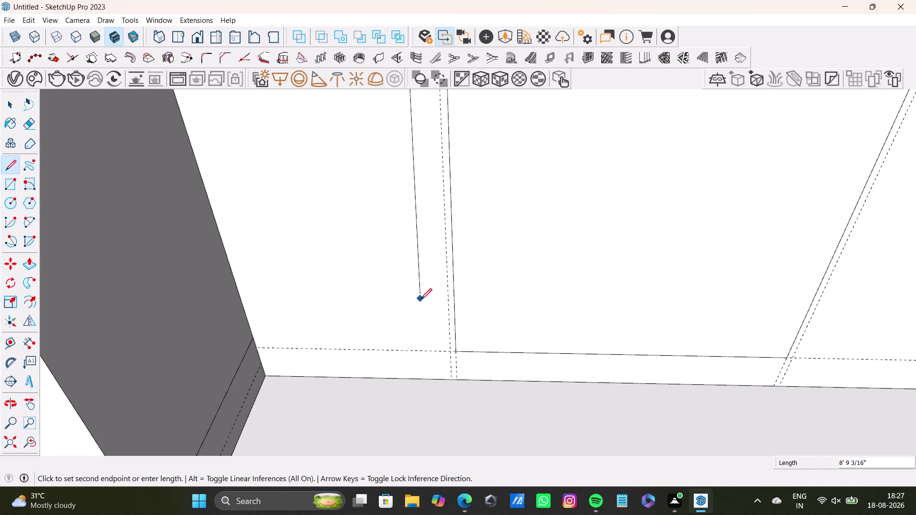
scroll(up, 3)
click(461, 371)
click(469, 370)
key(space)
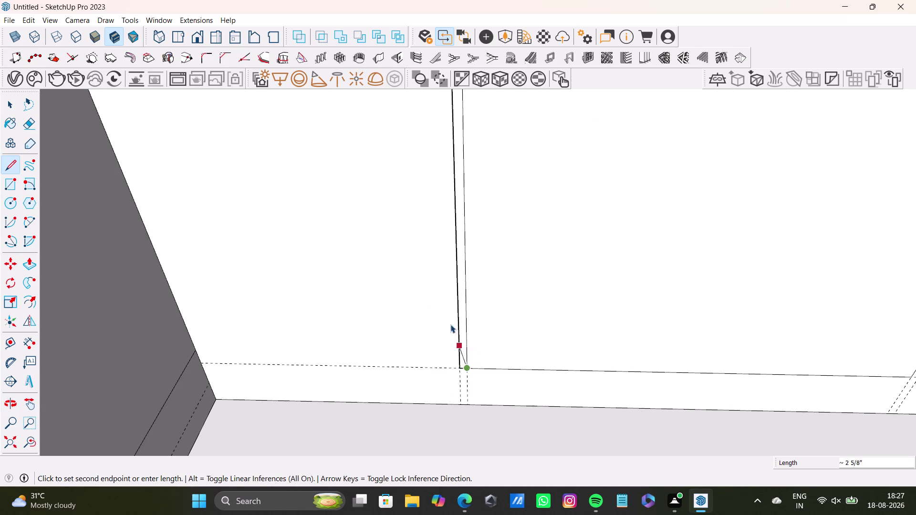
Add a vertical edge from the wall panel's top corner to the bottom of the wall.
scroll(up, 3)
scroll(down, 3)
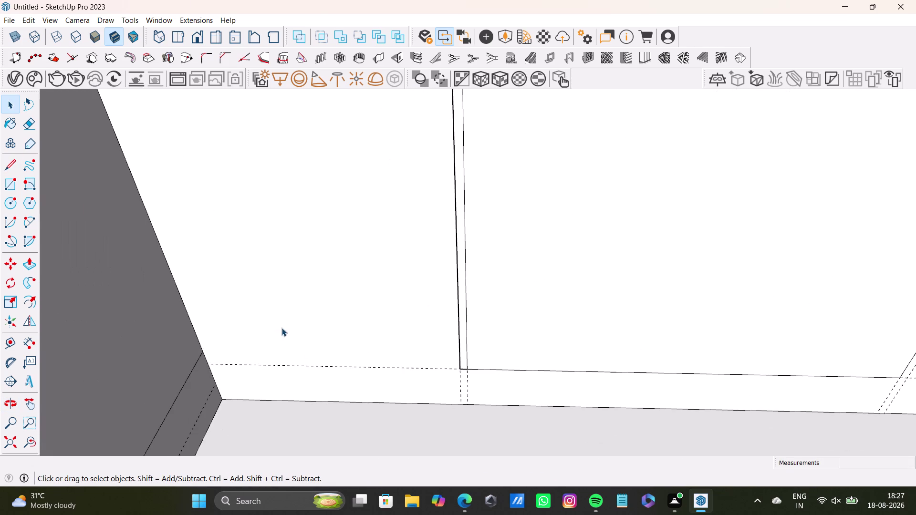
scroll(up, 3)
scroll(down, 3)
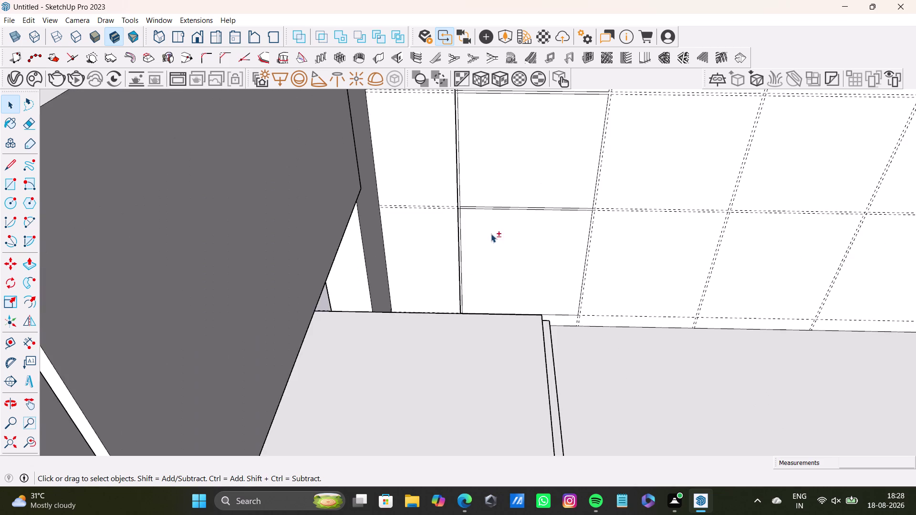
middle_drag(492, 234, 382, 424)
scroll(down, 3)
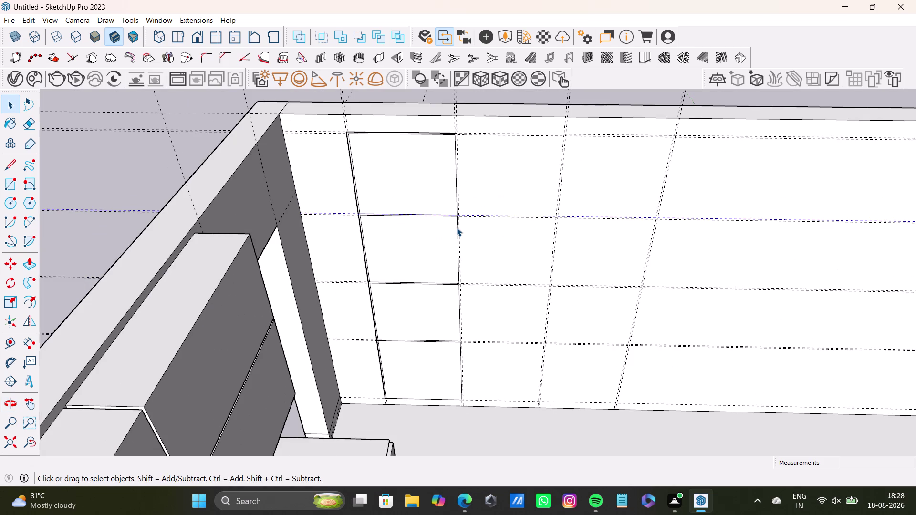
middle_drag(475, 152, 392, 197)
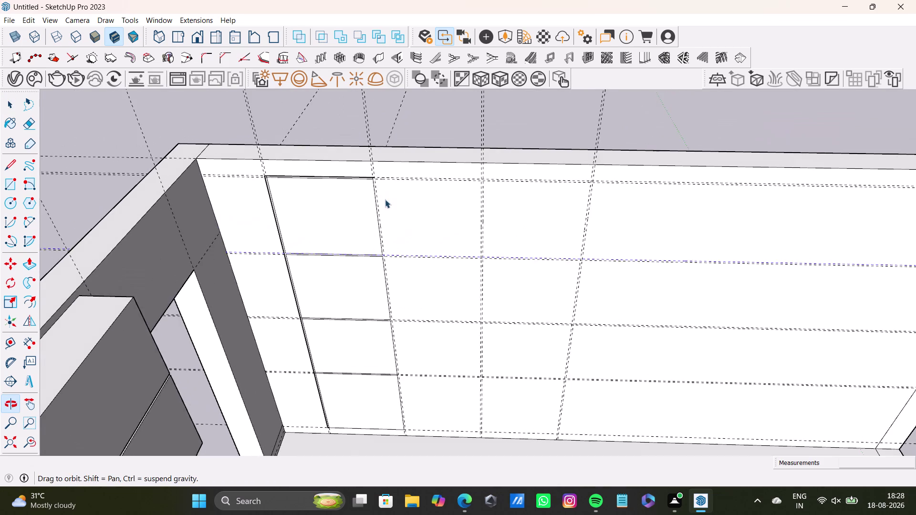
scroll(up, 3)
click(9, 162)
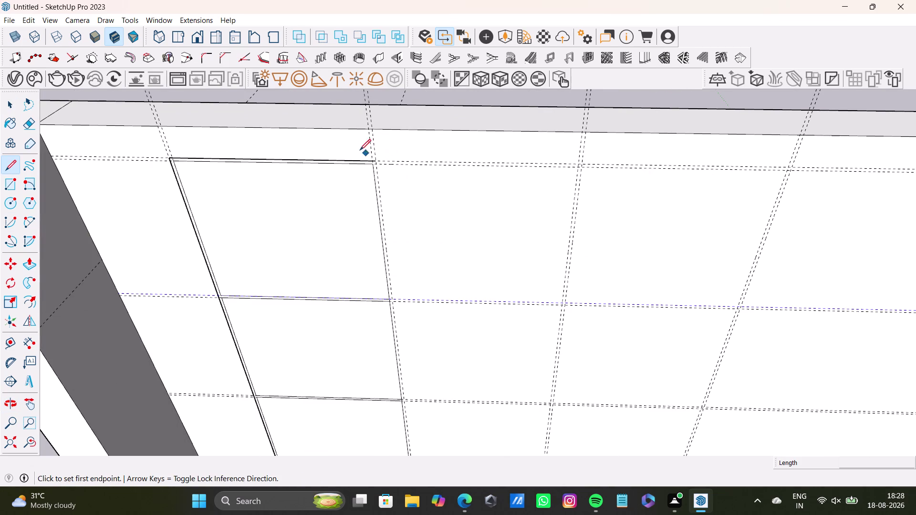
scroll(up, 3)
click(378, 166)
scroll(down, 3)
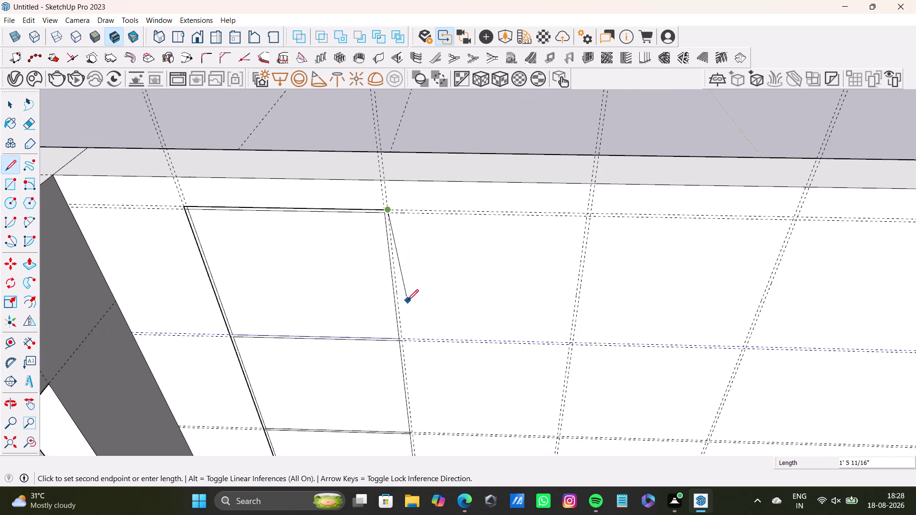
scroll(down, 3)
middle_drag(404, 319, 383, 89)
scroll(up, 3)
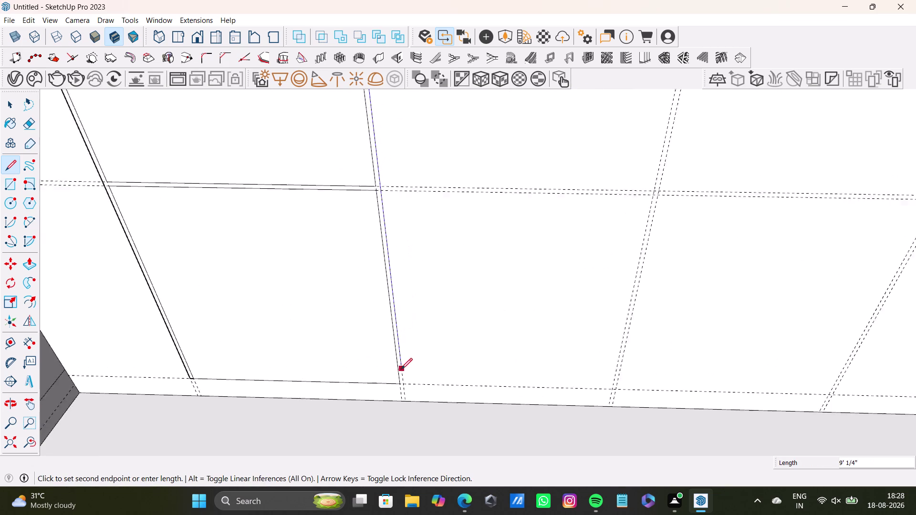
scroll(up, 3)
click(409, 385)
key(space)
Orbit around the new edge to inspect where it meets the panel outline and floor.
scroll(down, 3)
middle_drag(229, 323, 231, 322)
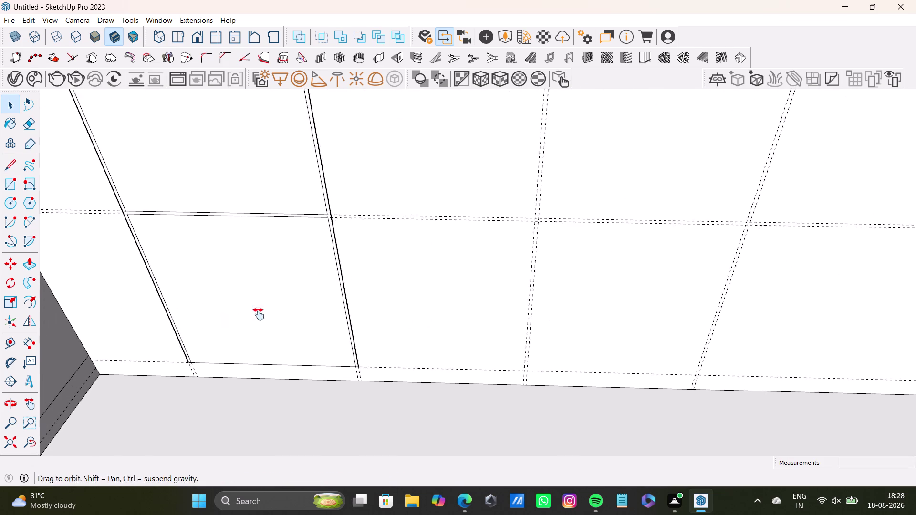
middle_drag(231, 322, 374, 302)
scroll(up, 3)
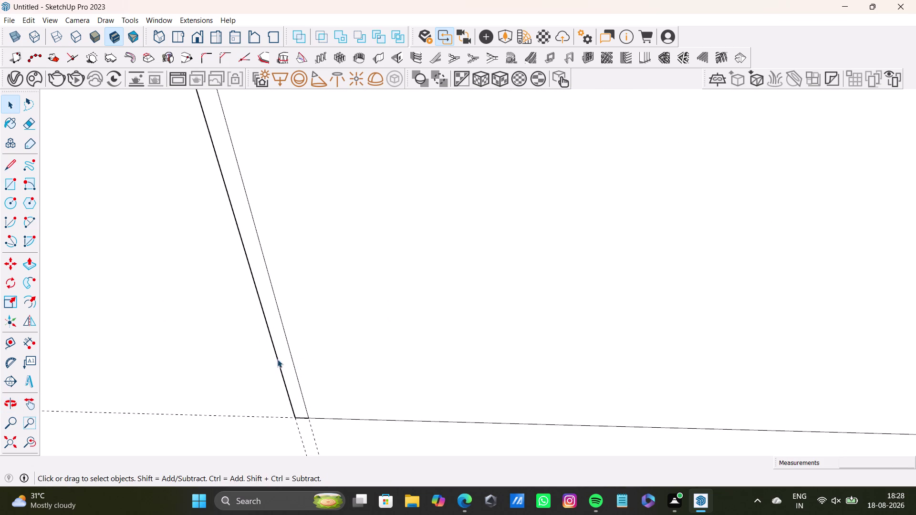
scroll(up, 3)
middle_drag(289, 353, 329, 191)
middle_drag(304, 326, 364, 193)
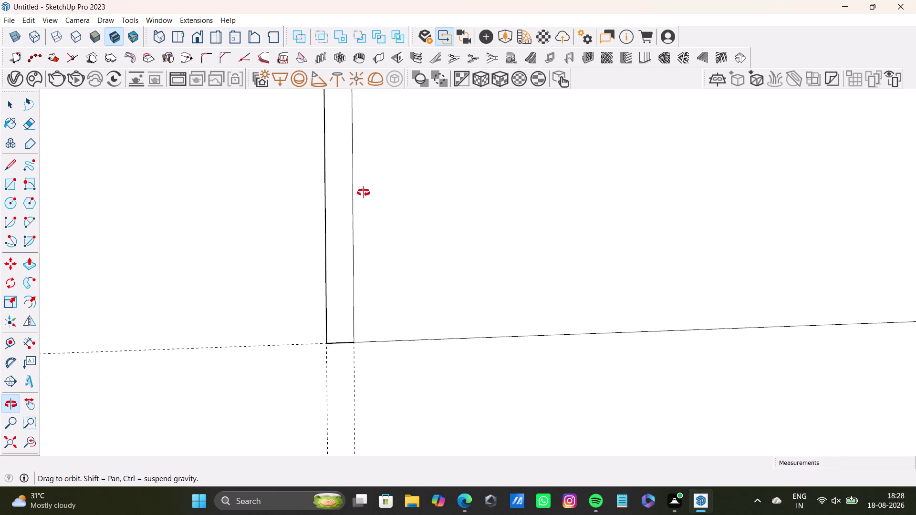
middle_drag(363, 193, 304, 288)
scroll(down, 3)
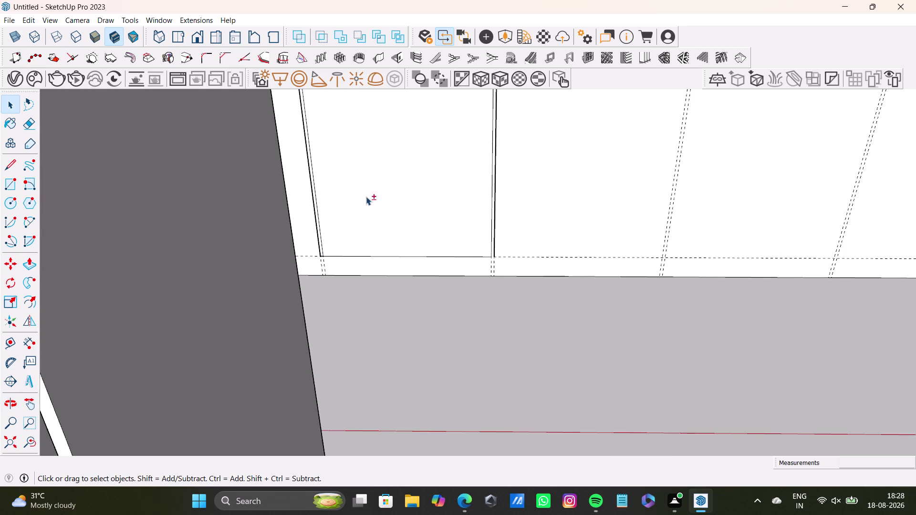
middle_drag(366, 197, 370, 491)
scroll(down, 3)
middle_drag(342, 269, 375, 397)
scroll(up, 3)
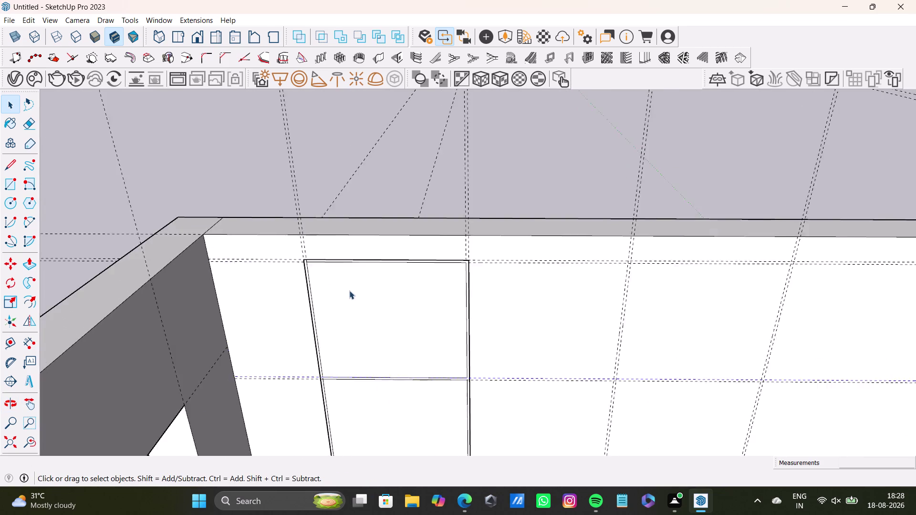
scroll(up, 3)
scroll(up, 3)
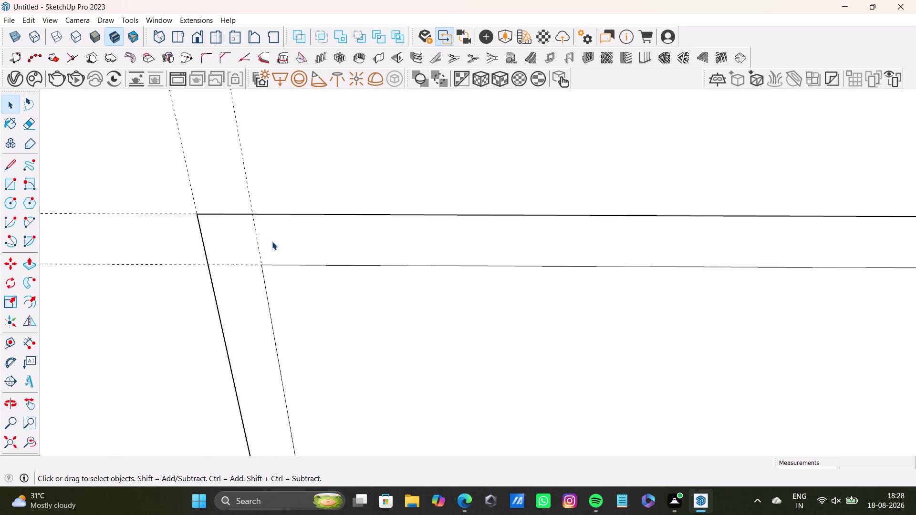
scroll(up, 3)
scroll(down, 3)
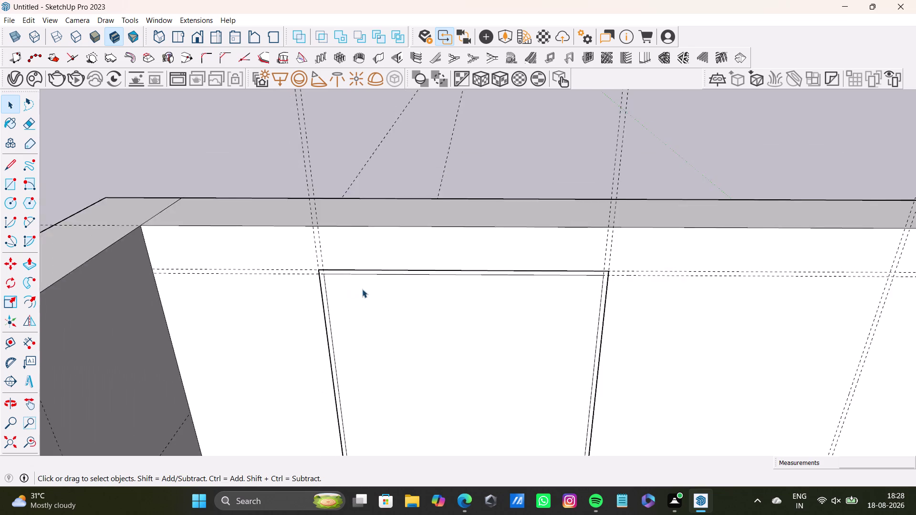
scroll(down, 3)
middle_drag(418, 316, 387, 146)
scroll(down, 3)
middle_drag(414, 313, 339, 182)
scroll(up, 3)
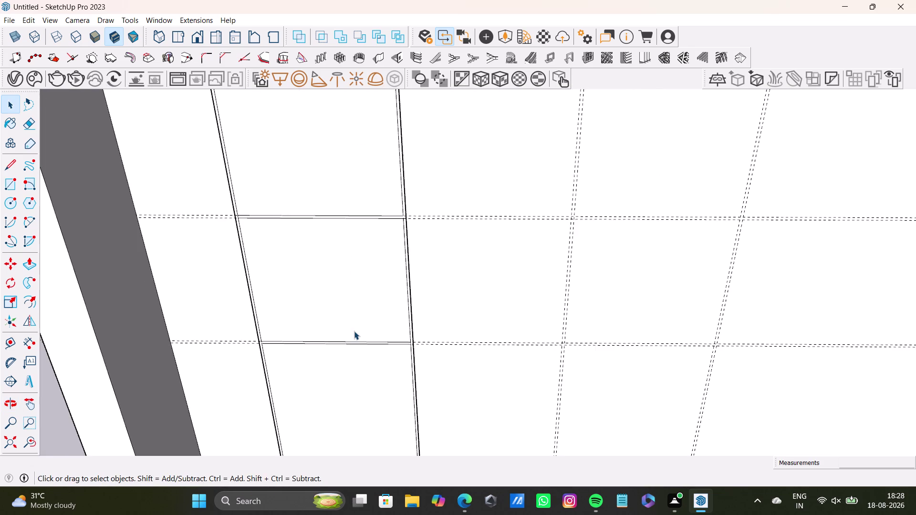
scroll(down, 3)
middle_drag(357, 343, 368, 216)
scroll(up, 3)
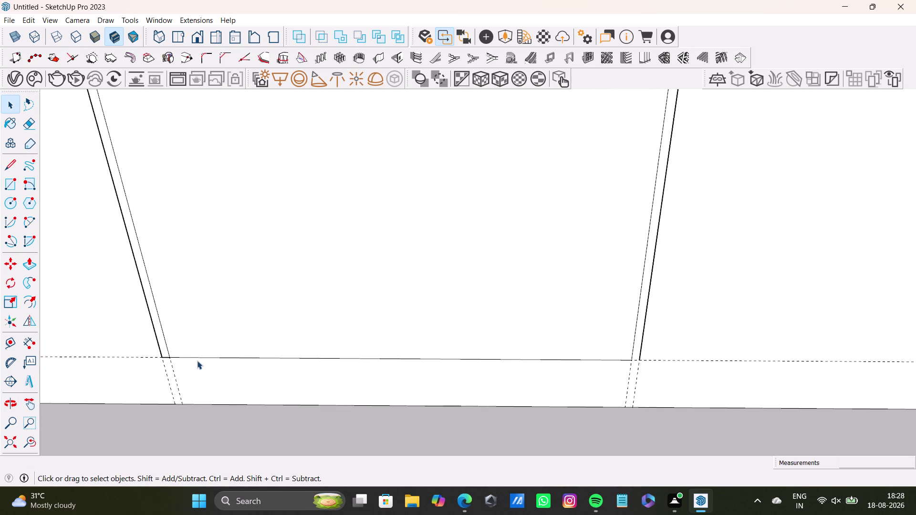
scroll(up, 3)
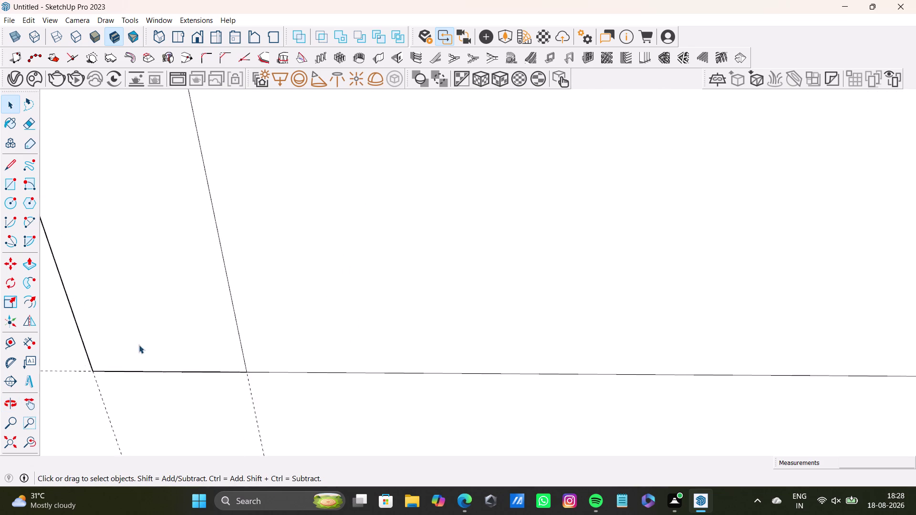
scroll(up, 3)
scroll(up, 3)
scroll(down, 3)
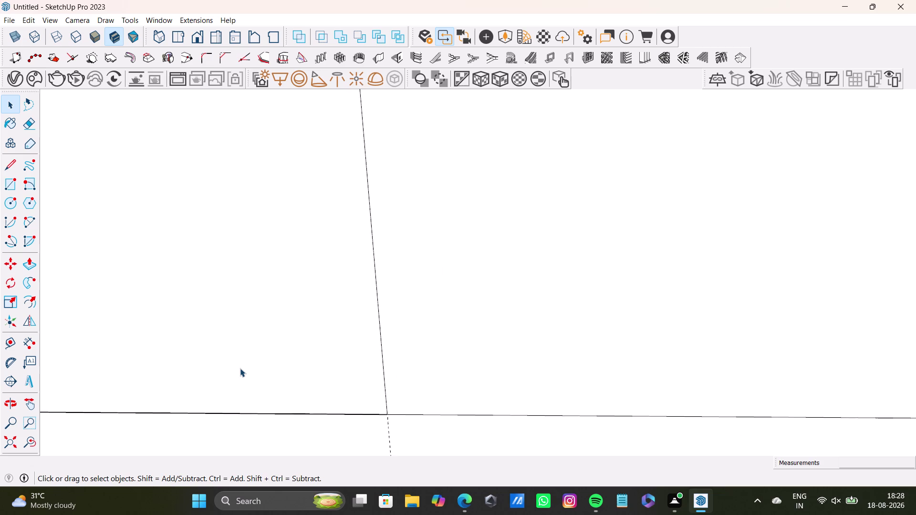
scroll(down, 3)
scroll(up, 3)
scroll(down, 3)
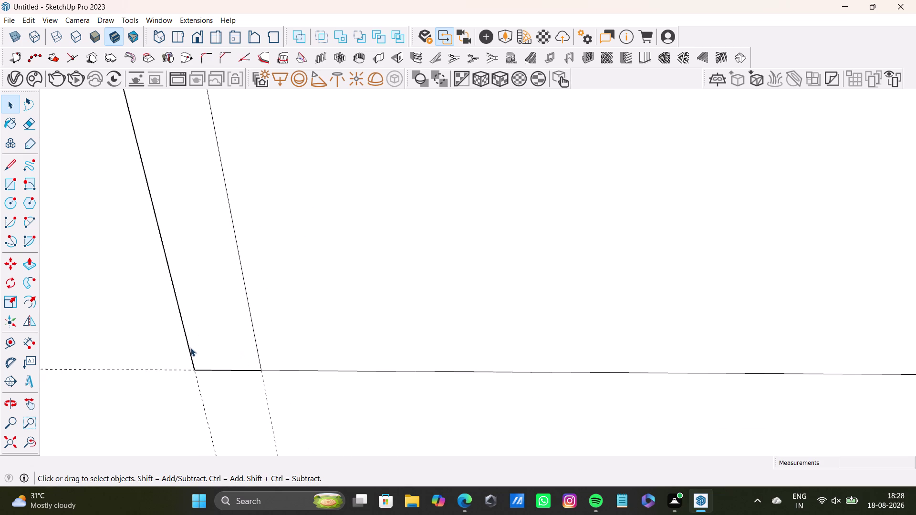
Delete two stray leftover edges near the corner and check the cleaned-up panel corners.
click(189, 352)
key(Delete)
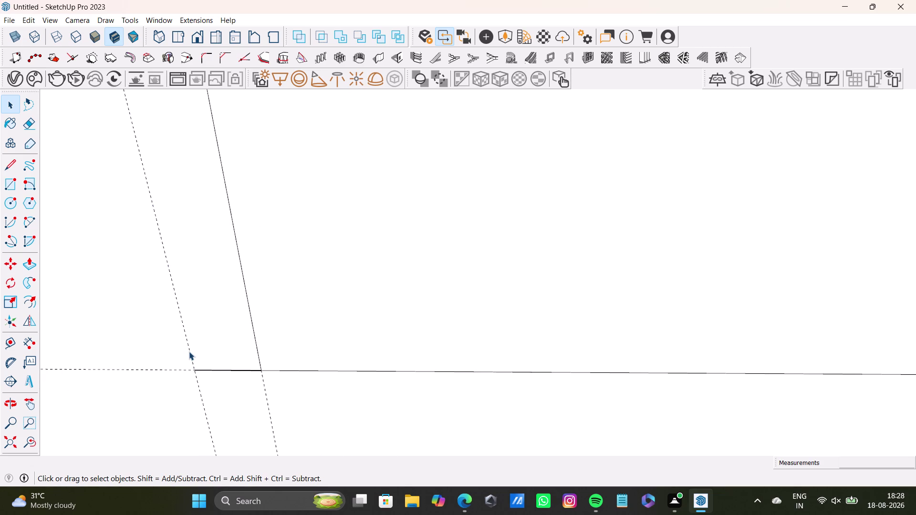
click(230, 372)
key(Delete)
scroll(down, 3)
middle_drag(222, 165, 242, 209)
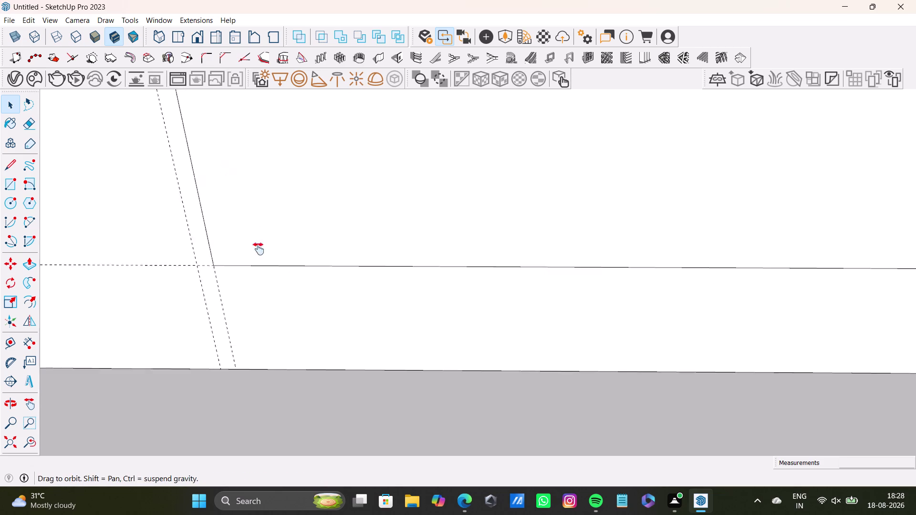
middle_drag(242, 209, 340, 490)
scroll(down, 3)
scroll(down, 3)
middle_drag(286, 183, 354, 511)
scroll(down, 3)
scroll(up, 3)
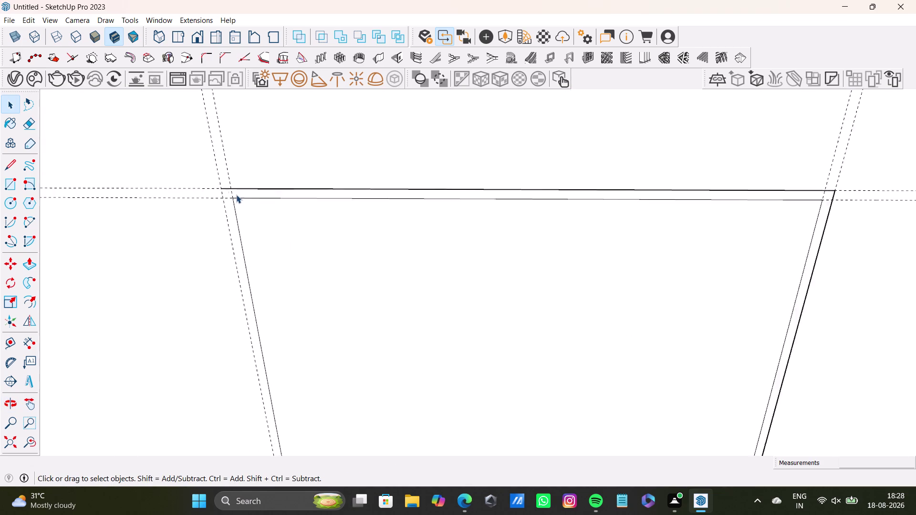
scroll(up, 3)
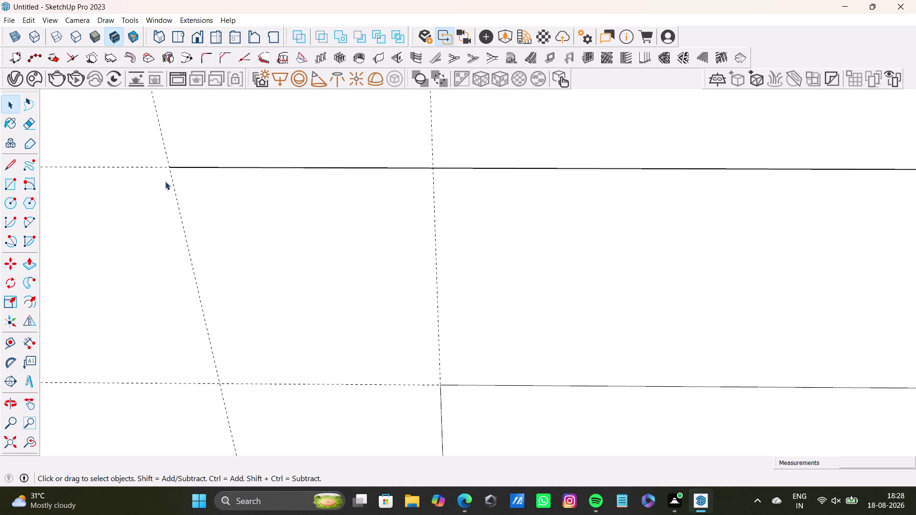
scroll(up, 3)
Start a vertical edge at the wall's top corner, following it down toward the base cabinet.
click(13, 168)
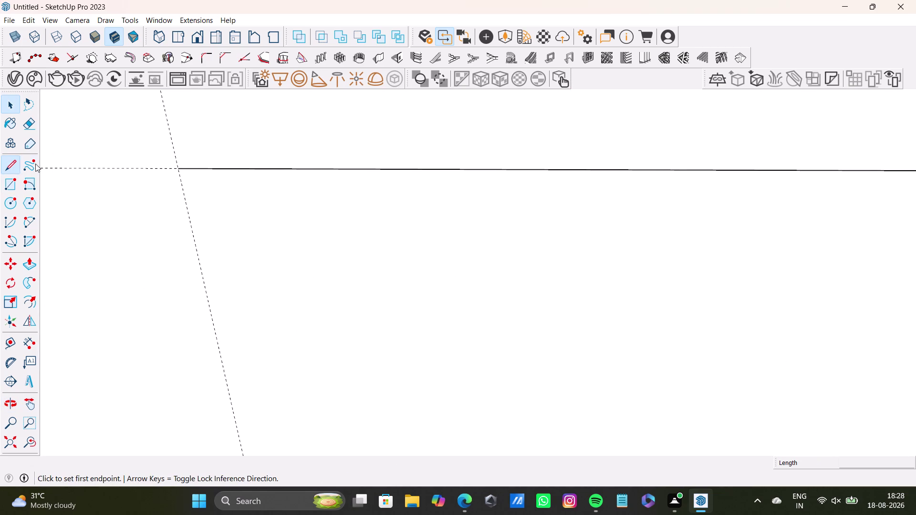
click(176, 169)
scroll(down, 3)
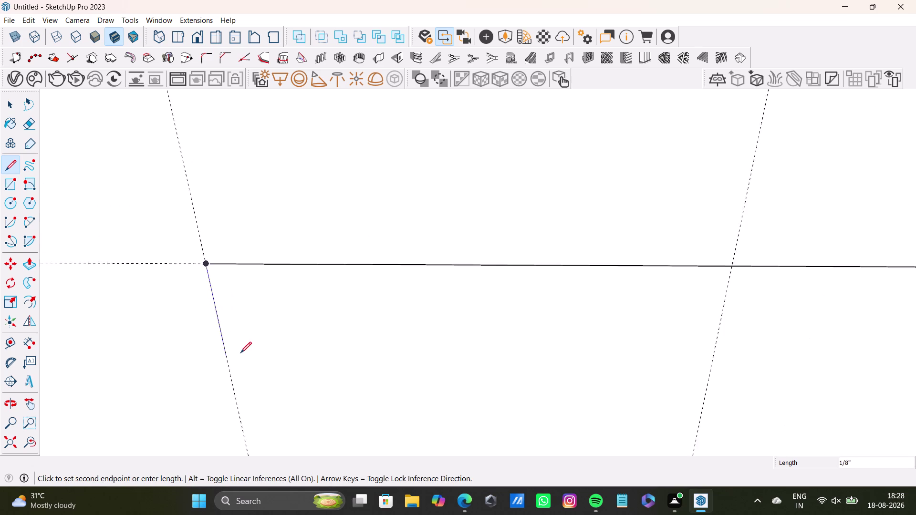
scroll(down, 3)
middle_drag(252, 365, 223, 40)
scroll(down, 3)
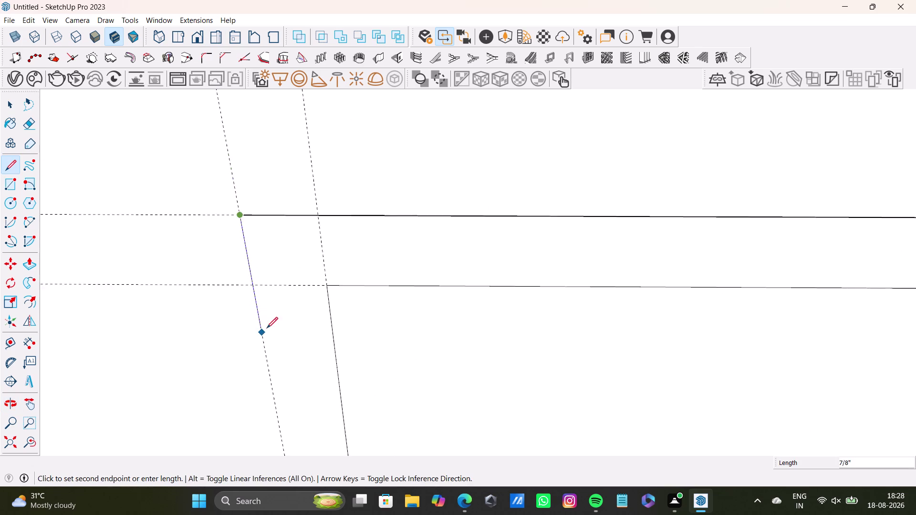
scroll(down, 3)
middle_drag(274, 338, 260, 120)
scroll(down, 3)
middle_drag(291, 334, 276, 89)
scroll(down, 3)
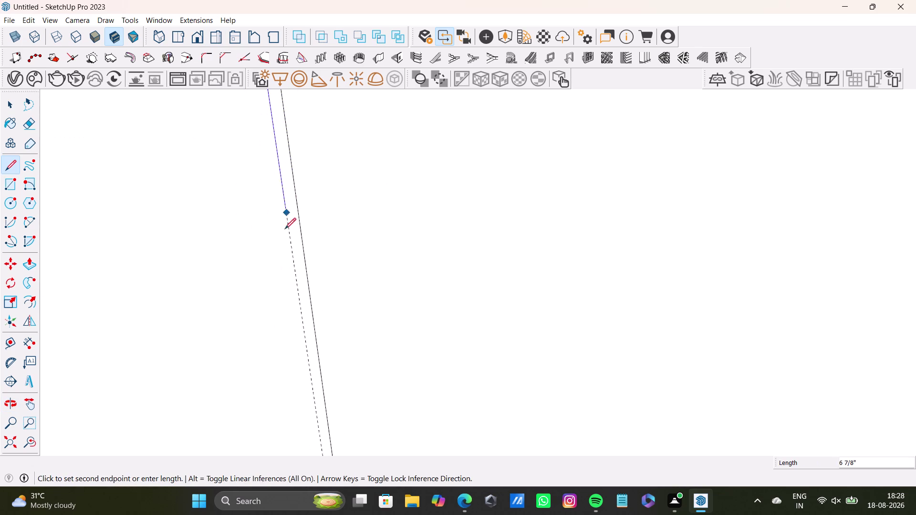
scroll(down, 3)
middle_drag(293, 252, 308, 73)
scroll(down, 3)
scroll(up, 3)
middle_drag(341, 301, 339, 145)
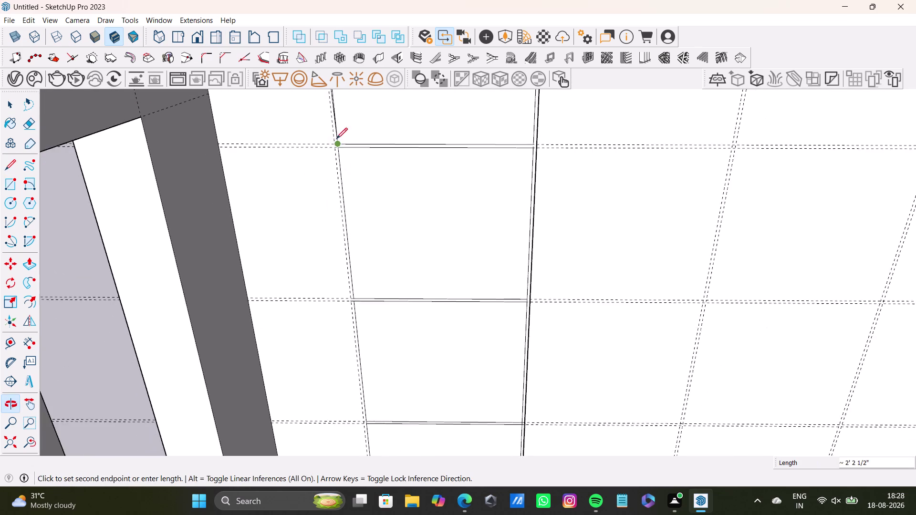
scroll(up, 3)
scroll(down, 3)
middle_drag(359, 317, 356, 162)
scroll(up, 3)
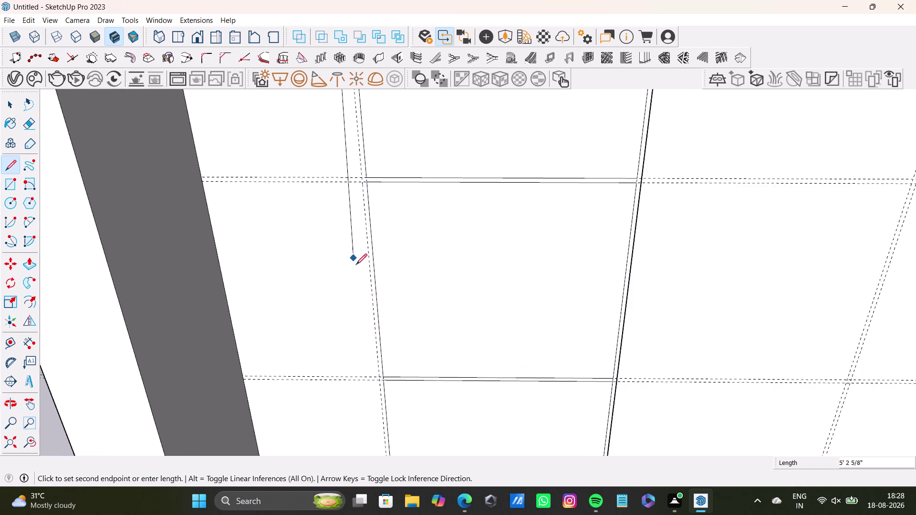
scroll(up, 3)
scroll(down, 3)
scroll(down, 3)
middle_drag(370, 291, 377, 101)
scroll(up, 3)
middle_drag(380, 140, 357, 193)
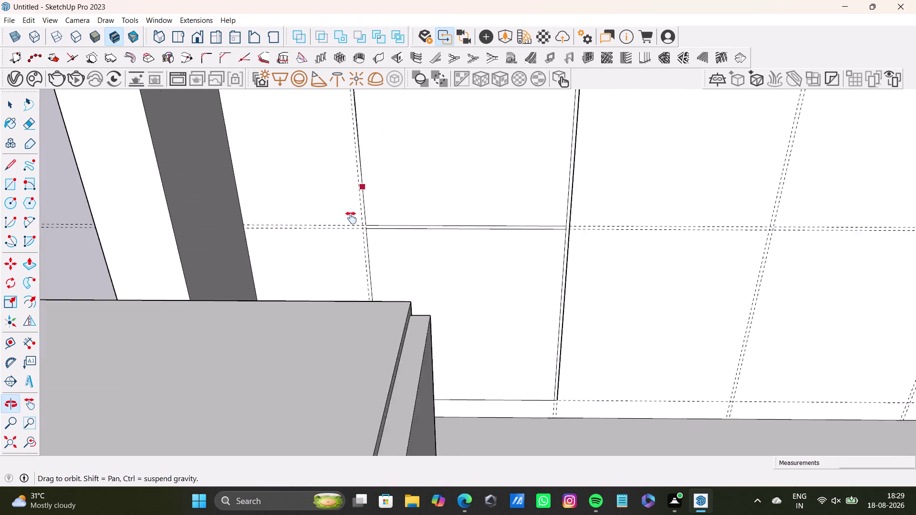
middle_drag(357, 193, 343, 267)
scroll(down, 3)
middle_drag(345, 310, 344, 201)
scroll(up, 3)
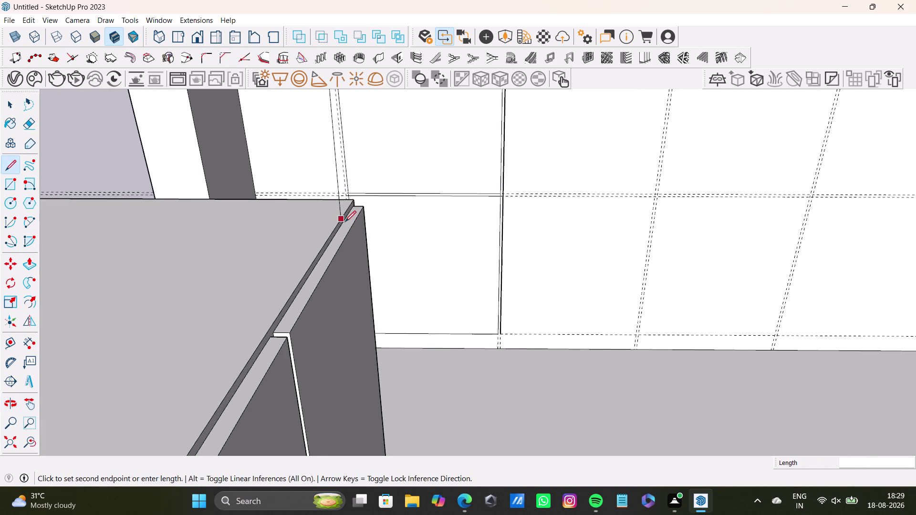
scroll(up, 3)
middle_drag(356, 209, 289, 254)
scroll(up, 3)
scroll(up, 3)
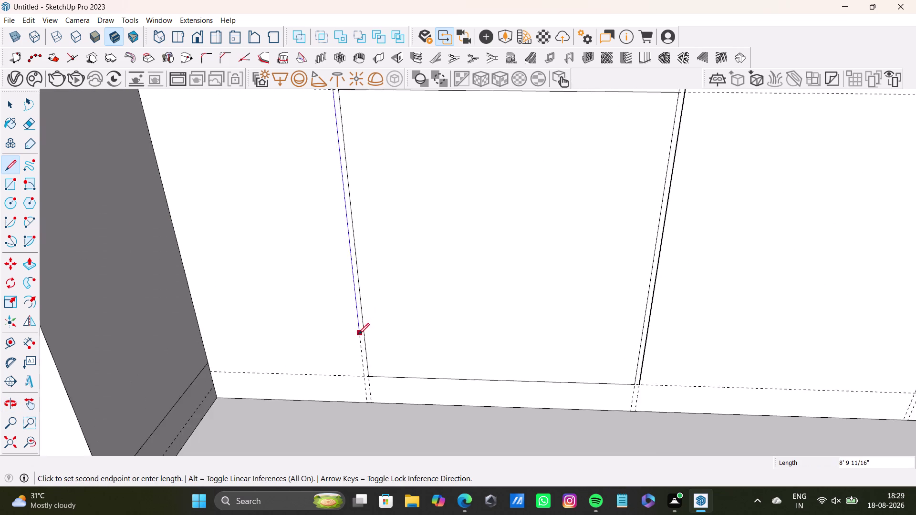
scroll(up, 3)
End the vertical edge at the lower horizontal guide intersection.
drag(368, 398, 369, 408)
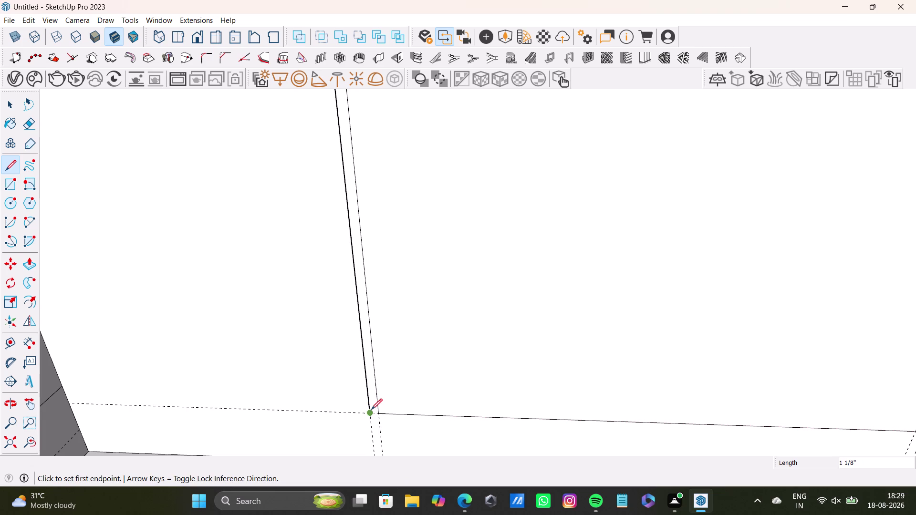
click(371, 411)
click(379, 413)
key(space)
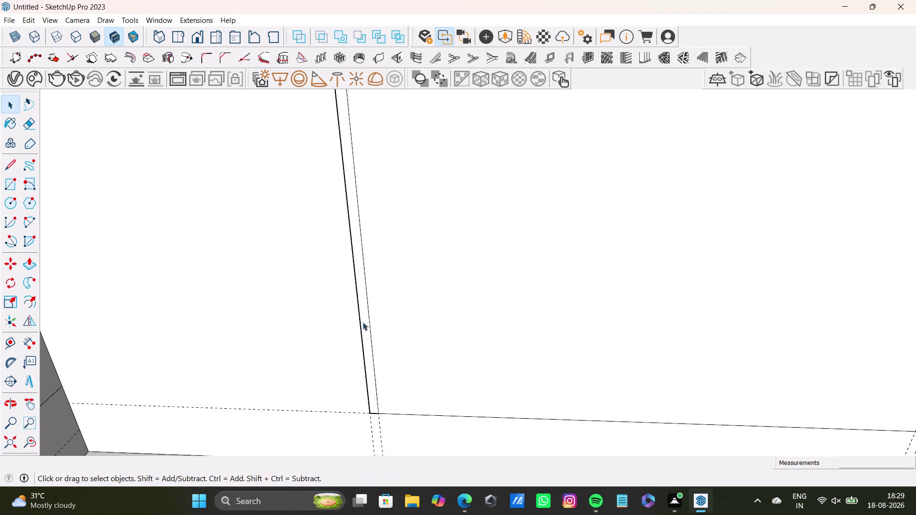
scroll(down, 3)
middle_drag(329, 151, 328, 348)
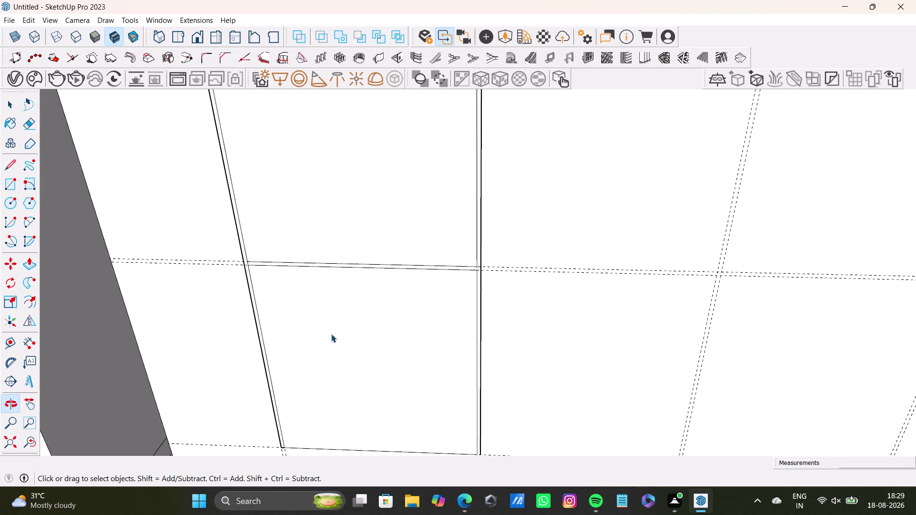
scroll(down, 3)
middle_drag(327, 197, 340, 428)
scroll(down, 3)
scroll(down, 3)
scroll(up, 3)
middle_drag(359, 252, 309, 272)
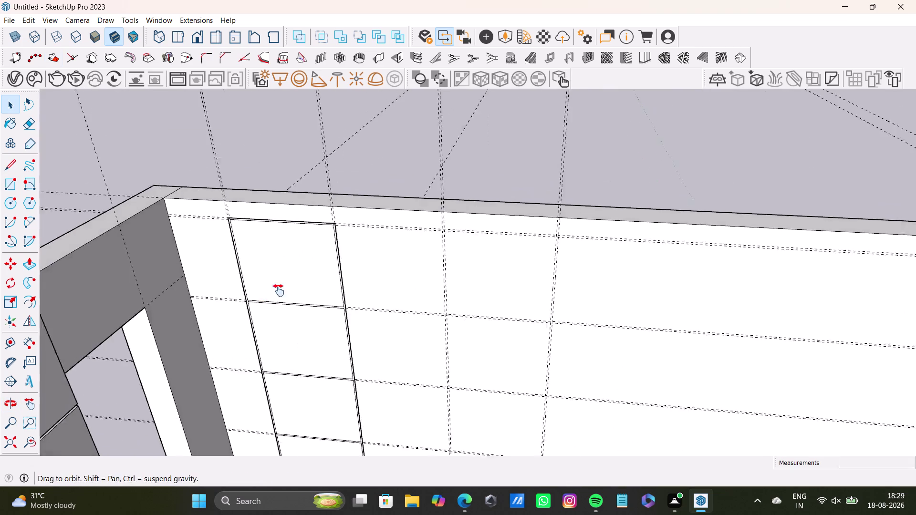
middle_drag(308, 271, 259, 313)
scroll(up, 3)
middle_drag(297, 293, 342, 250)
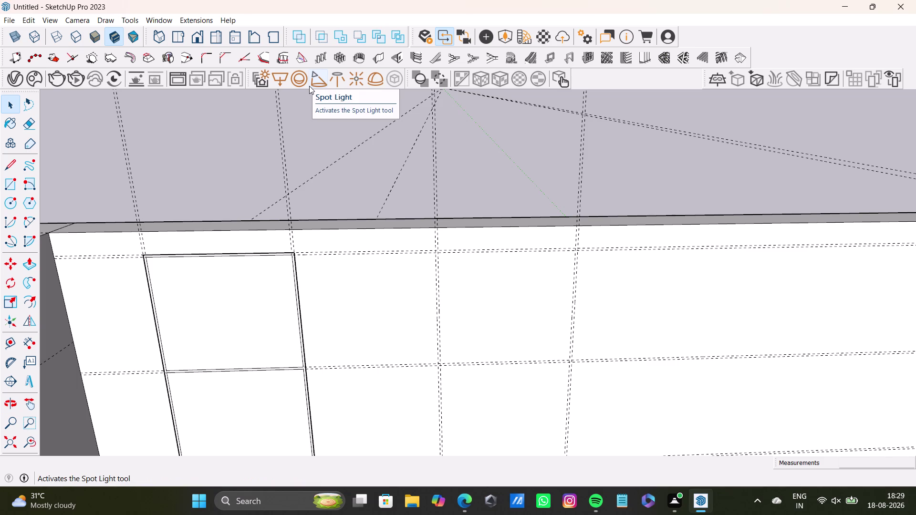
scroll(up, 3)
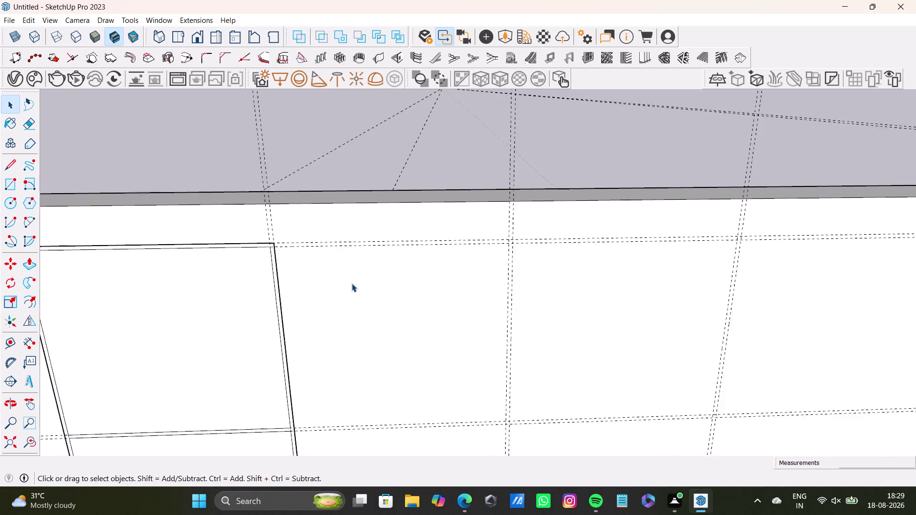
scroll(up, 3)
scroll(up, 3)
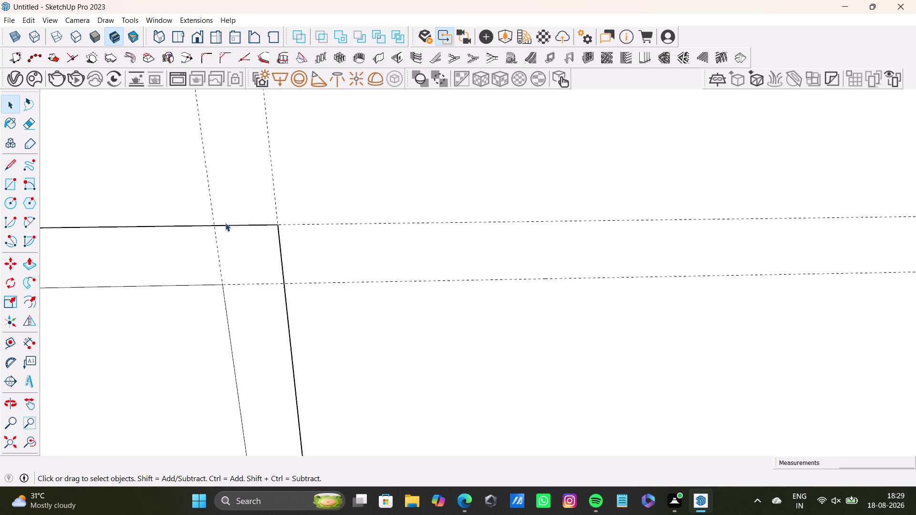
scroll(up, 3)
scroll(down, 3)
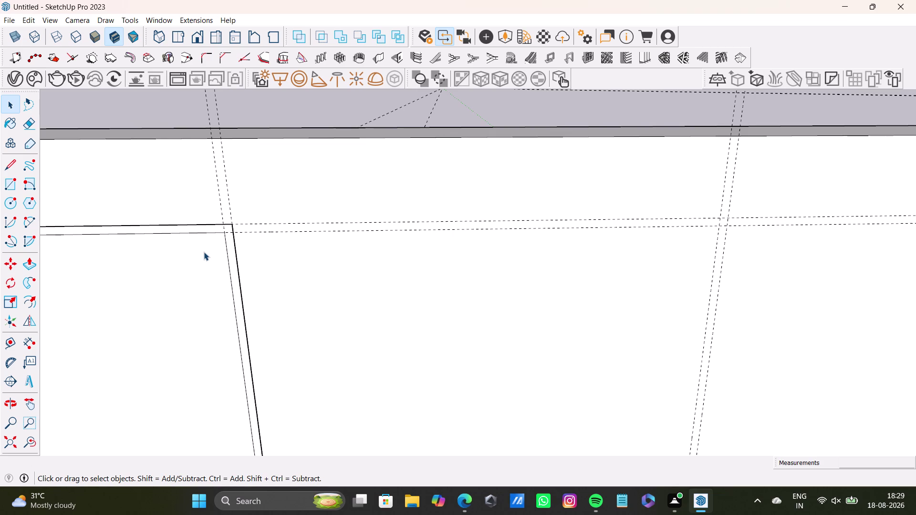
key(space)
scroll(down, 3)
middle_drag(272, 289, 286, 221)
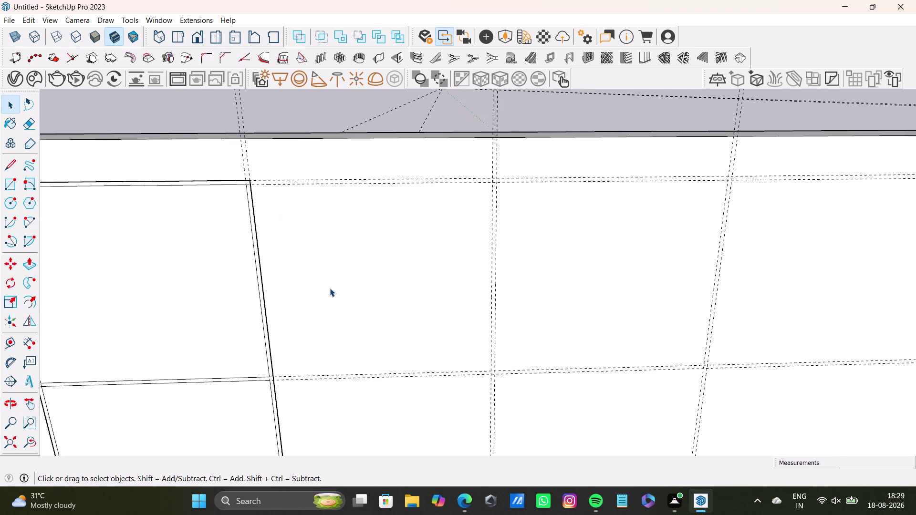
middle_drag(326, 288, 288, 282)
scroll(up, 3)
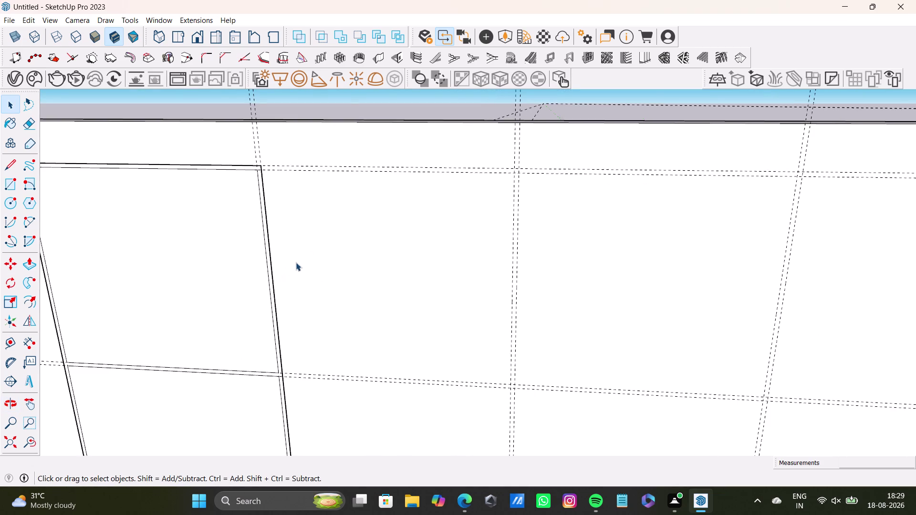
scroll(down, 3)
scroll(up, 3)
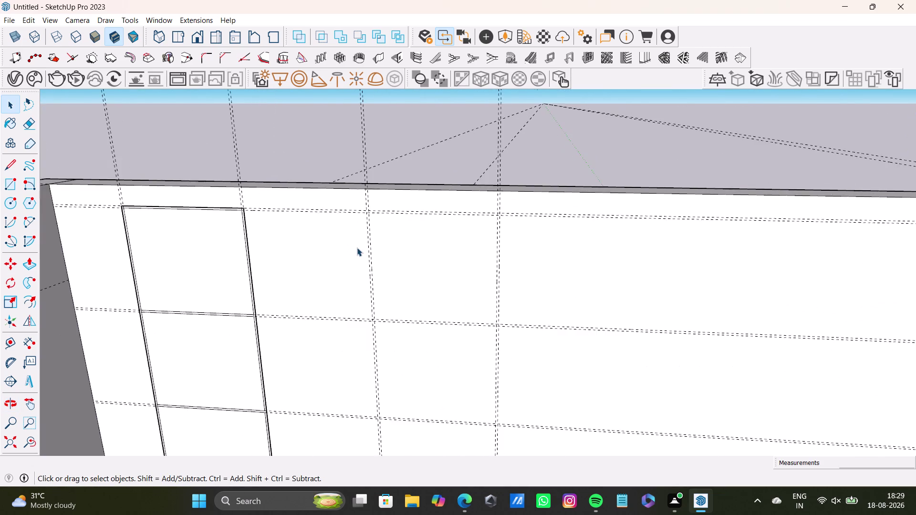
scroll(up, 3)
scroll(down, 3)
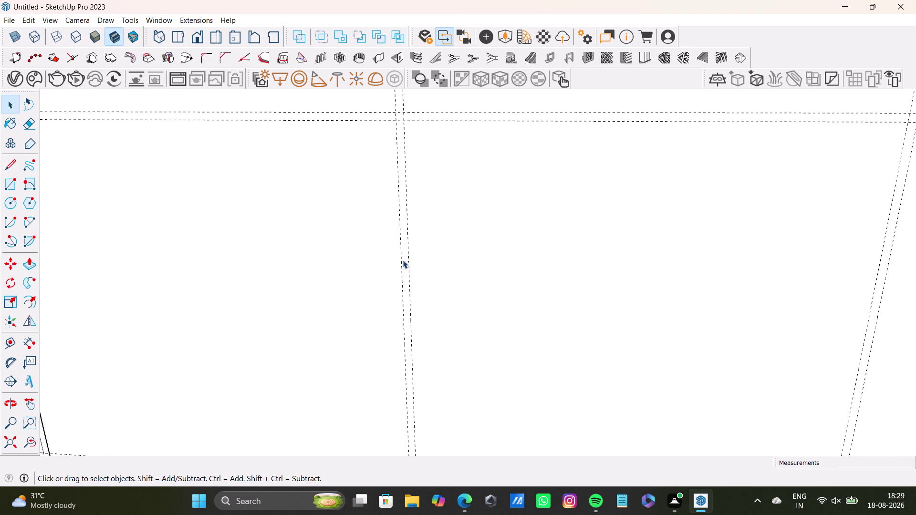
click(401, 261)
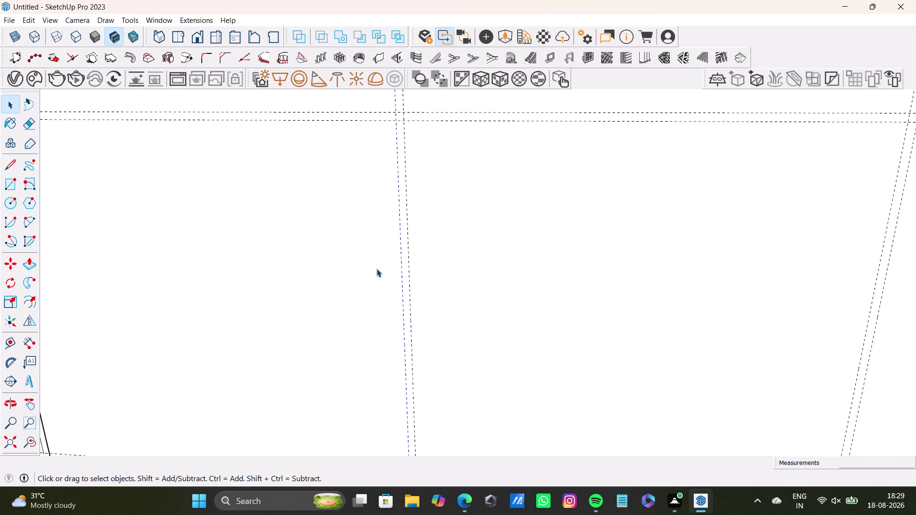
key(Delete)
scroll(down, 3)
middle_drag(264, 263, 401, 243)
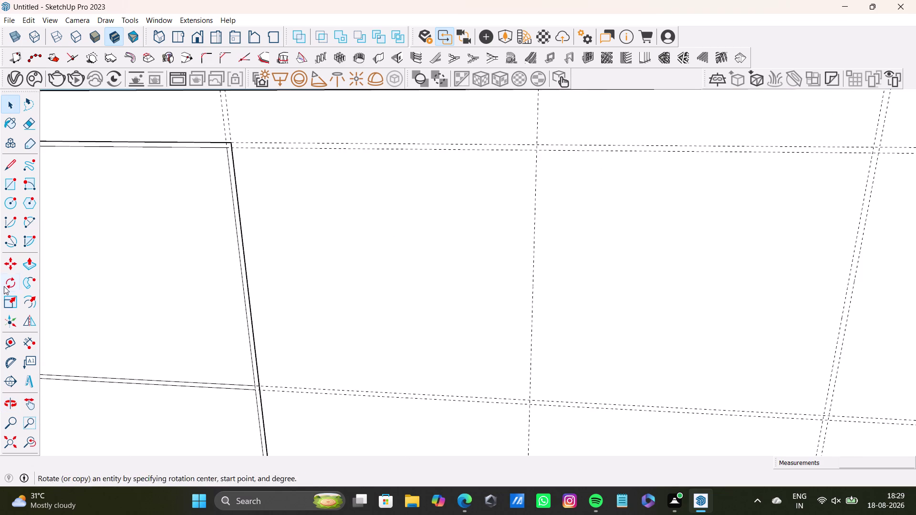
Place a guide 0.5 inch from the wall's existing edge.
click(11, 345)
scroll(up, 3)
click(249, 332)
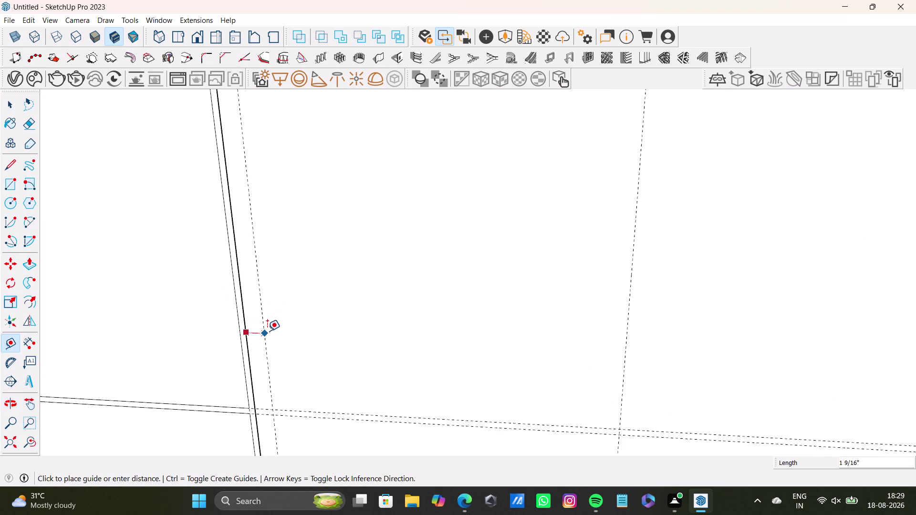
text(0)
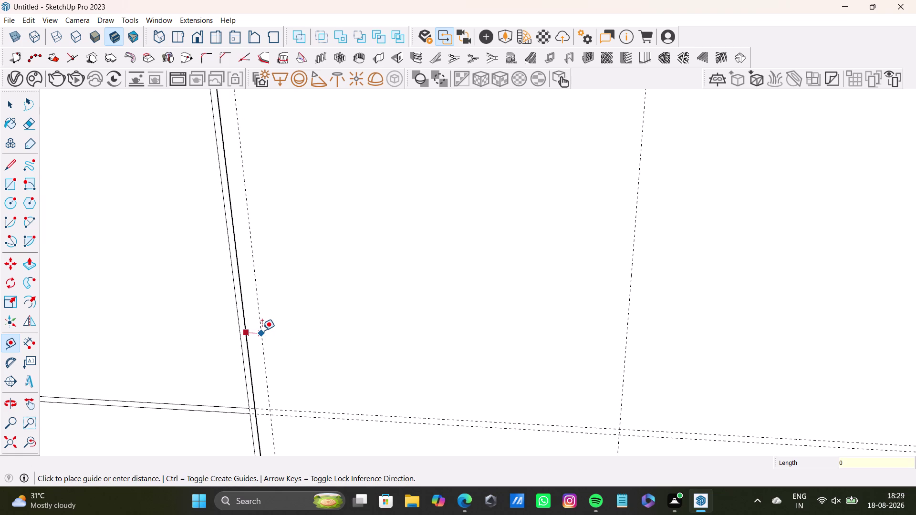
text(.5)
key(shift+quotedbl)
key(Return)
key(space)
Place a second guide 0.5 inch beside the existing guide line.
scroll(down, 3)
middle_drag(298, 319, 229, 338)
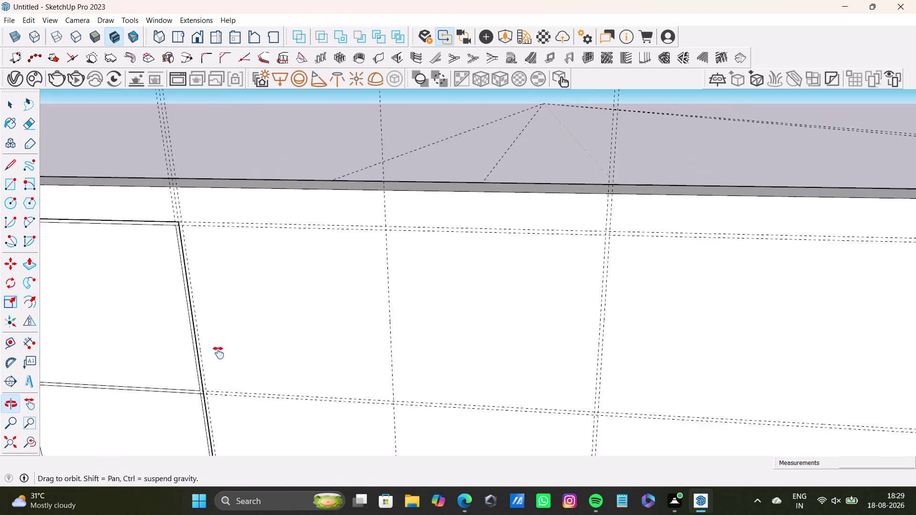
middle_drag(229, 337, 217, 355)
scroll(up, 3)
key(t)
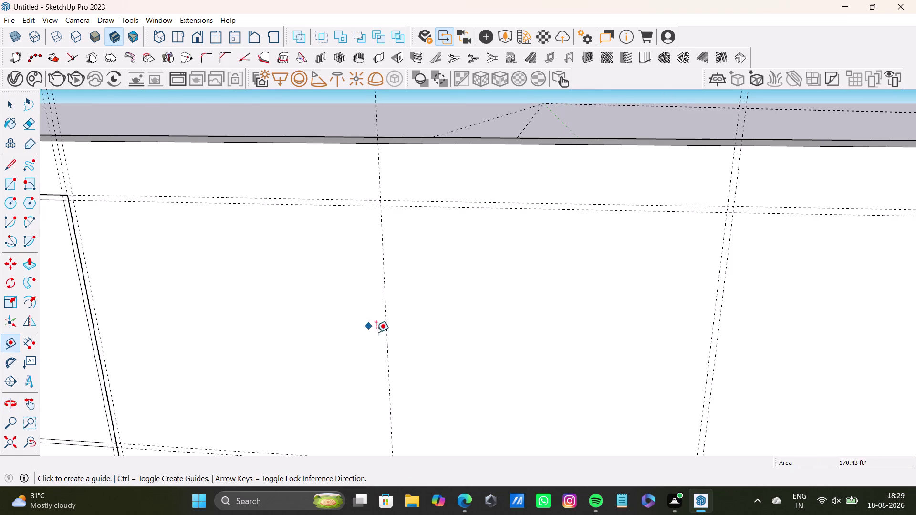
click(388, 341)
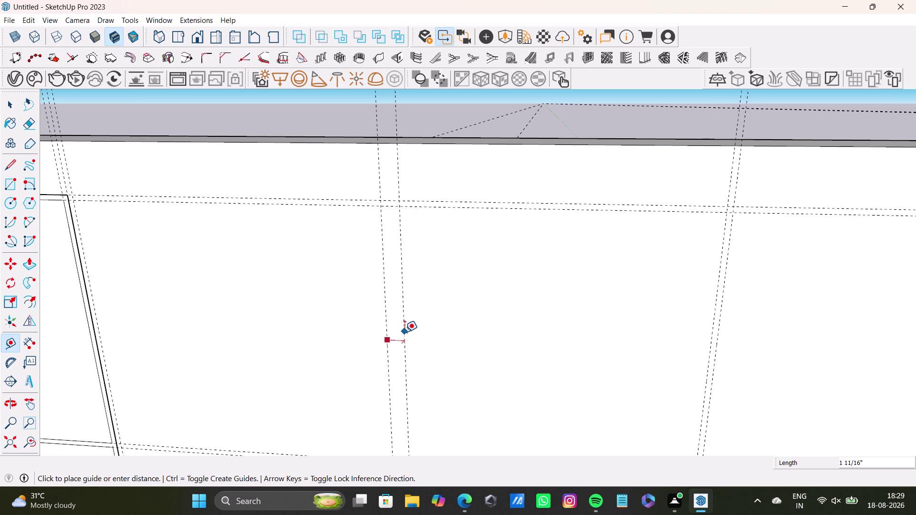
text(0.5)
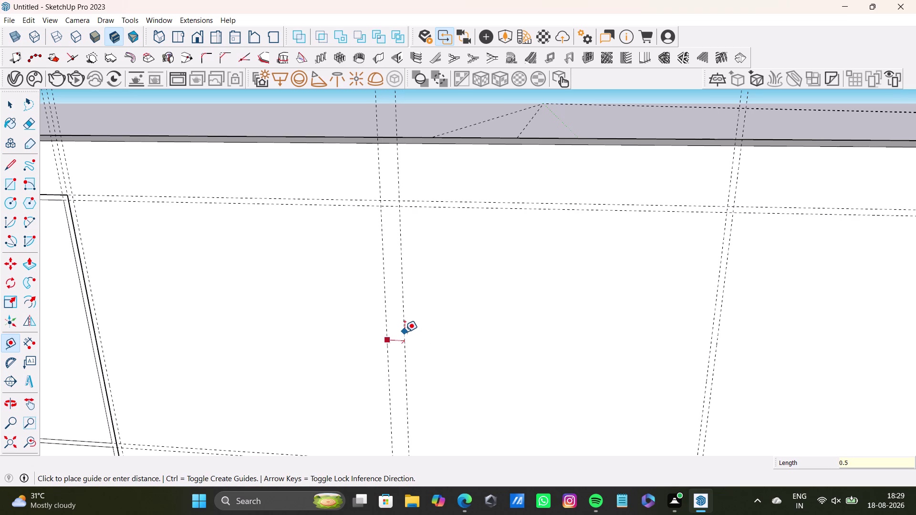
key(shift+quotedbl)
key(Return)
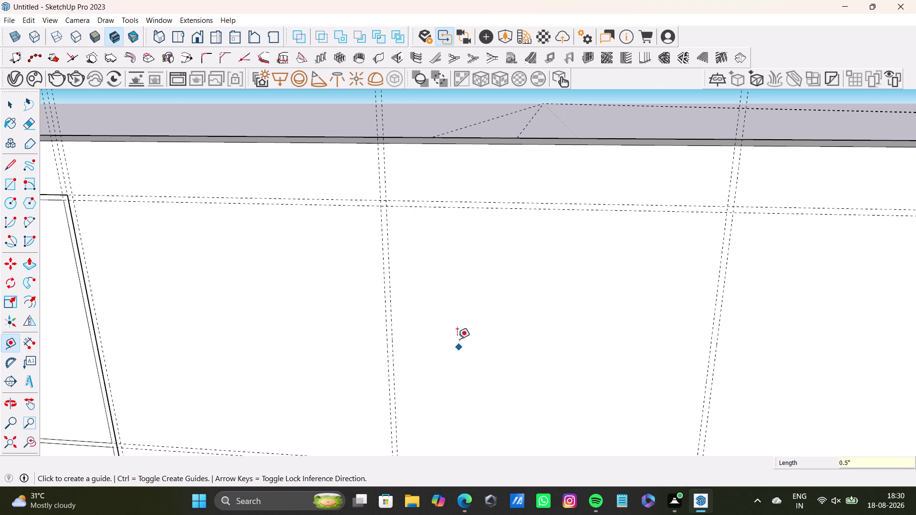
scroll(down, 3)
scroll(down, 3)
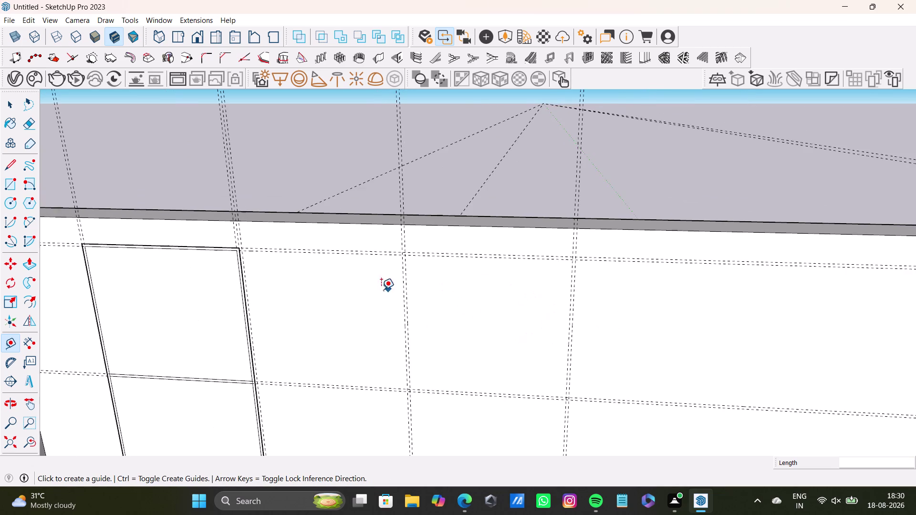
middle_drag(354, 293, 426, 249)
scroll(up, 3)
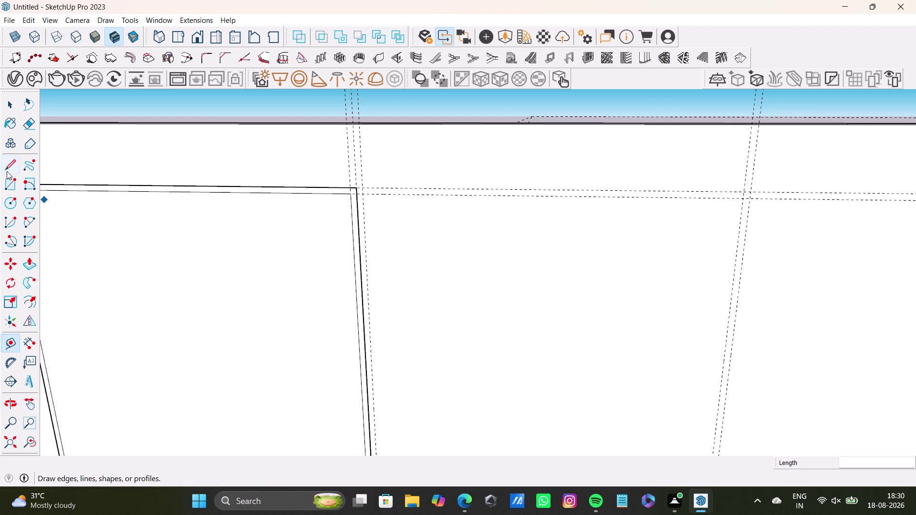
click(5, 179)
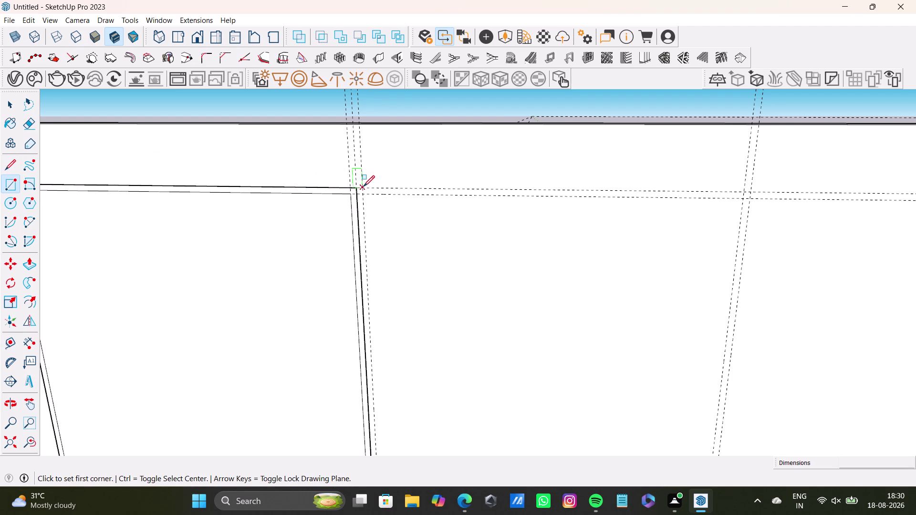
scroll(up, 3)
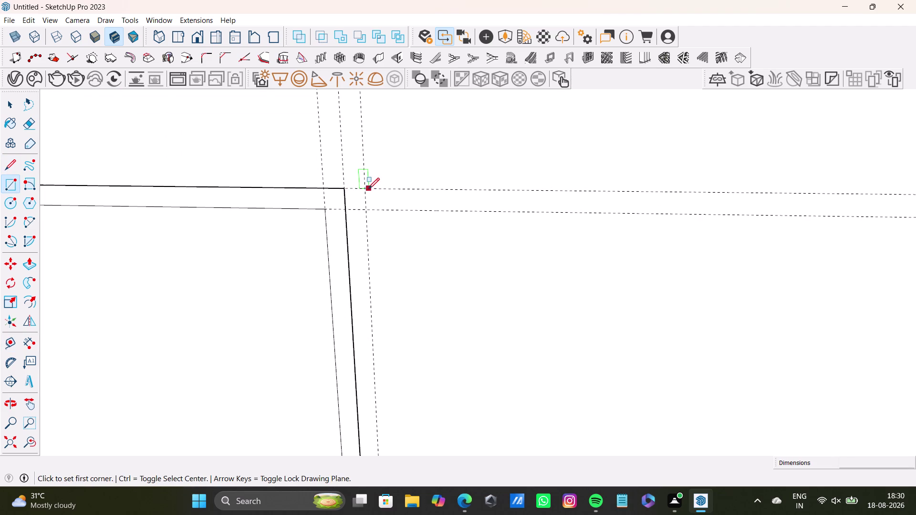
click(369, 189)
scroll(down, 3)
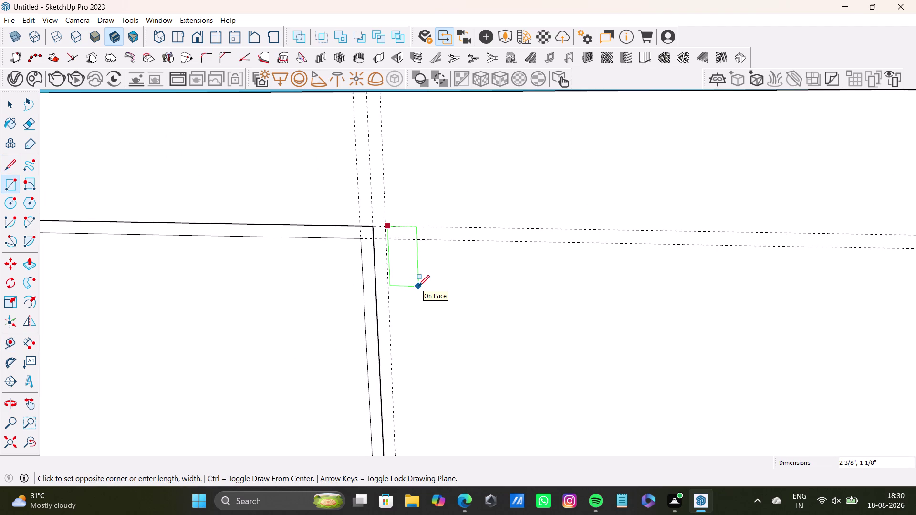
key(space)
click(11, 181)
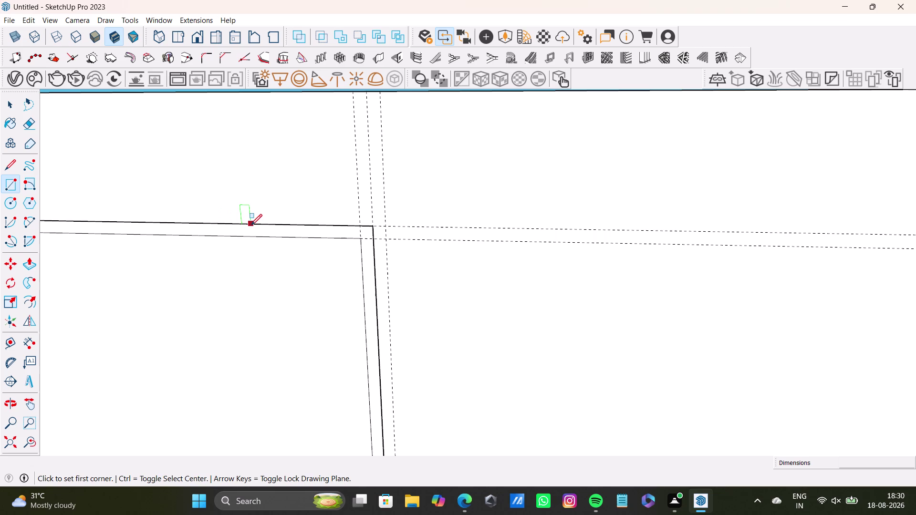
click(387, 226)
scroll(down, 3)
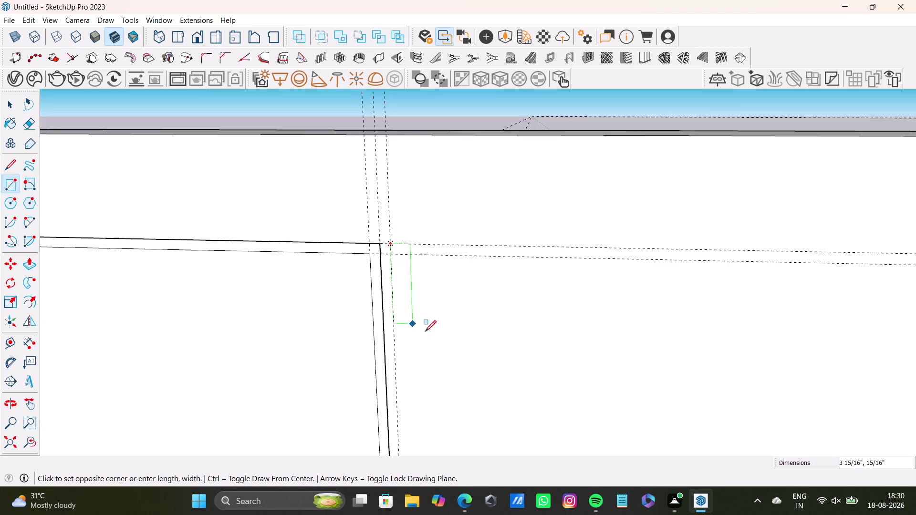
scroll(down, 3)
middle_drag(553, 378, 521, 266)
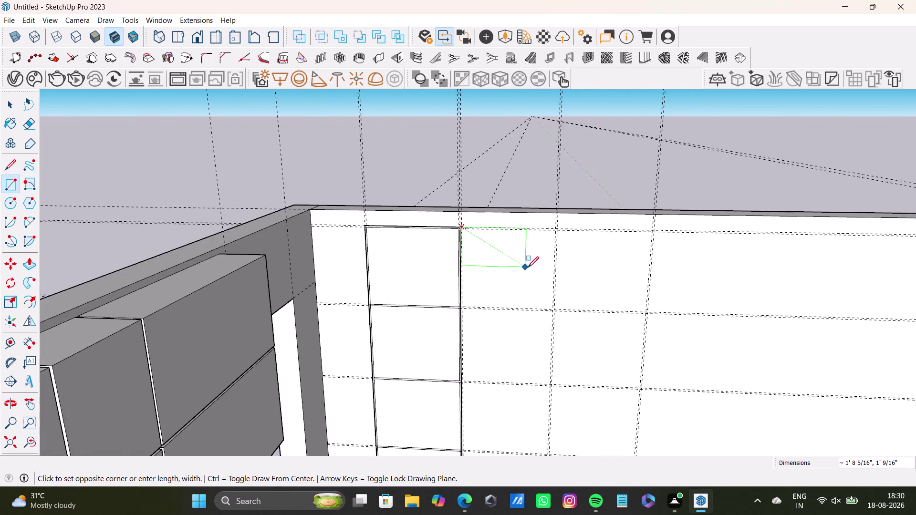
scroll(up, 3)
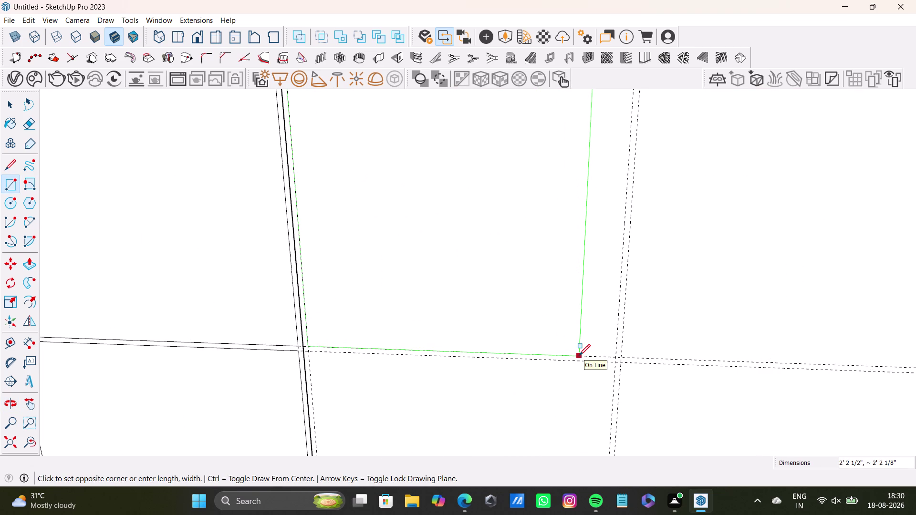
click(617, 357)
key(space)
scroll(down, 3)
middle_drag(398, 255, 379, 311)
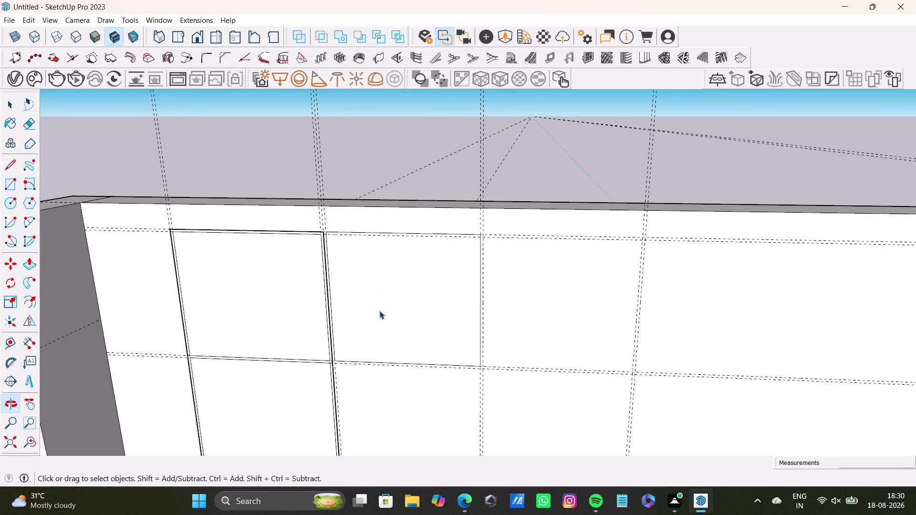
key(ctrl+z)
scroll(up, 3)
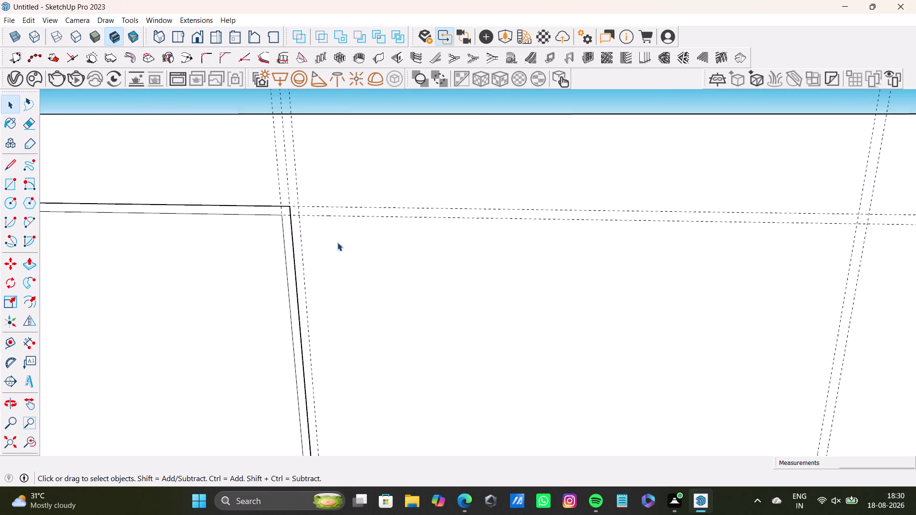
scroll(up, 3)
middle_drag(338, 241, 356, 184)
scroll(down, 3)
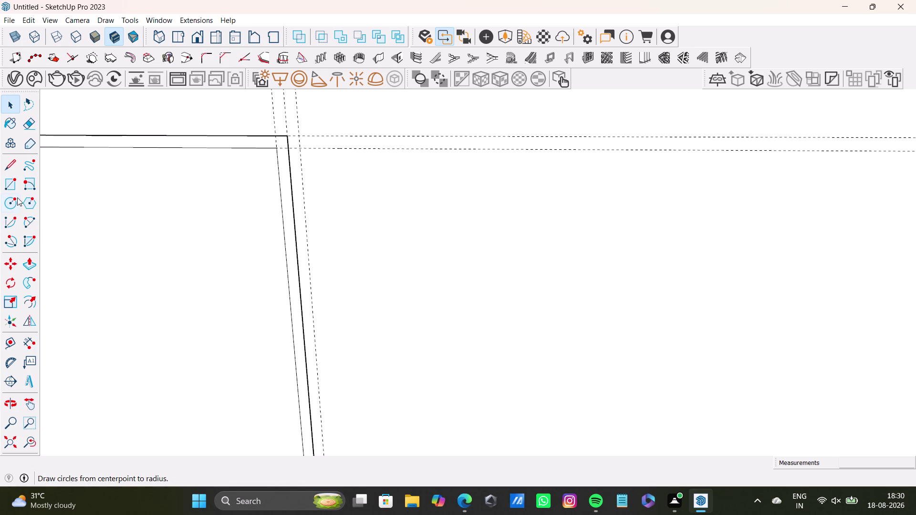
drag(13, 164, 17, 163)
scroll(up, 3)
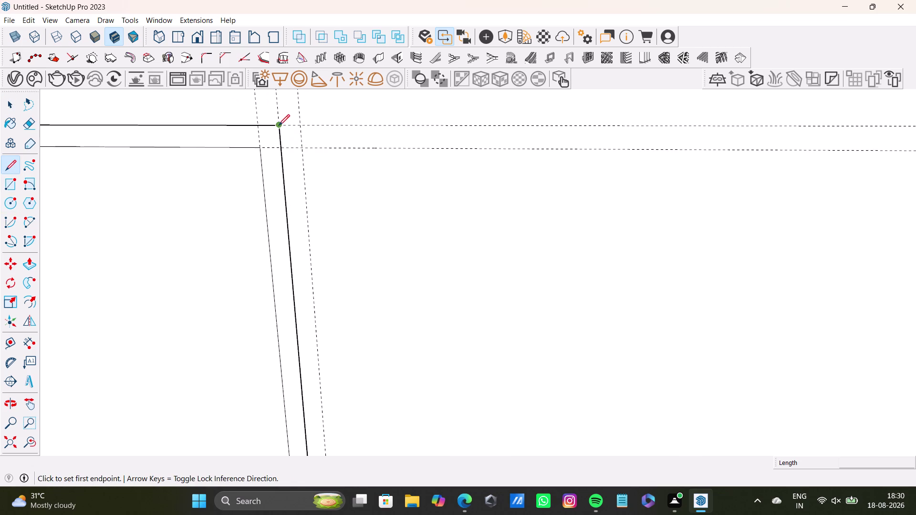
click(300, 124)
scroll(down, 3)
key(space)
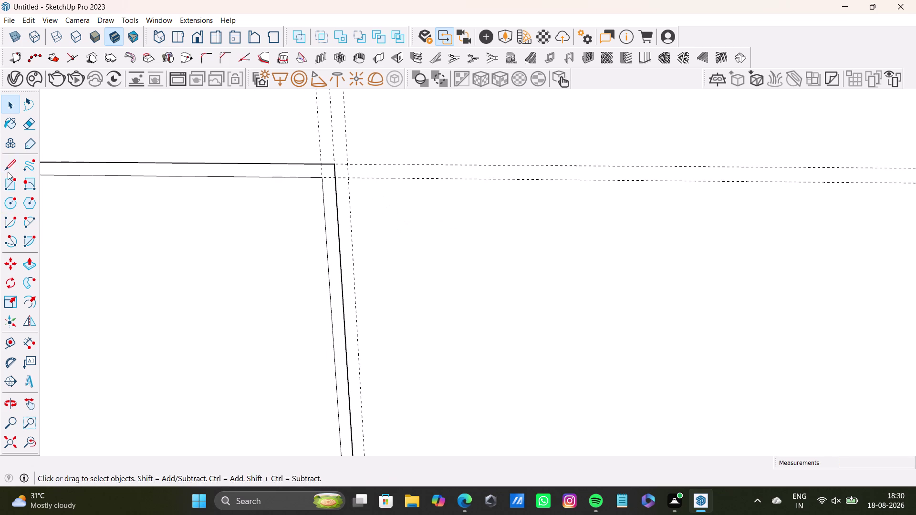
click(6, 178)
Draw the first wall panel rectangle between two guide intersections.
scroll(up, 3)
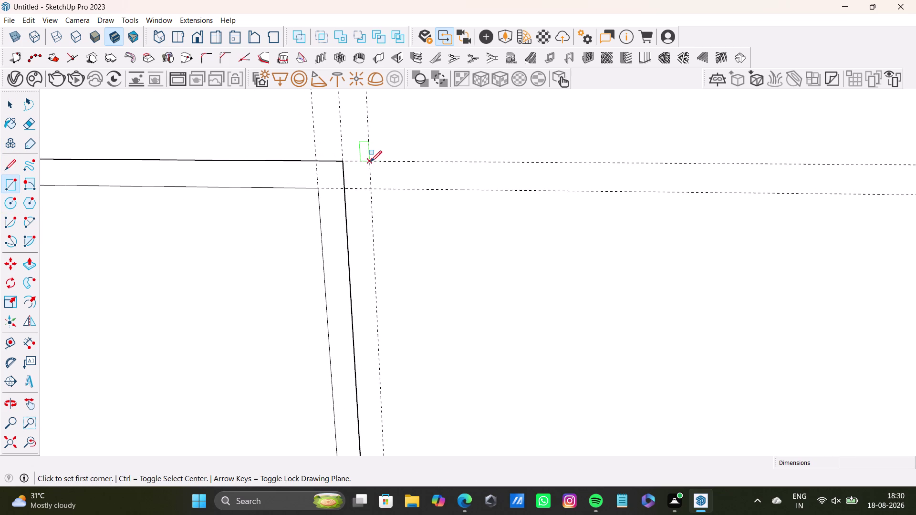
click(371, 162)
scroll(down, 3)
middle_drag(596, 320, 75, 73)
scroll(down, 3)
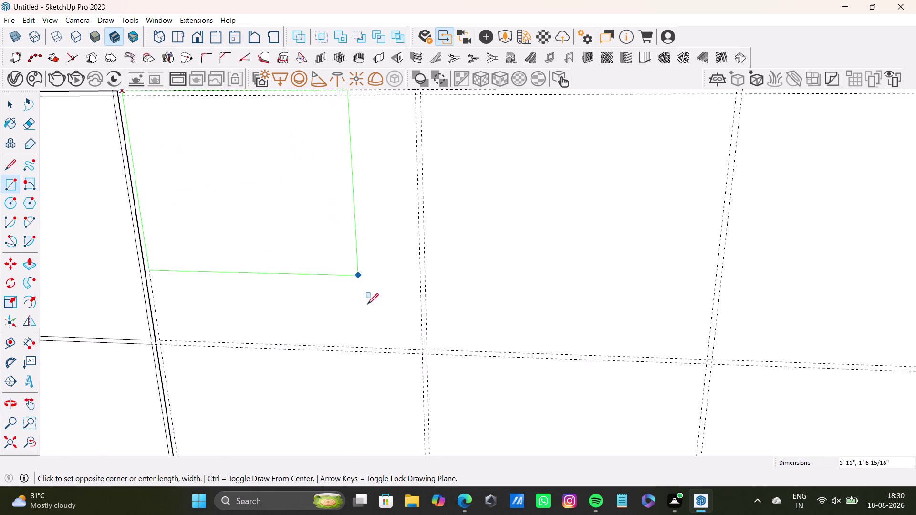
scroll(down, 3)
scroll(up, 3)
scroll(up, 3)
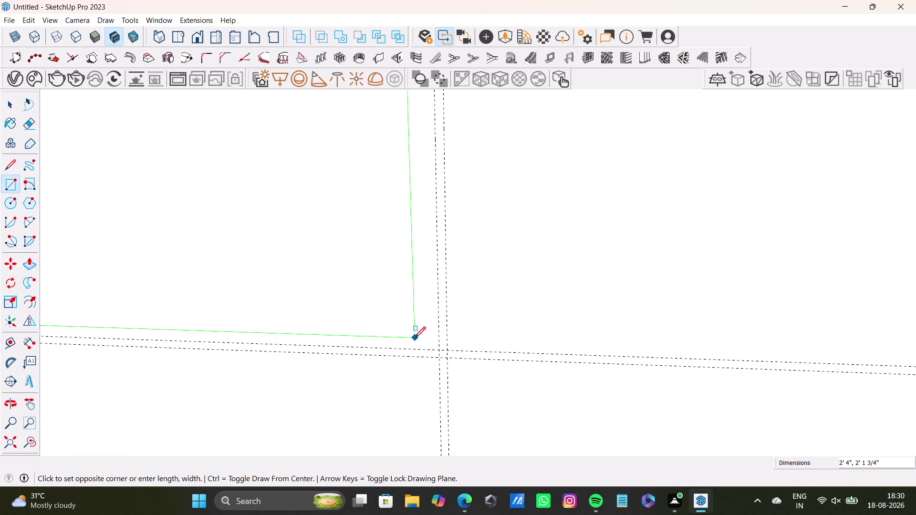
scroll(up, 3)
click(447, 360)
scroll(down, 3)
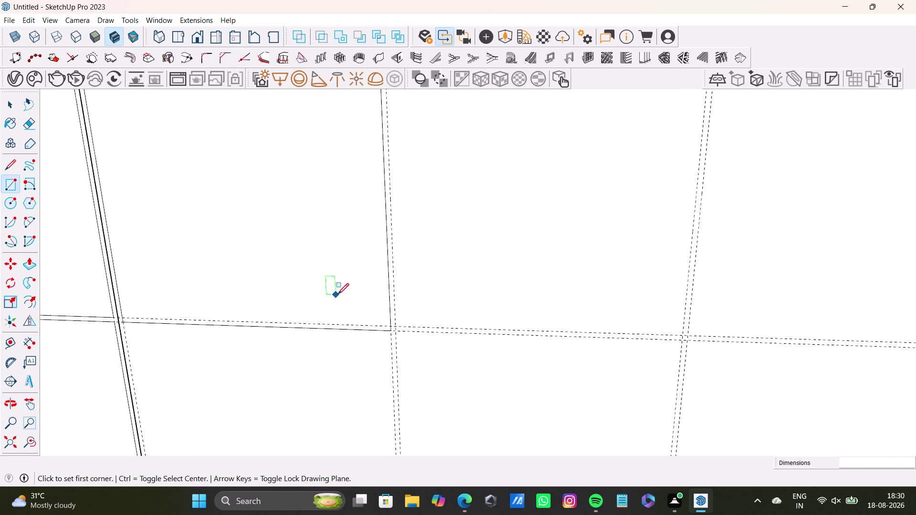
scroll(down, 3)
middle_drag(357, 276, 364, 368)
Draw a second panel rectangle from a guide corner, then undo twice.
drag(5, 187, 9, 187)
scroll(up, 3)
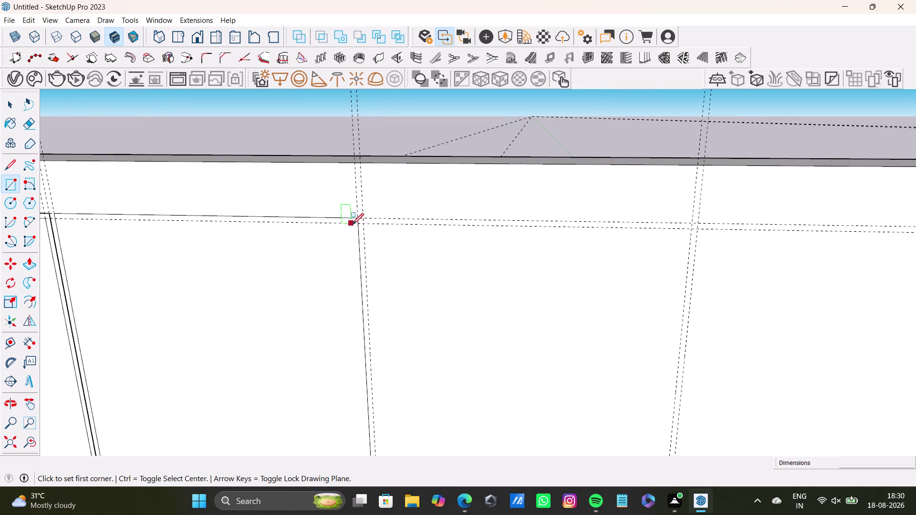
scroll(up, 3)
drag(366, 214, 374, 215)
scroll(down, 3)
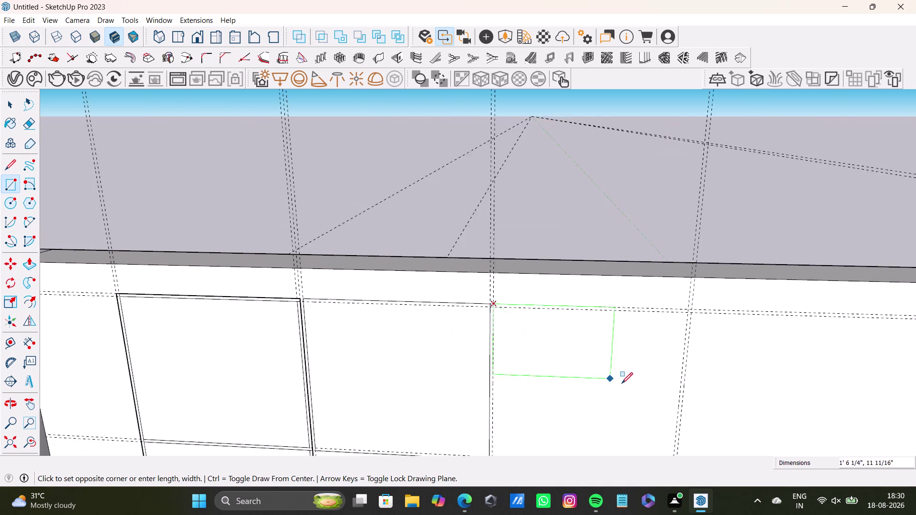
middle_drag(624, 383, 560, 245)
scroll(up, 3)
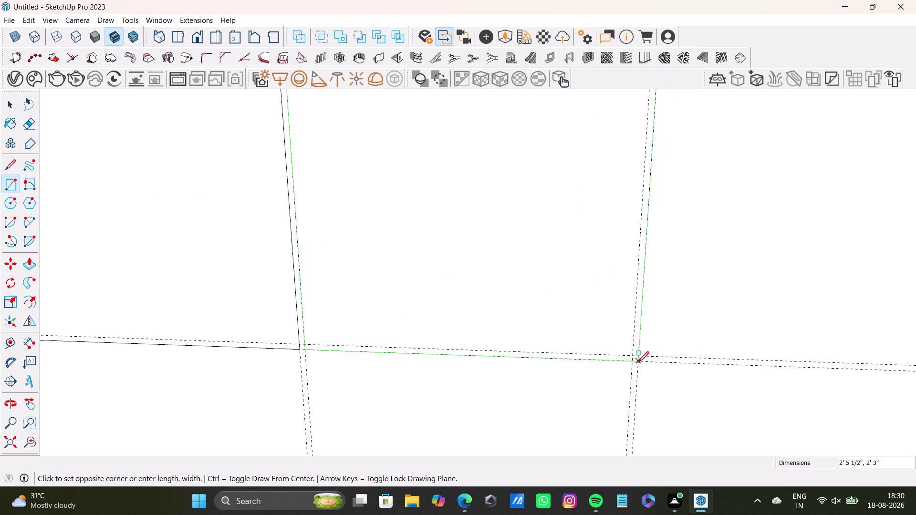
click(638, 363)
scroll(down, 3)
middle_drag(448, 314, 569, 287)
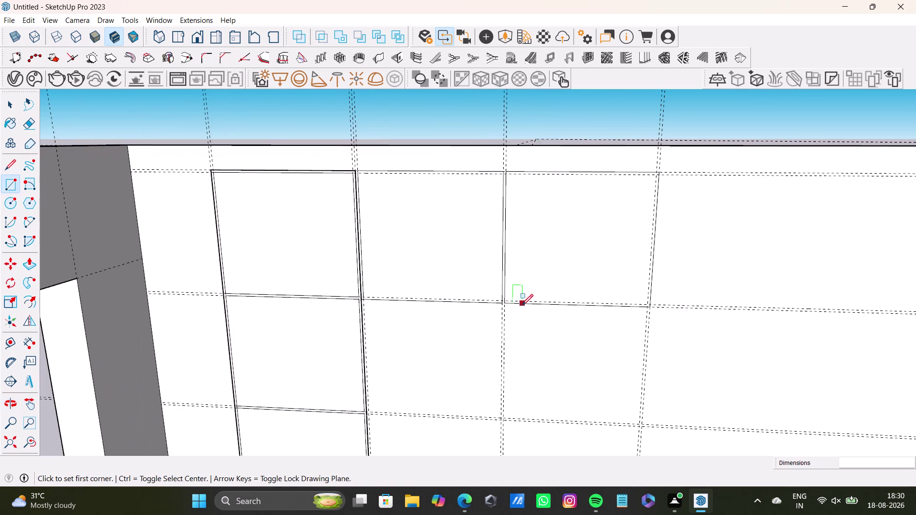
middle_drag(508, 342, 528, 245)
scroll(up, 3)
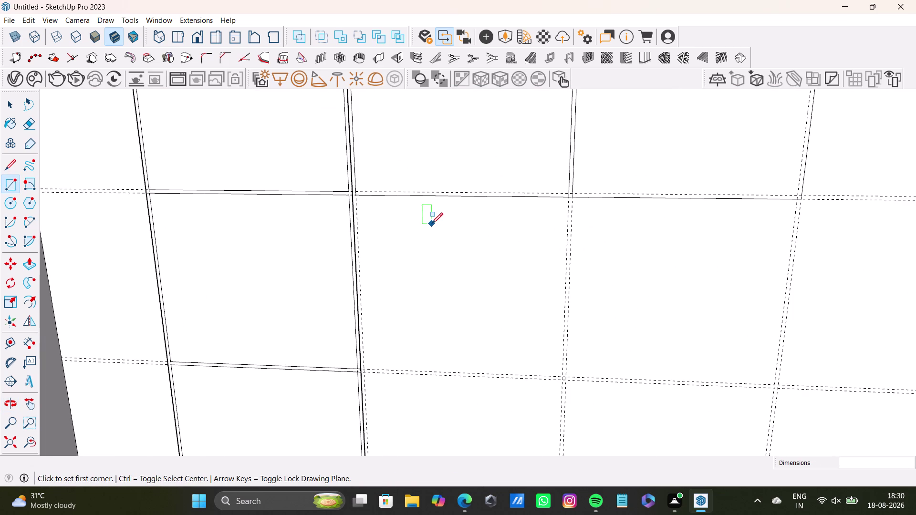
key(ctrl+z)
key(ctrl+z)
Redraw the panel rectangle from the panel corner to the opposite guide intersection.
middle_drag(403, 190, 396, 347)
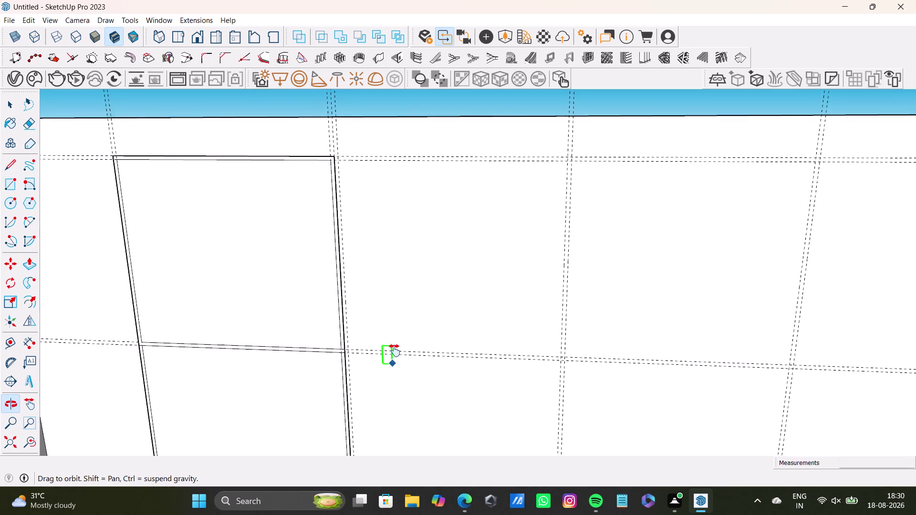
middle_drag(396, 347, 394, 351)
scroll(up, 3)
drag(339, 151, 340, 156)
scroll(down, 3)
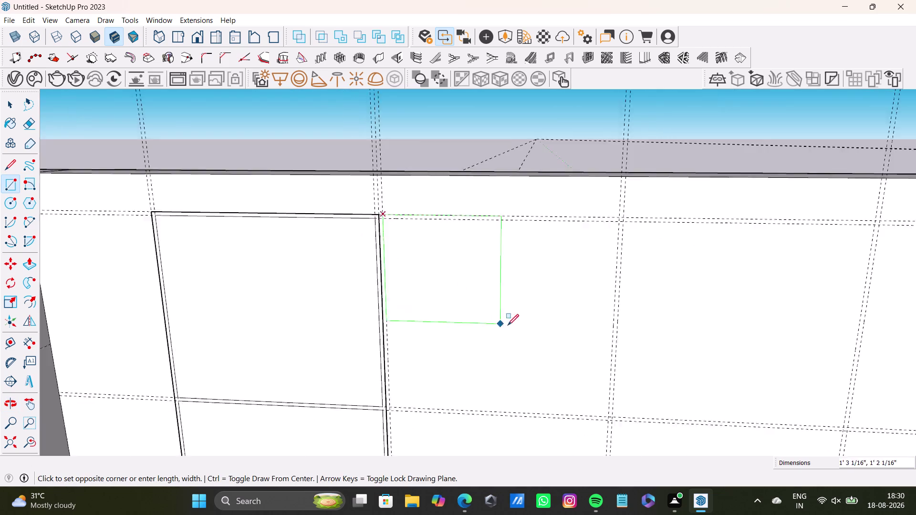
middle_drag(548, 341, 522, 277)
scroll(up, 3)
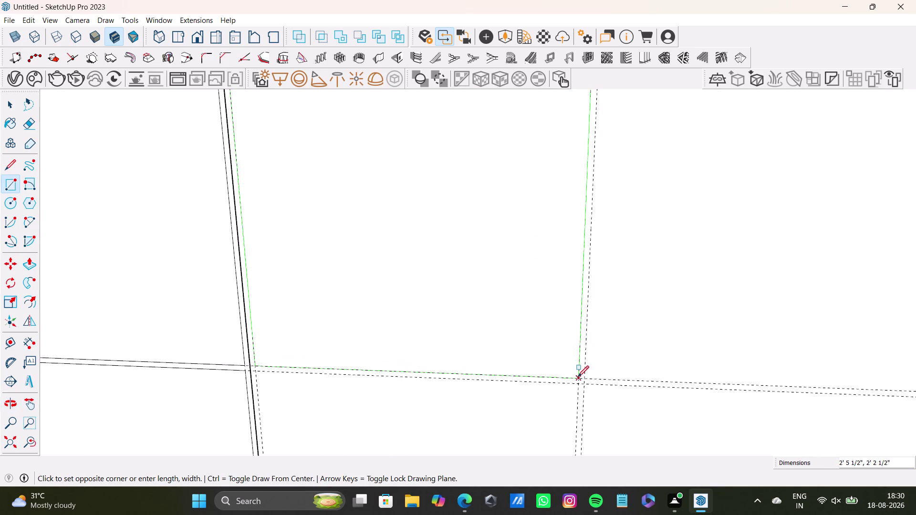
click(578, 377)
key(space)
Draw the next upper-row tile rectangle down to the lower guide intersection.
scroll(down, 3)
middle_drag(482, 269, 394, 300)
scroll(up, 3)
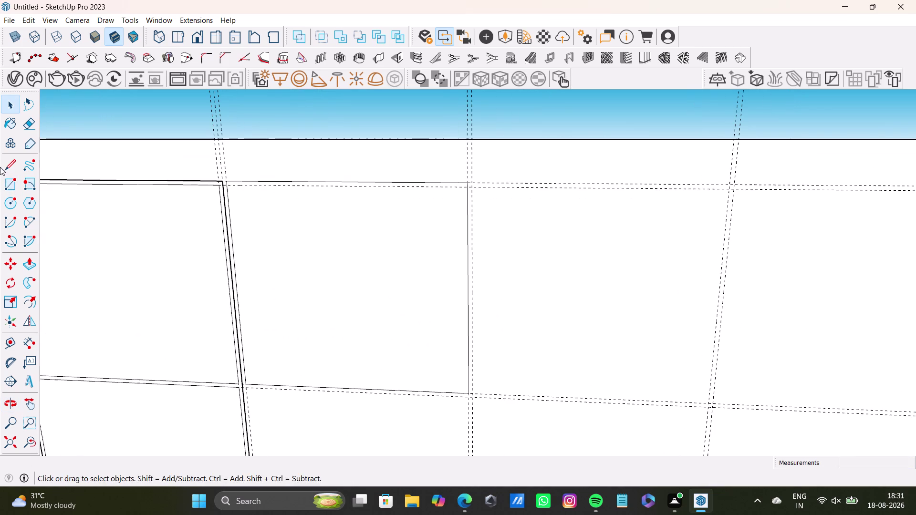
drag(11, 181, 16, 182)
scroll(up, 3)
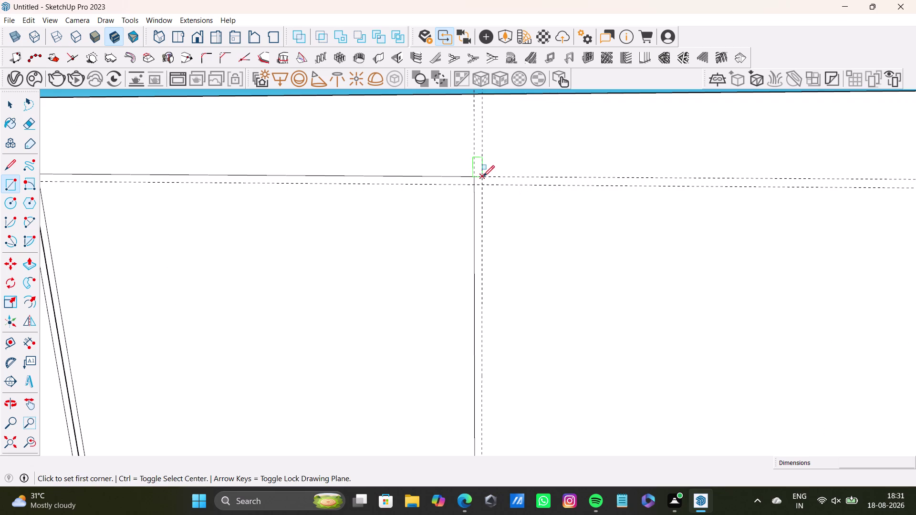
click(484, 177)
scroll(down, 3)
middle_drag(762, 373, 663, 298)
scroll(up, 3)
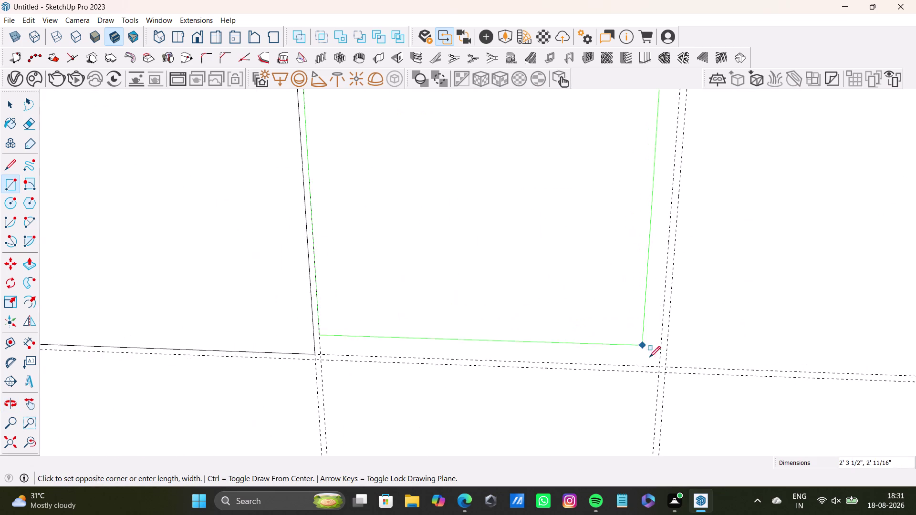
scroll(up, 3)
click(660, 368)
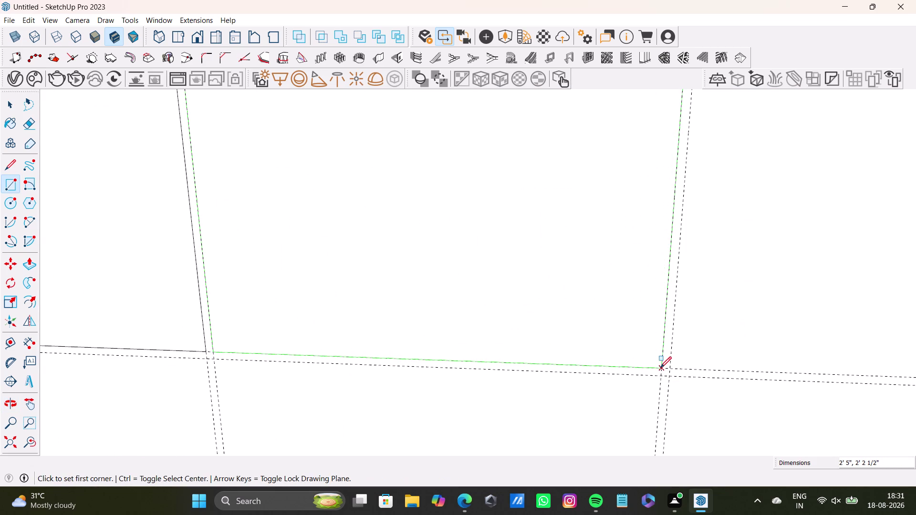
scroll(down, 3)
key(space)
middle_drag(408, 306, 516, 283)
scroll(up, 3)
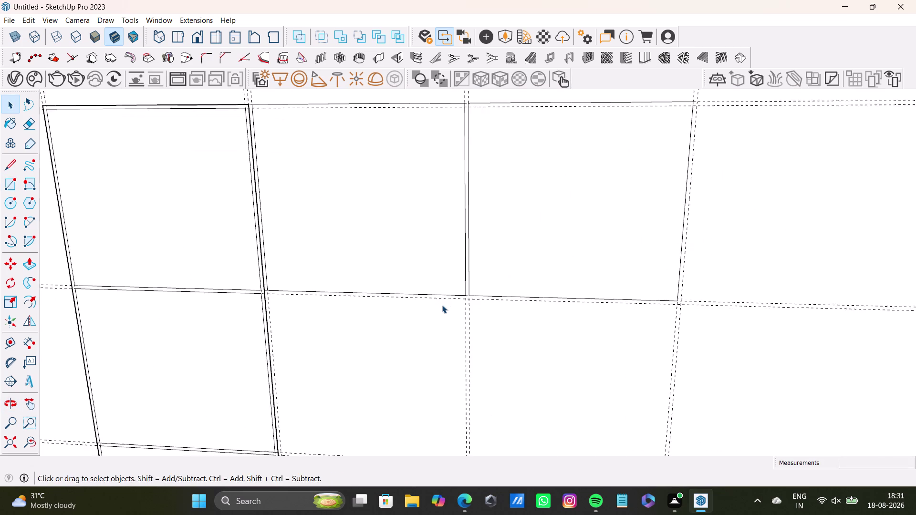
scroll(up, 3)
middle_drag(442, 305, 469, 185)
click(8, 185)
scroll(up, 3)
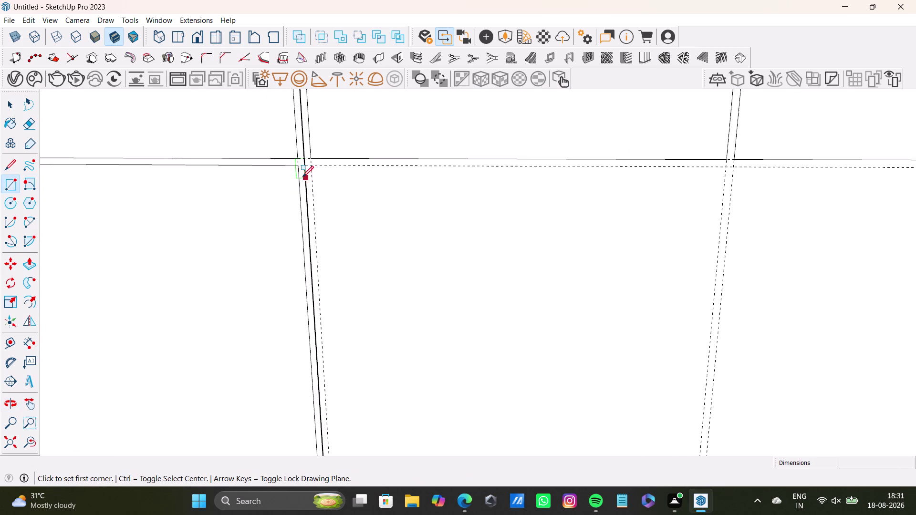
Draw the first upper-cabinet rectangle from the top corner to a guide intersection.
drag(310, 167, 320, 168)
scroll(down, 3)
middle_drag(514, 341, 473, 227)
scroll(up, 3)
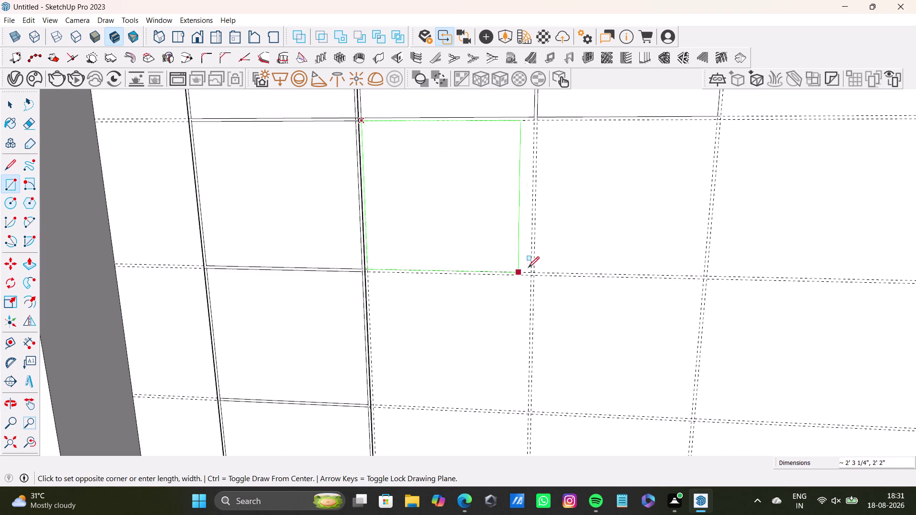
scroll(up, 3)
click(546, 271)
scroll(down, 3)
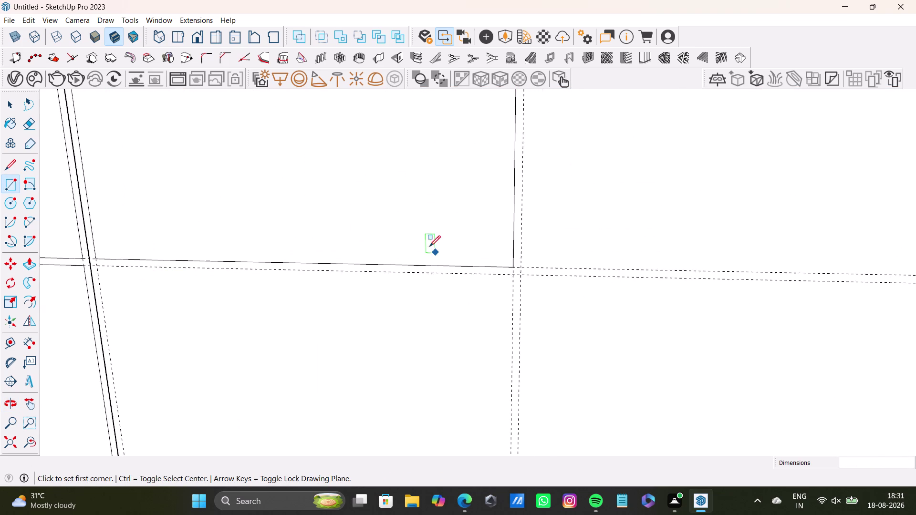
scroll(down, 3)
middle_drag(326, 196, 324, 255)
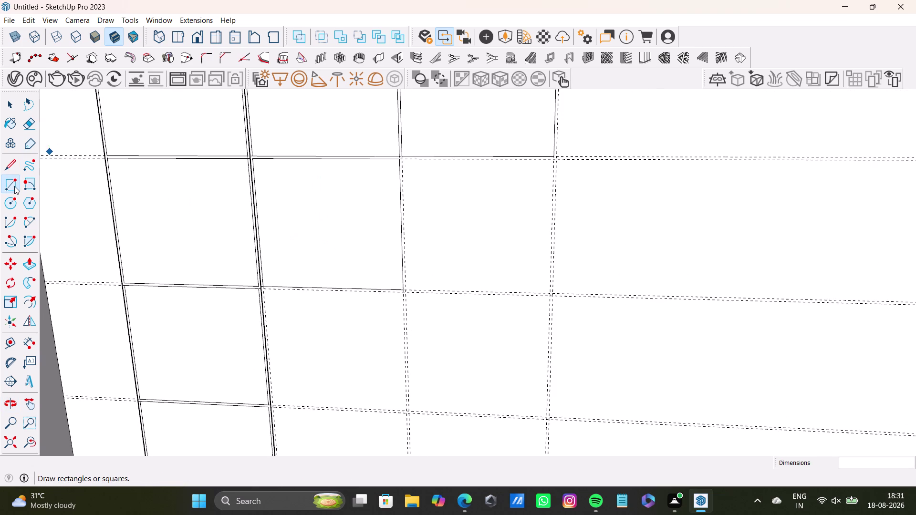
Draw a second cabinet rectangle across another cell of the wall guide grid.
click(15, 187)
scroll(up, 3)
drag(349, 159, 358, 161)
scroll(down, 3)
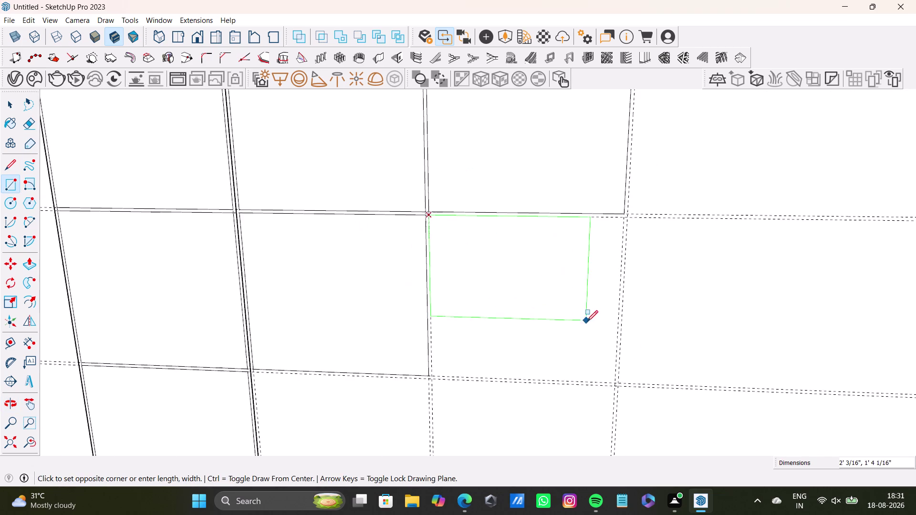
middle_drag(587, 321, 572, 283)
scroll(up, 3)
click(598, 350)
scroll(down, 3)
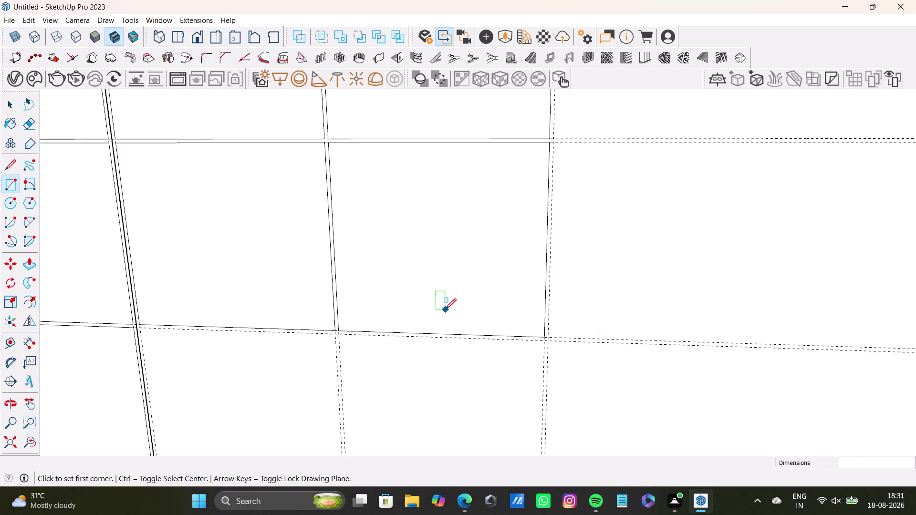
scroll(down, 3)
middle_drag(445, 309, 514, 249)
Draw a third rectangle from the wall's top corner to a guide intersection.
middle_drag(378, 345, 406, 255)
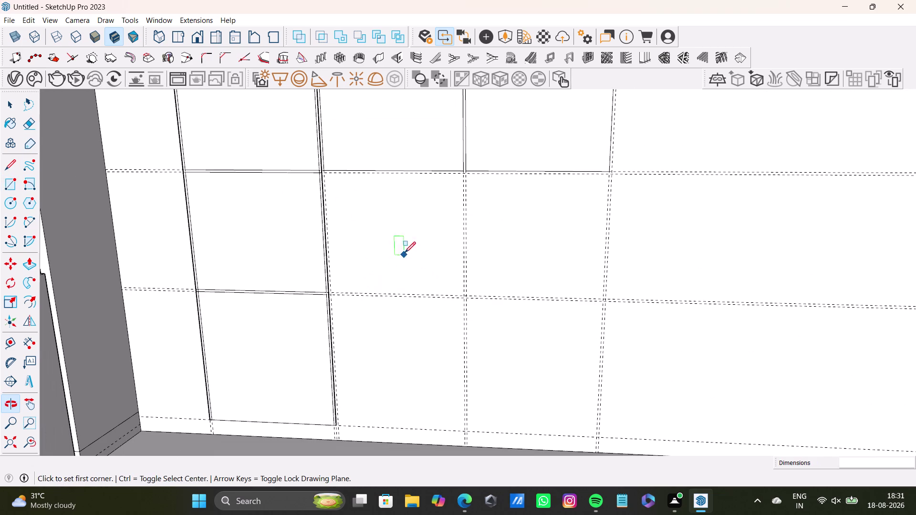
click(3, 184)
scroll(up, 3)
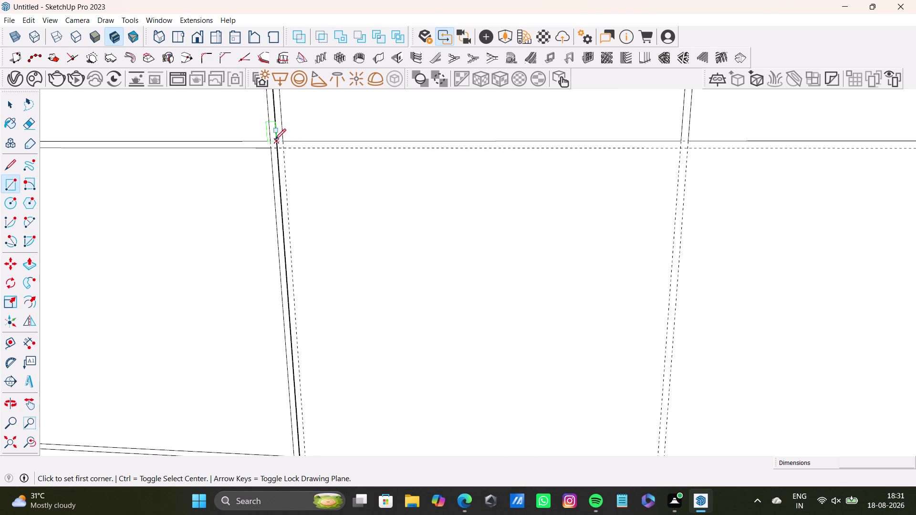
click(281, 149)
scroll(down, 3)
middle_drag(486, 320, 487, 252)
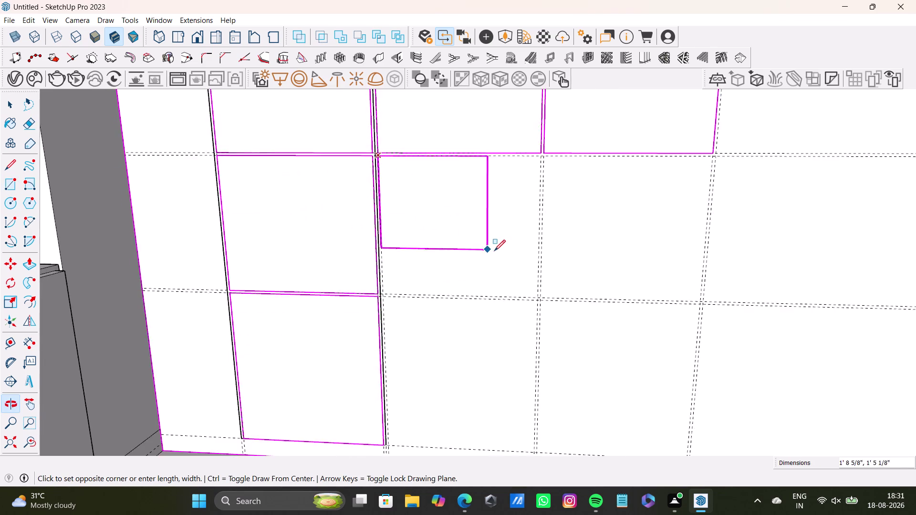
scroll(up, 3)
click(573, 331)
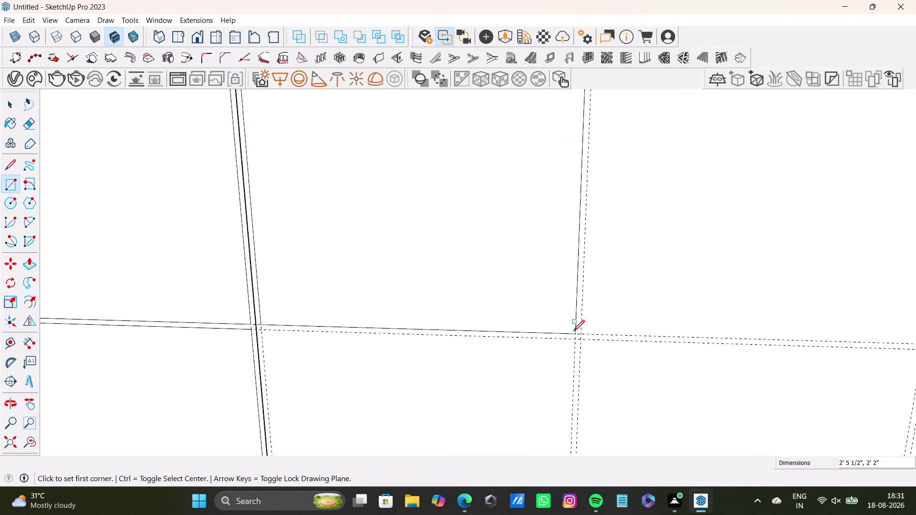
scroll(down, 3)
middle_drag(379, 271, 334, 283)
Draw another rectangle from a wall guide corner, then undo it.
drag(7, 183, 16, 183)
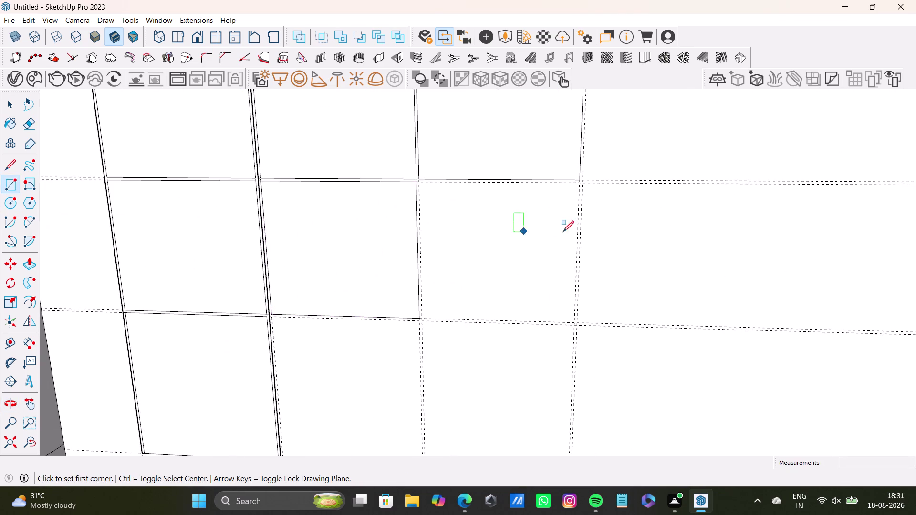
scroll(up, 3)
click(329, 159)
scroll(down, 3)
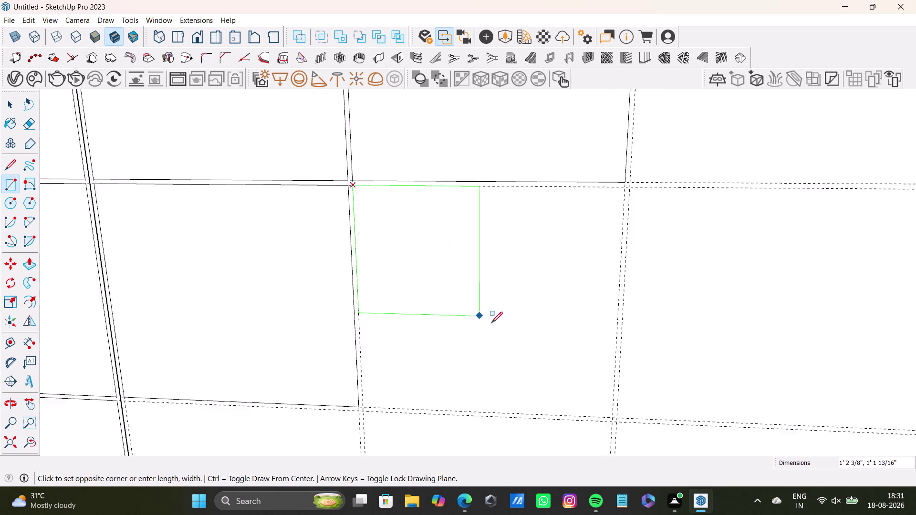
scroll(down, 3)
scroll(down, 3)
middle_drag(559, 358, 522, 297)
scroll(up, 3)
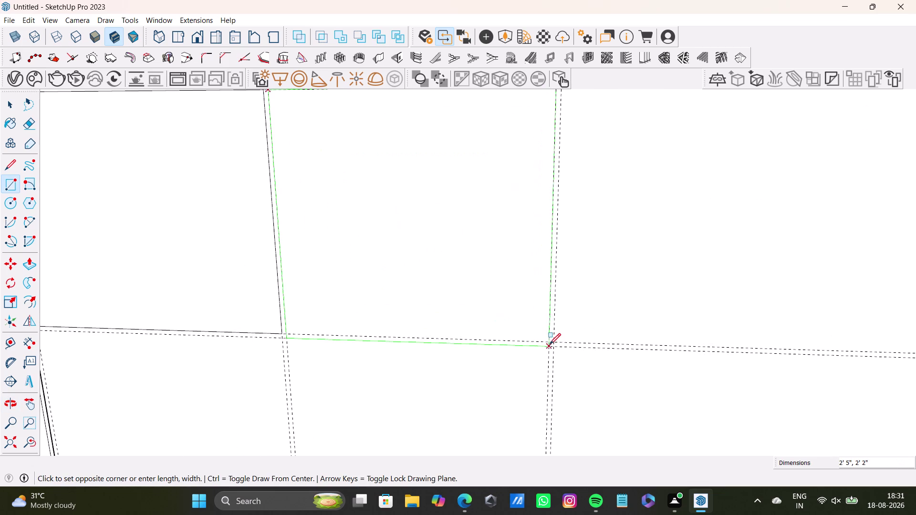
click(550, 339)
key(ctrl+z)
scroll(down, 3)
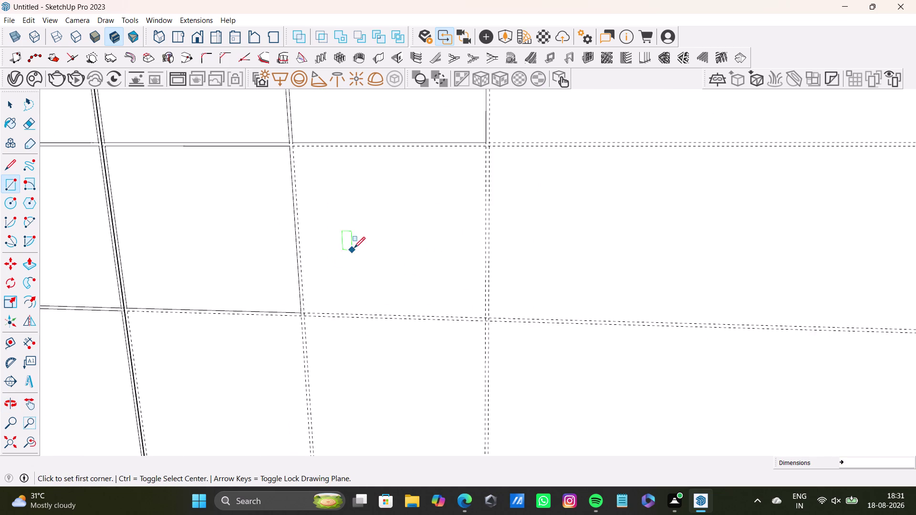
middle_drag(354, 248, 358, 273)
Draw a larger rectangle spanning further across the wall grid.
scroll(up, 3)
click(268, 160)
scroll(down, 3)
middle_drag(594, 359, 570, 252)
click(632, 369)
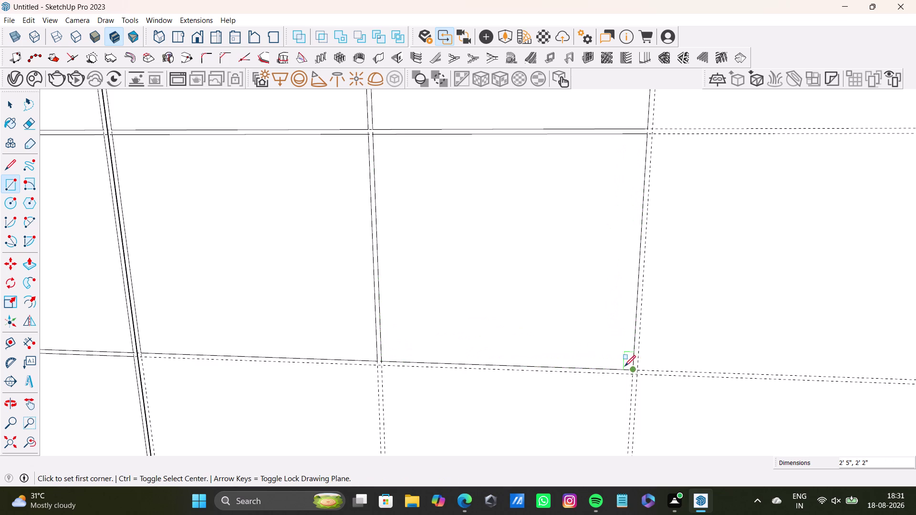
scroll(down, 3)
middle_drag(459, 328, 456, 364)
Undo the last four operations to remove the extra rectangles.
key(ctrl+z)
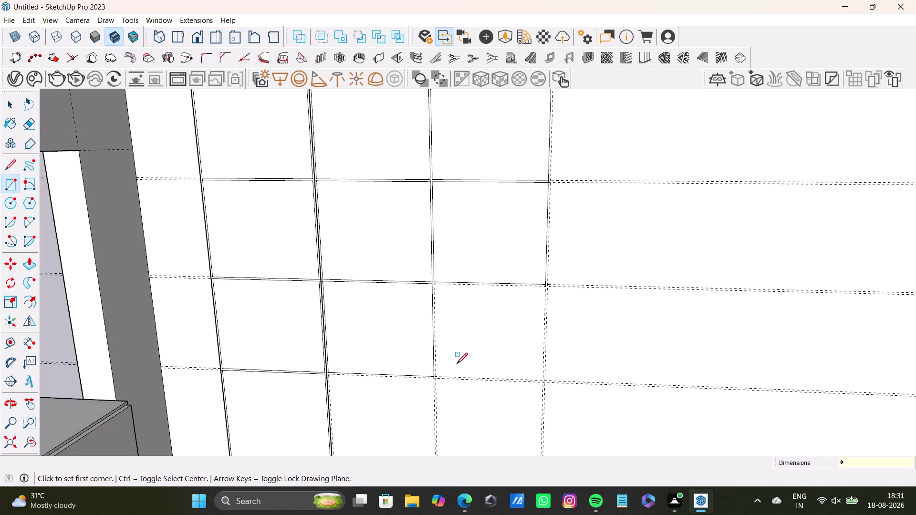
key(ctrl+z)
key(ctrl+z)
key(ctrl+z)
scroll(down, 3)
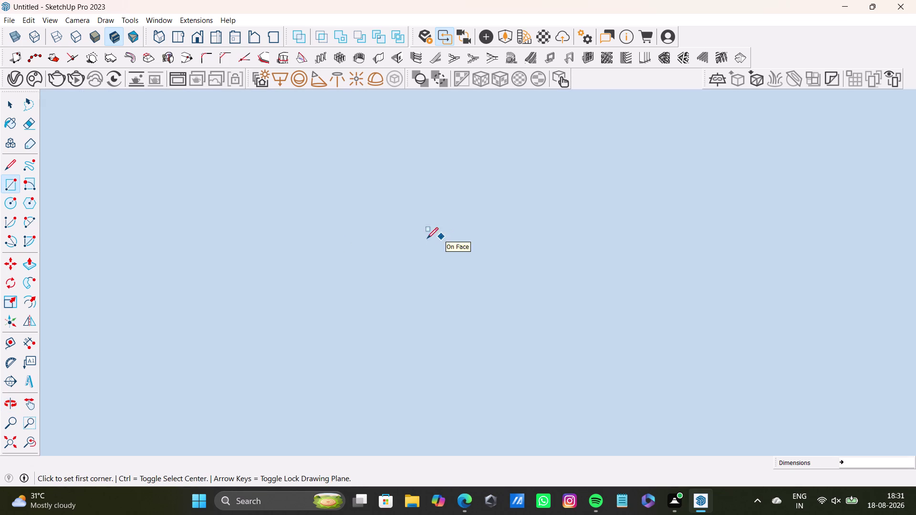
click(15, 448)
middle_drag(369, 238, 357, 514)
Push/pull a top-row rectangle out into the first upper cabinet box.
scroll(up, 3)
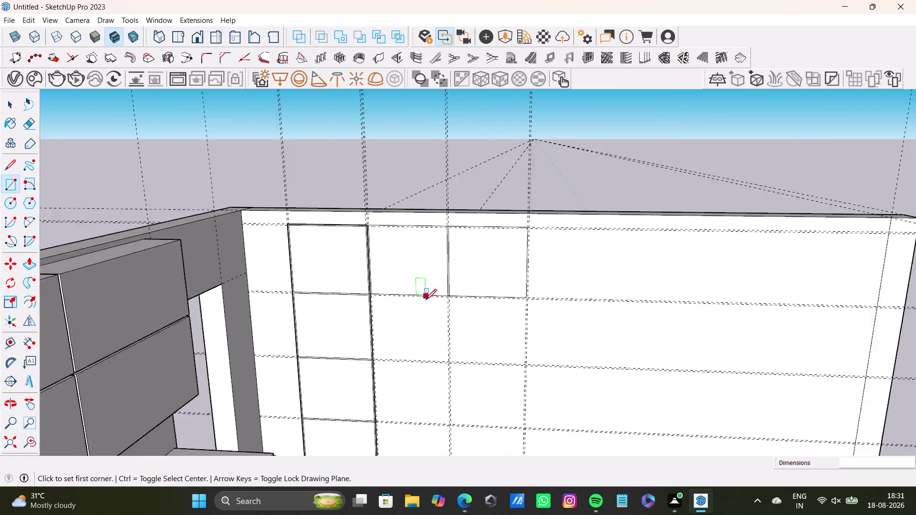
scroll(up, 3)
middle_drag(425, 300, 403, 391)
key(space)
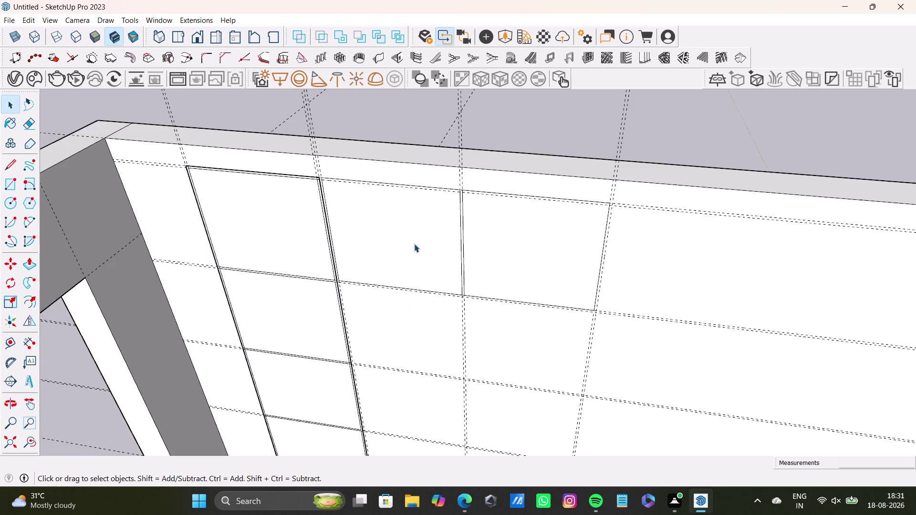
middle_drag(415, 244, 471, 206)
key(space)
click(446, 204)
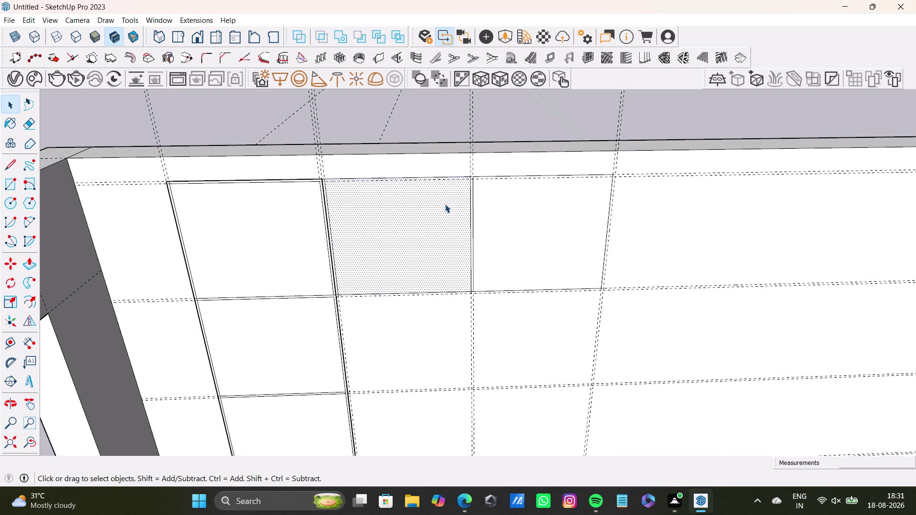
key(BackSpace)
drag(445, 205, 428, 220)
key(p)
drag(428, 219, 333, 207)
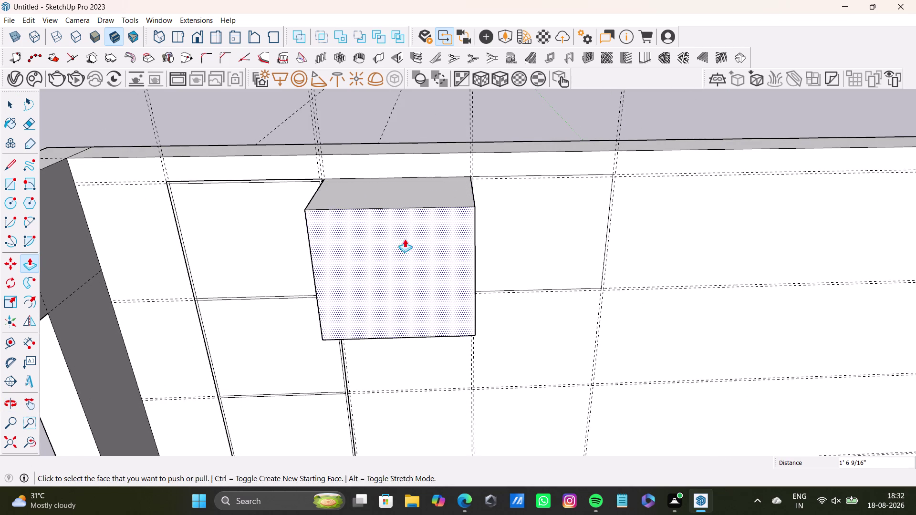
Pull the rectangle left of that box out into a second top box.
middle_drag(405, 239, 433, 248)
key(space)
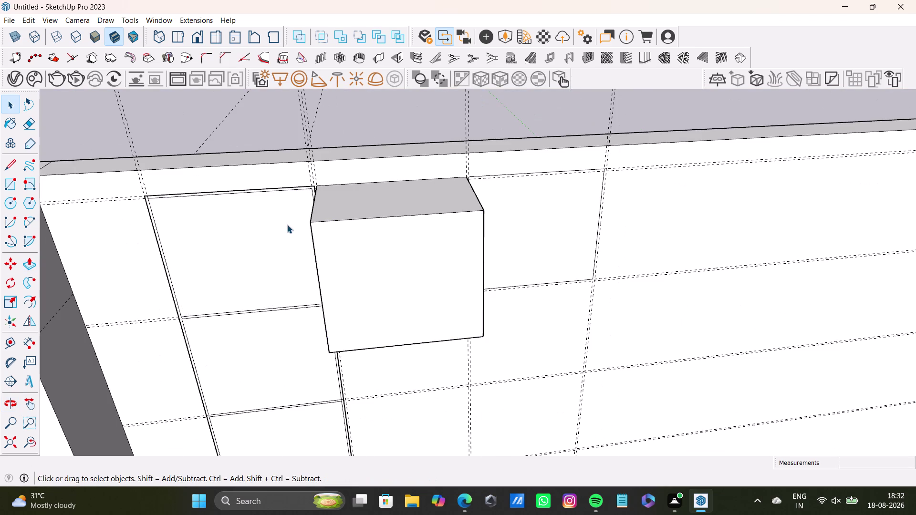
click(287, 225)
click(286, 227)
key(p)
drag(286, 227, 341, 249)
scroll(down, 3)
middle_drag(368, 282, 312, 165)
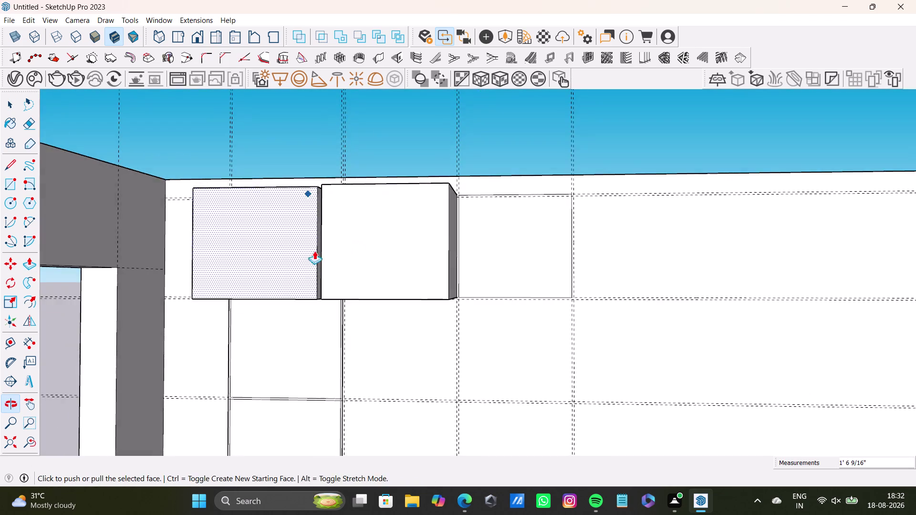
scroll(down, 3)
middle_drag(331, 288, 344, 247)
click(8, 442)
Pull the rectangle below the top boxes outward to the upper box's depth.
middle_drag(370, 272, 355, 514)
middle_drag(392, 220, 398, 449)
scroll(up, 3)
middle_drag(377, 274, 385, 170)
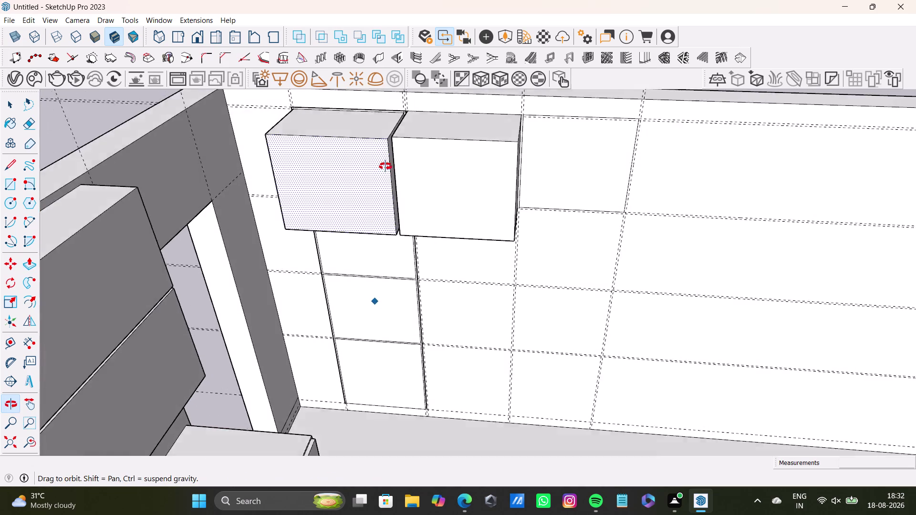
middle_drag(385, 169, 384, 123)
scroll(up, 3)
middle_drag(410, 239, 413, 172)
drag(371, 245, 344, 250)
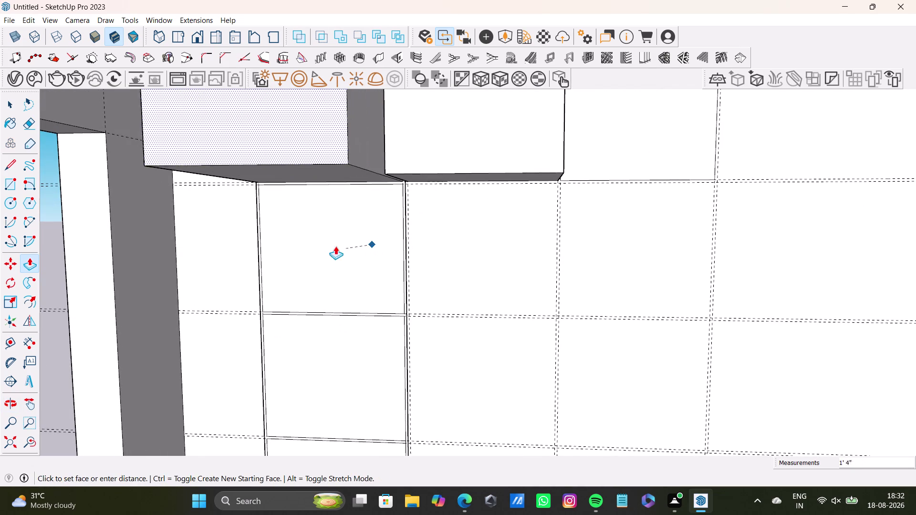
drag(344, 250, 378, 234)
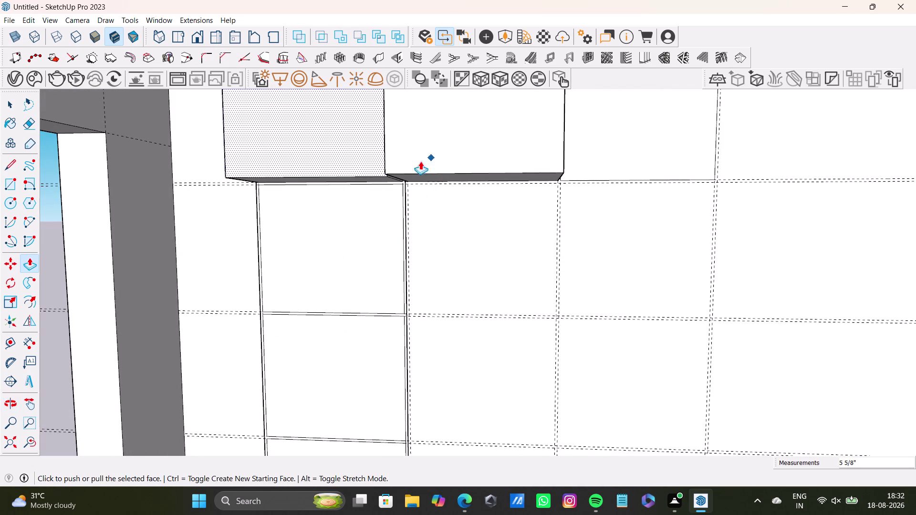
drag(376, 223, 376, 212)
Extrude the next two rectangles down the column into boxes.
key(space)
click(364, 229)
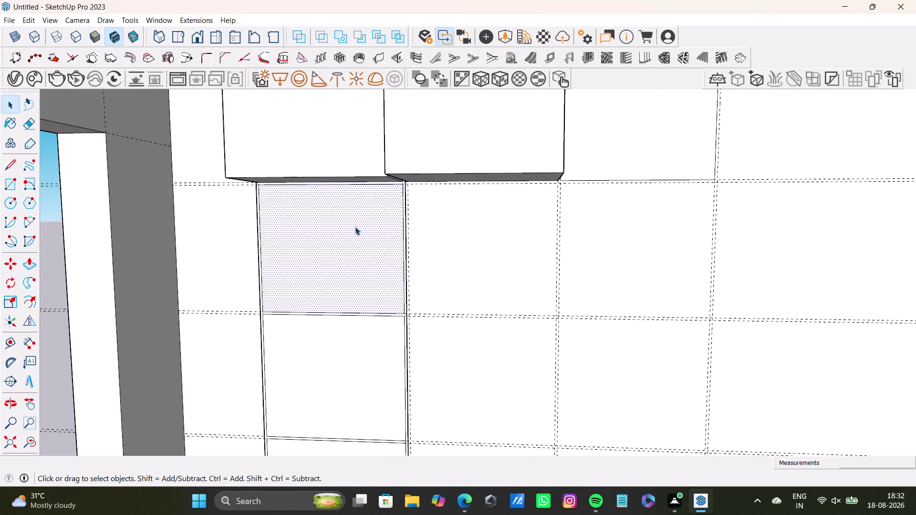
key(p)
drag(355, 227, 340, 170)
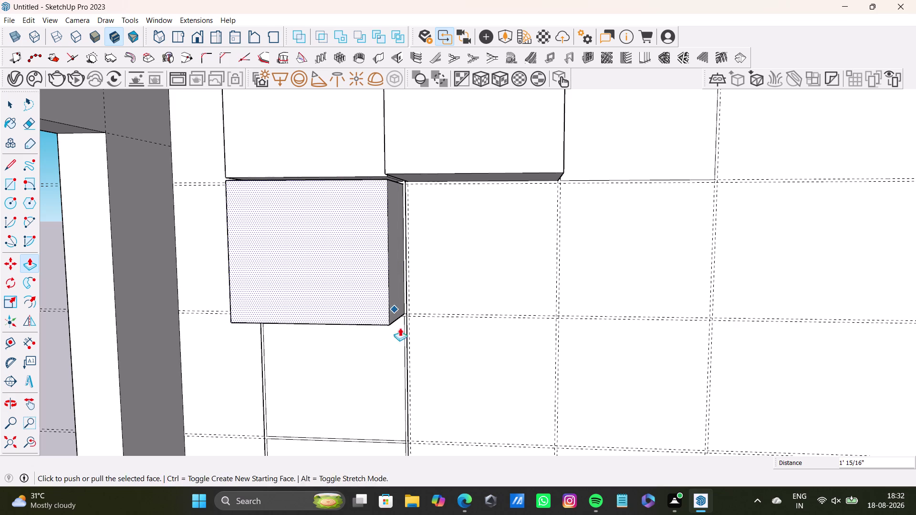
key(space)
scroll(down, 3)
middle_drag(405, 385, 413, 294)
key(space)
click(395, 293)
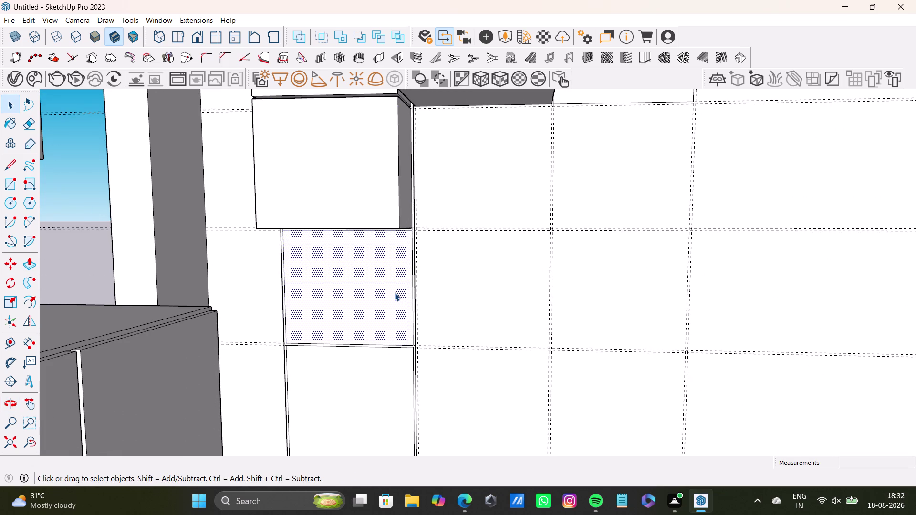
key(p)
drag(394, 293, 375, 219)
Pull the lowest rectangle in the column out to the same depth.
scroll(down, 3)
middle_drag(396, 383, 390, 315)
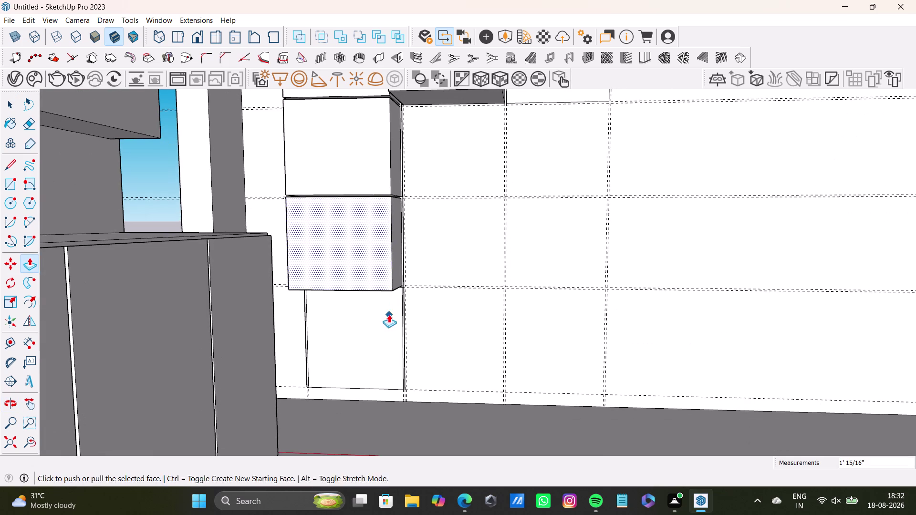
key(space)
click(382, 317)
key(p)
drag(382, 317, 361, 265)
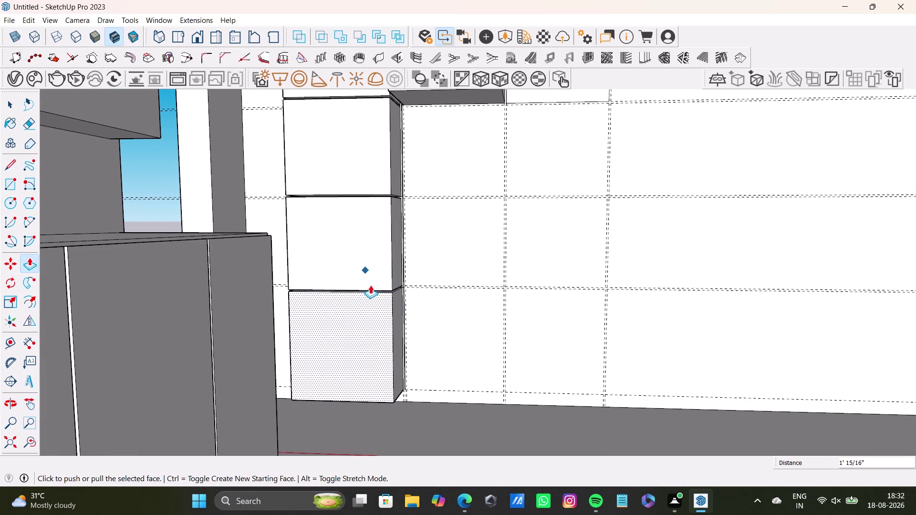
scroll(down, 3)
click(14, 444)
middle_drag(472, 246, 477, 487)
scroll(down, 3)
middle_drag(412, 260, 420, 439)
scroll(up, 3)
middle_drag(420, 409, 453, 323)
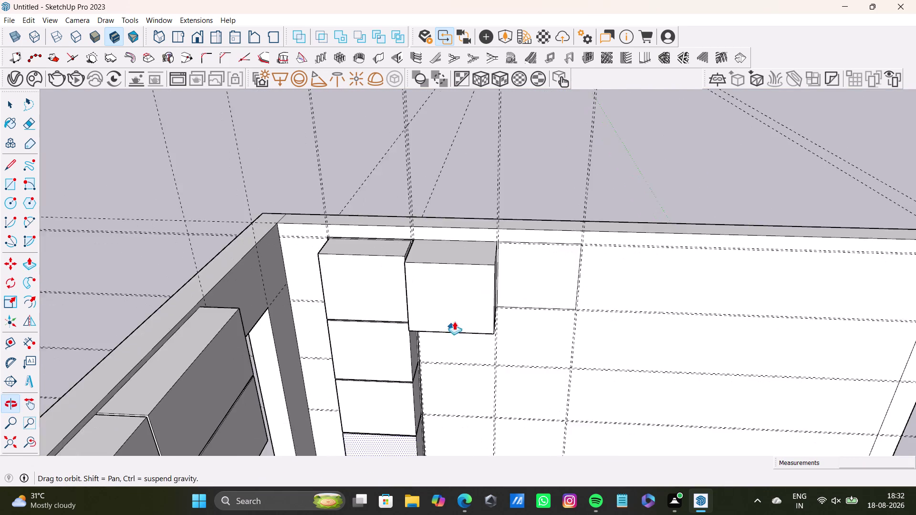
Pull the third upper wall rectangle out to the neighbouring boxes' depth.
middle_drag(462, 320, 452, 390)
key(space)
click(463, 303)
key(p)
drag(463, 302, 408, 273)
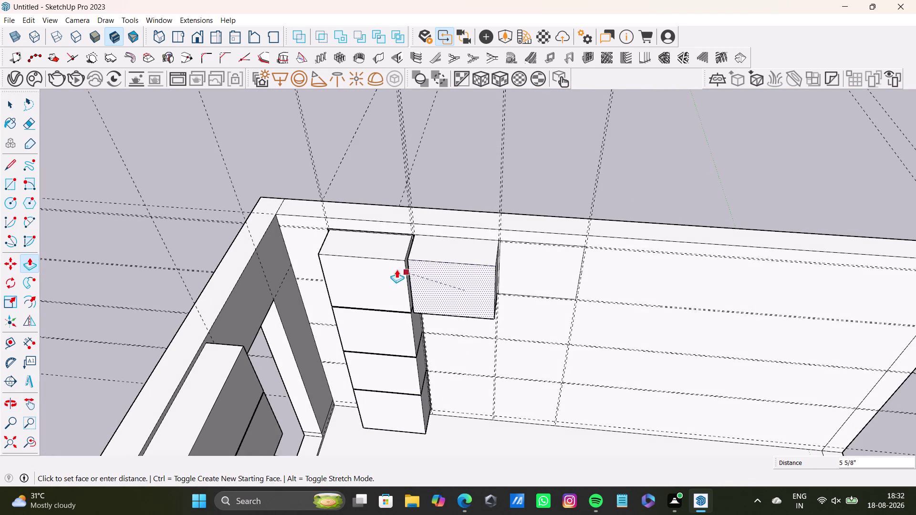
drag(408, 272, 389, 267)
key(space)
click(541, 267)
key(p)
drag(546, 265, 465, 282)
key(space)
Orbit around the room to view the gap beneath the lowest cabinet box.
scroll(down, 3)
middle_drag(453, 358, 337, 372)
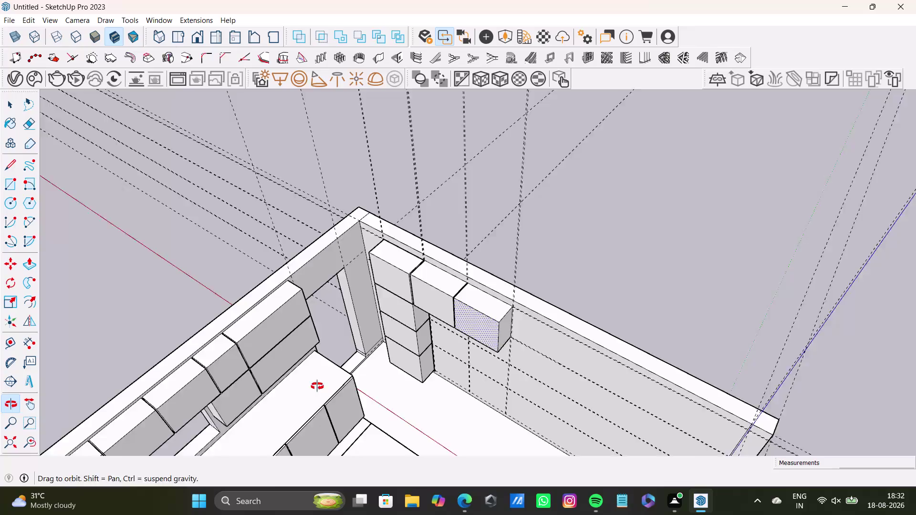
middle_drag(337, 371, 305, 398)
scroll(up, 3)
scroll(down, 3)
middle_drag(376, 323, 454, 201)
scroll(up, 3)
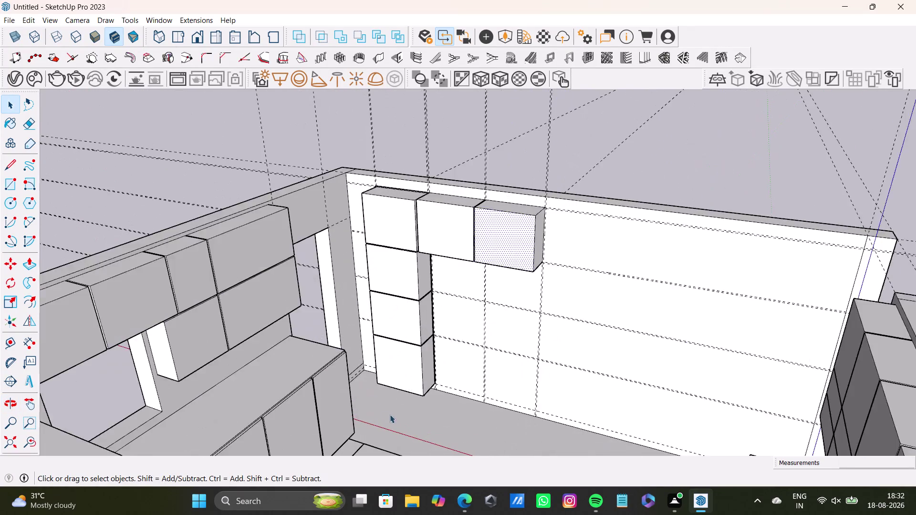
scroll(up, 3)
middle_drag(431, 388, 458, 317)
scroll(up, 3)
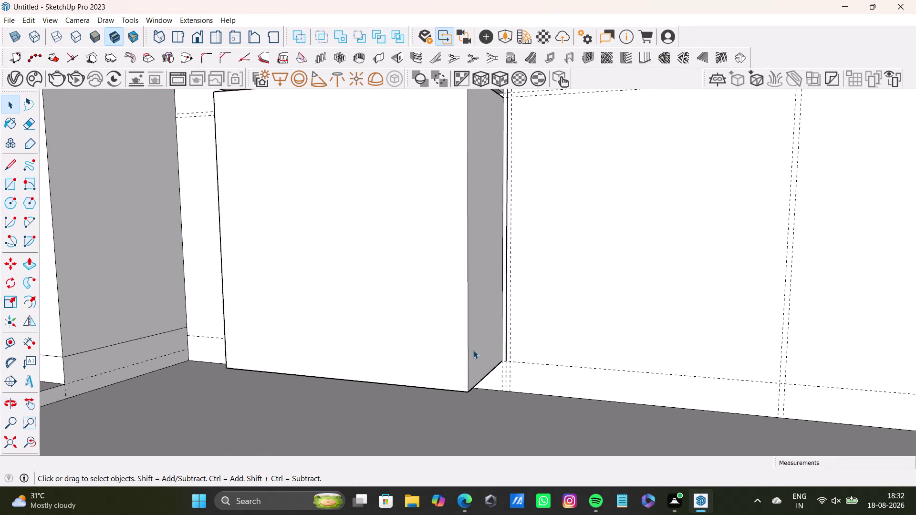
scroll(up, 3)
scroll(up, 3)
middle_drag(492, 358, 478, 294)
scroll(up, 3)
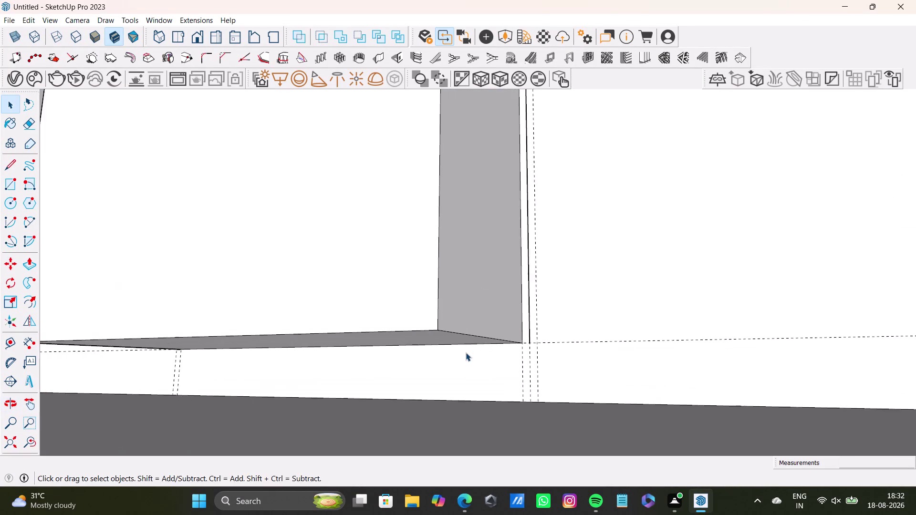
scroll(up, 3)
middle_drag(471, 329, 471, 323)
scroll(down, 3)
Push the lowest box's bottom face down to the floor.
key(space)
click(442, 329)
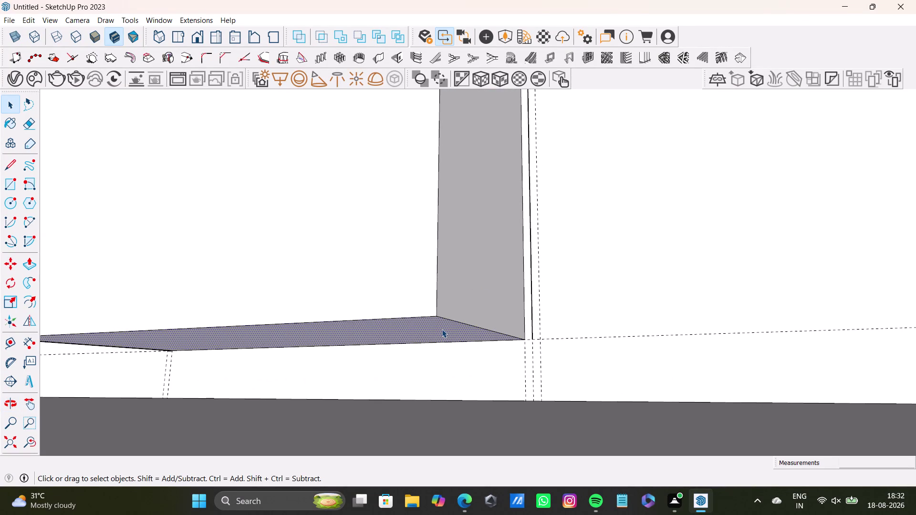
key(p)
drag(441, 329, 462, 403)
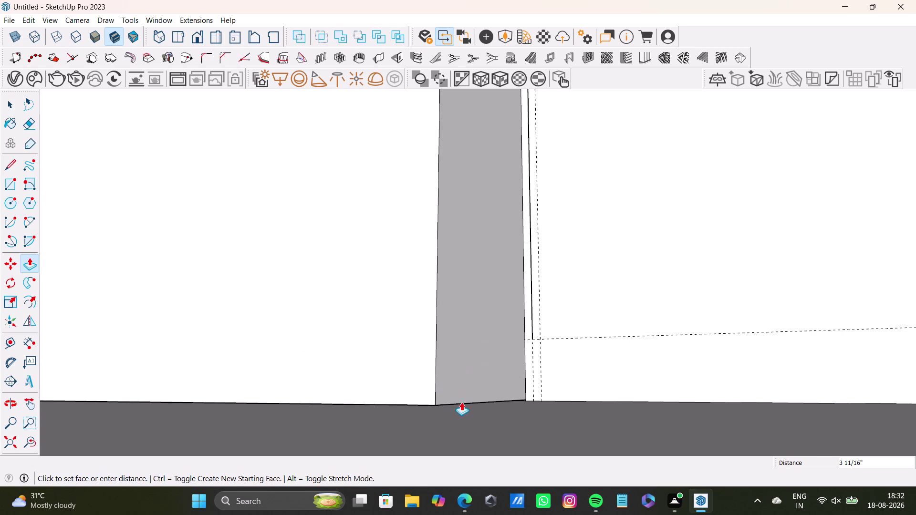
drag(462, 402, 460, 404)
key(space)
Orbit back out to check the extended box within the whole room.
scroll(down, 3)
middle_drag(522, 359, 565, 397)
scroll(down, 3)
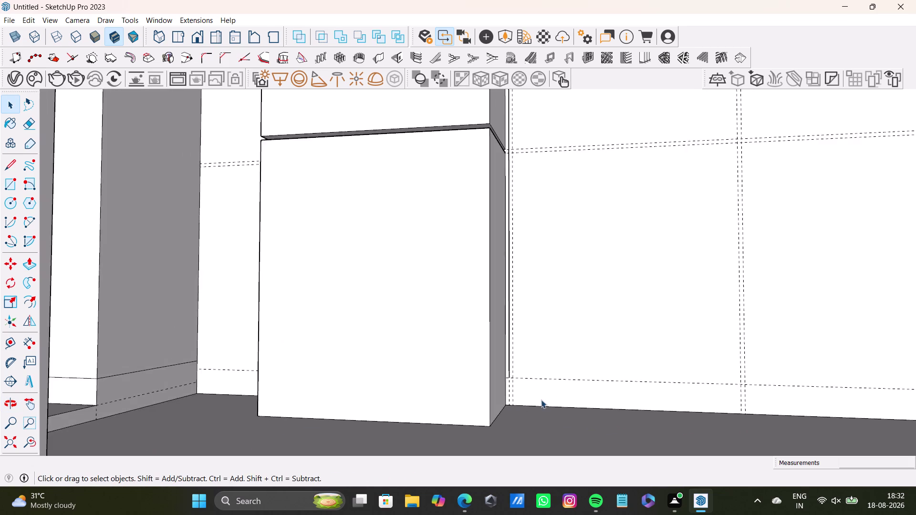
scroll(down, 3)
scroll(up, 3)
scroll(down, 3)
click(10, 446)
middle_drag(462, 295, 466, 318)
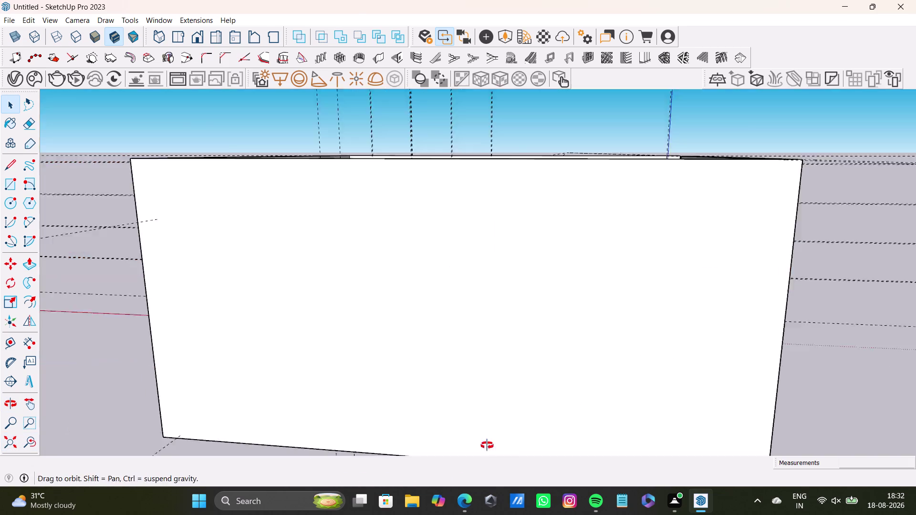
Orbit out and over the kitchen to view the room from above.
middle_drag(466, 318, 500, 514)
scroll(down, 3)
middle_drag(469, 249, 490, 437)
middle_drag(499, 406, 241, 410)
middle_drag(343, 363, 349, 370)
scroll(down, 3)
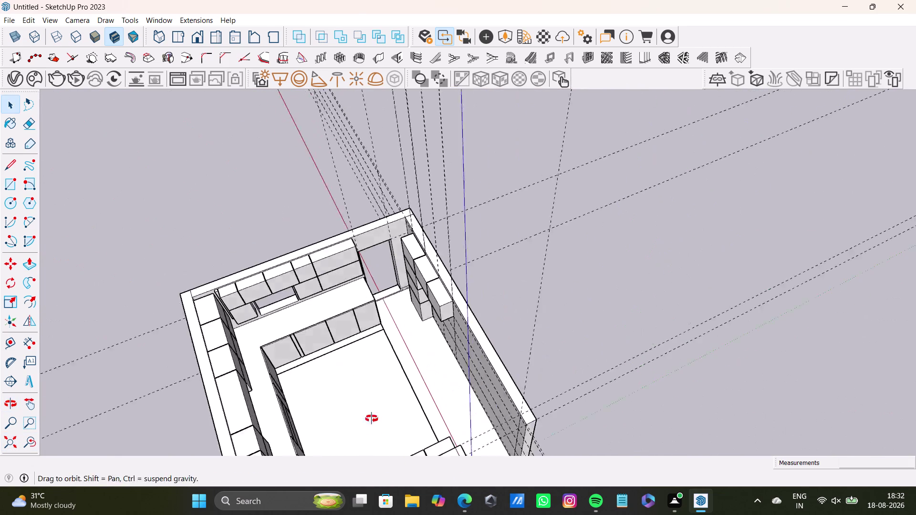
middle_drag(349, 370, 374, 432)
scroll(down, 3)
middle_drag(391, 424, 417, 306)
middle_drag(467, 303, 419, 240)
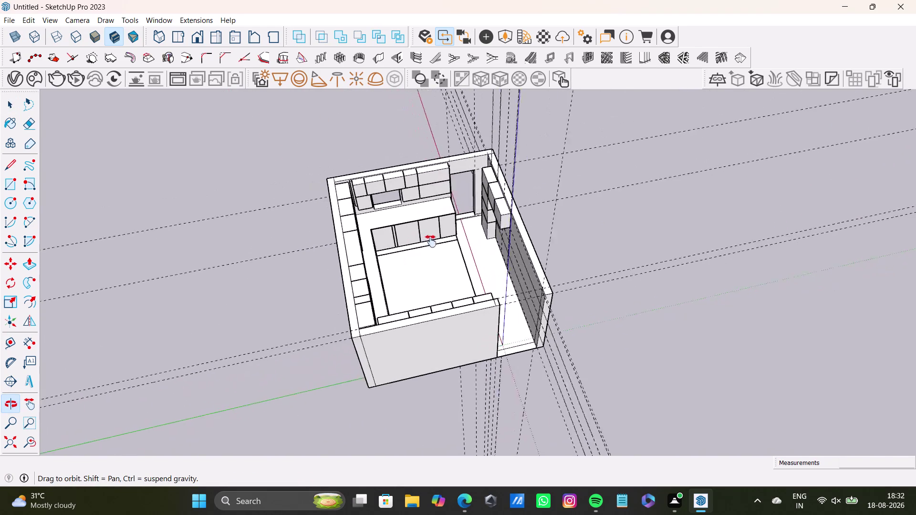
middle_drag(419, 240, 457, 291)
middle_drag(562, 297, 586, 291)
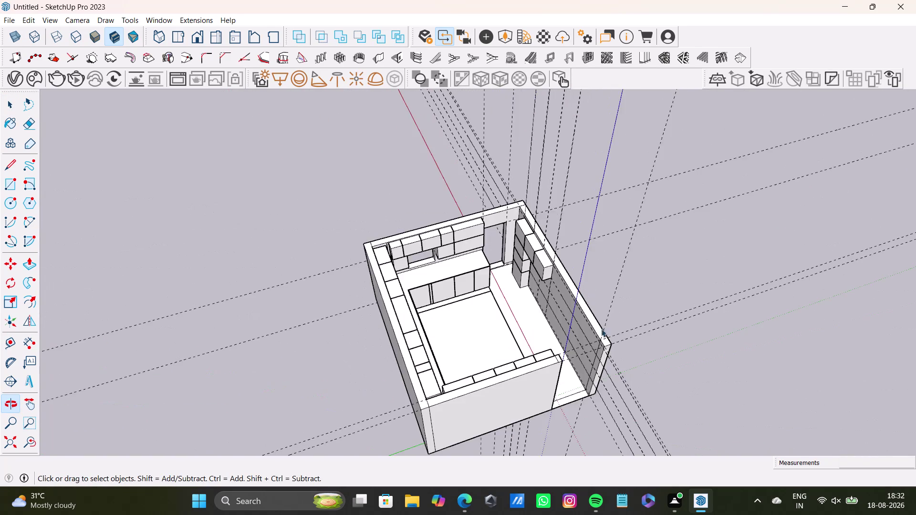
scroll(up, 3)
scroll(down, 3)
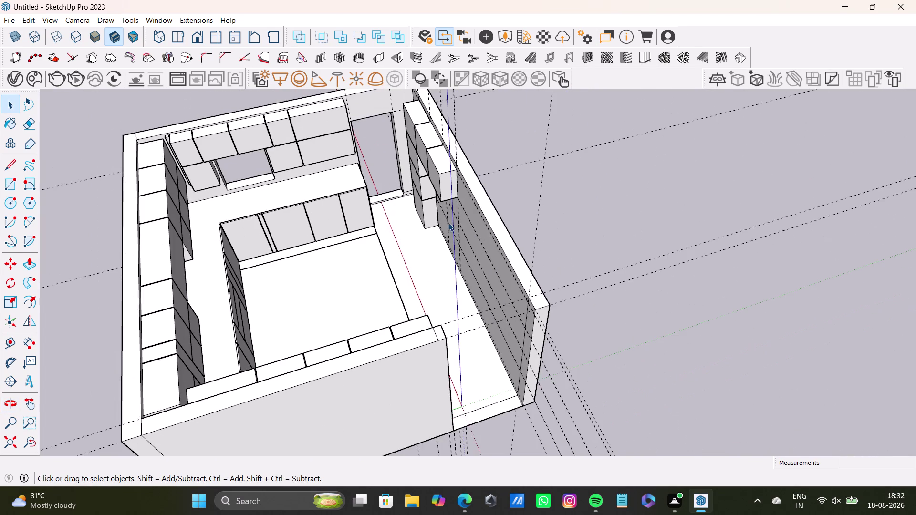
scroll(down, 3)
Swing the view to face the back wall cabinets and bring up the File menu.
middle_drag(443, 239, 636, 207)
scroll(up, 3)
middle_drag(479, 245, 481, 240)
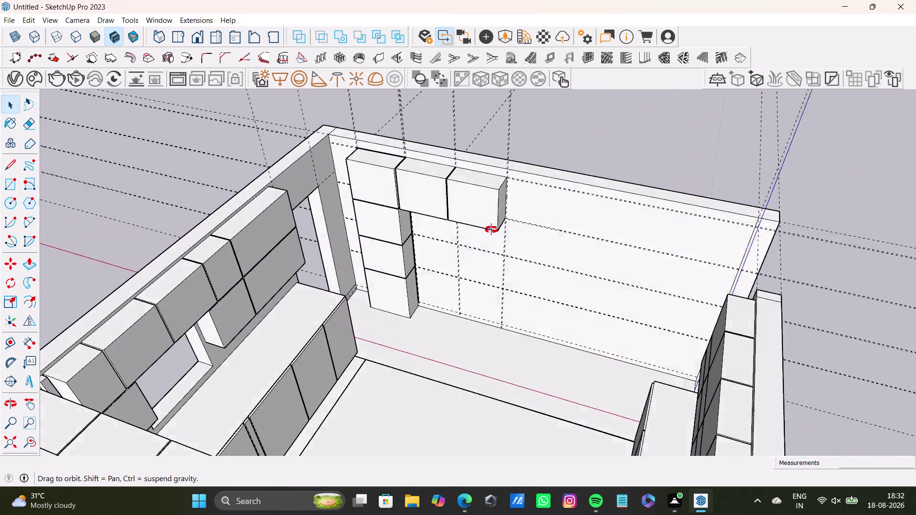
middle_drag(481, 241, 525, 202)
click(7, 18)
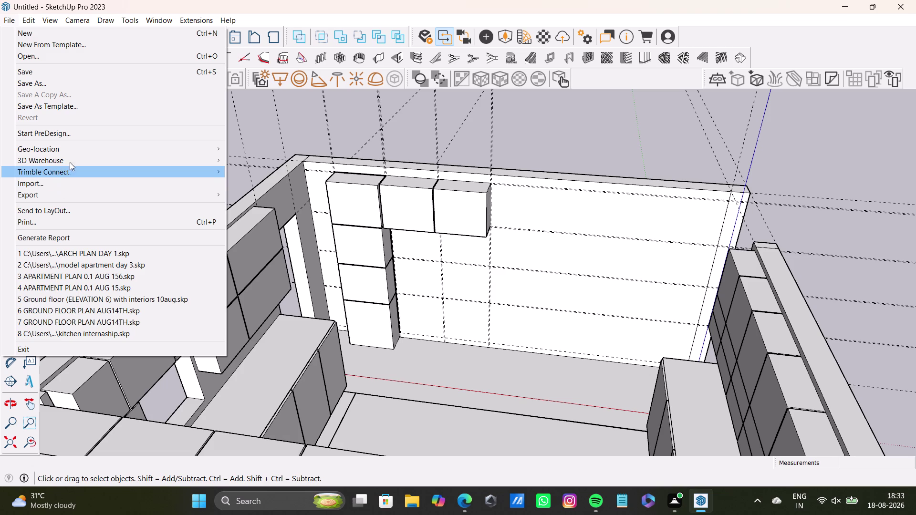
Dismiss the File menu and orbit in close, level across a wall cabinet top.
click(50, 119)
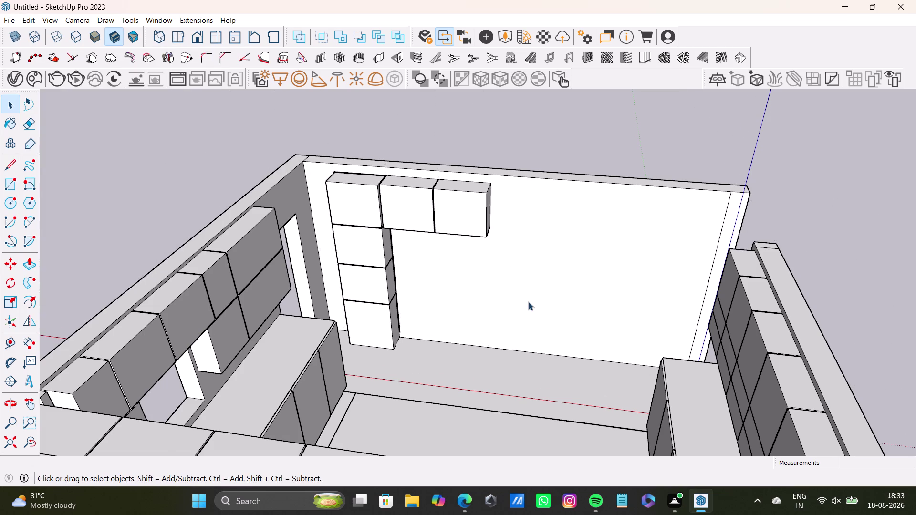
scroll(down, 3)
middle_drag(528, 302, 374, 364)
scroll(up, 3)
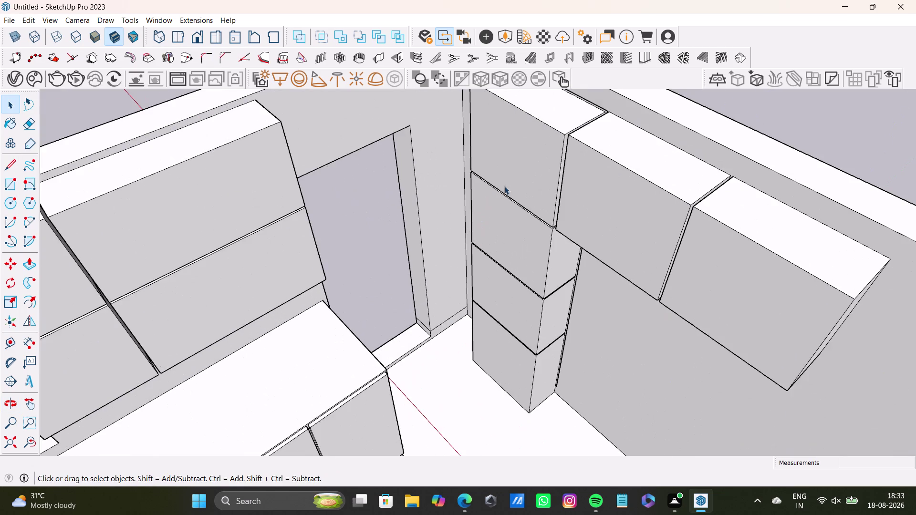
middle_drag(504, 187, 643, 194)
middle_drag(504, 85, 502, 220)
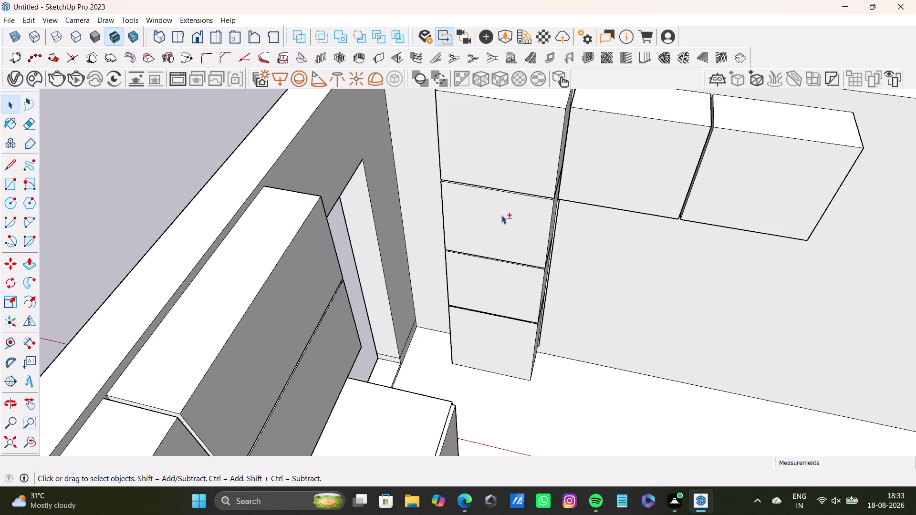
middle_drag(549, 146, 520, 277)
scroll(up, 3)
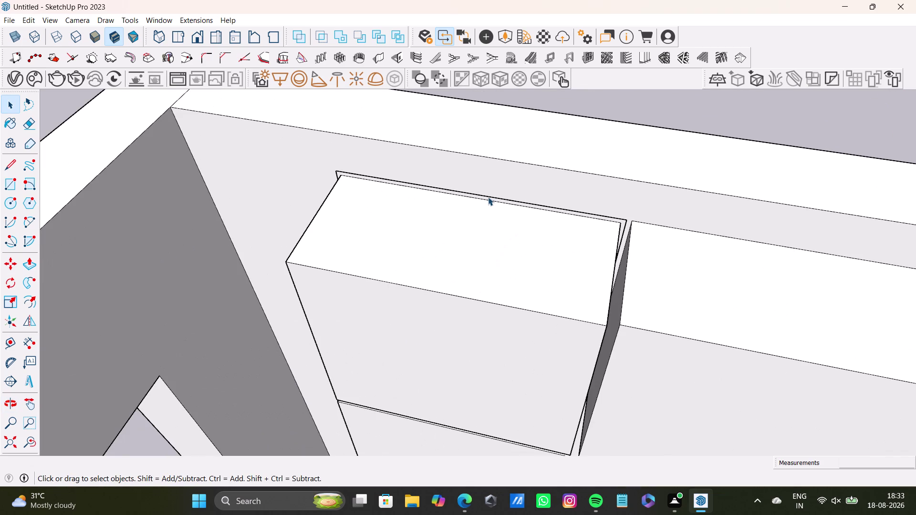
scroll(up, 3)
middle_drag(488, 197, 496, 156)
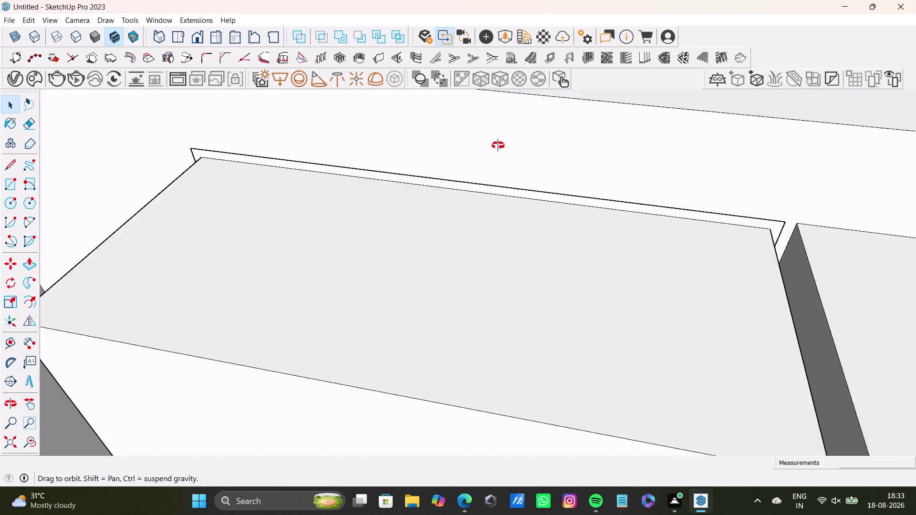
middle_drag(496, 156, 549, 113)
click(463, 173)
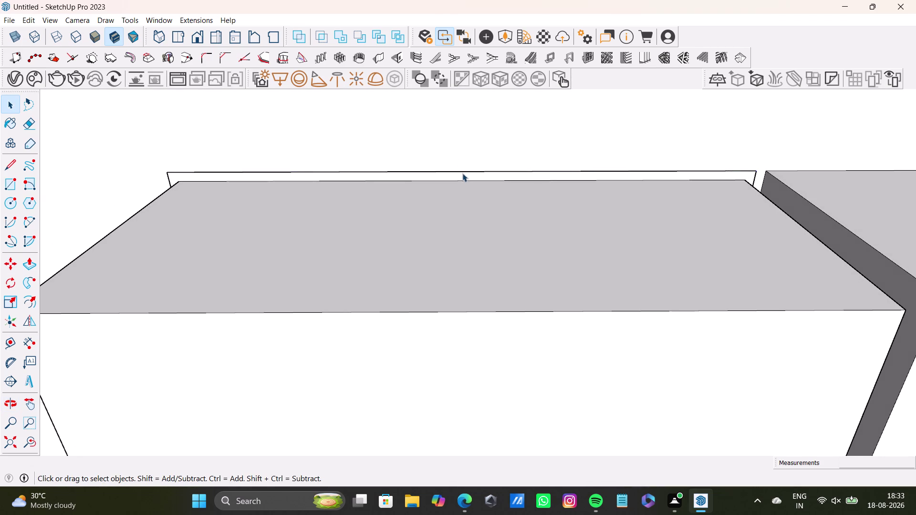
click(465, 178)
click(463, 179)
double_click(461, 175)
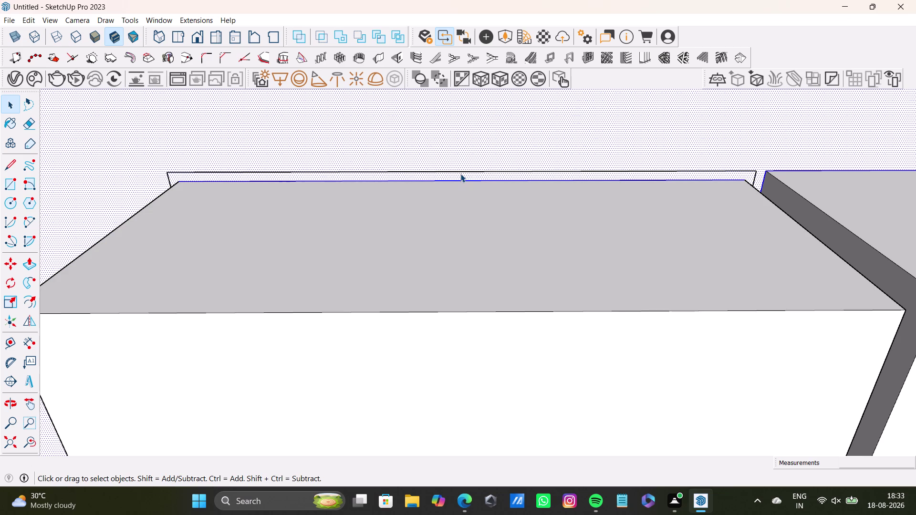
click(460, 173)
click(459, 171)
scroll(down, 3)
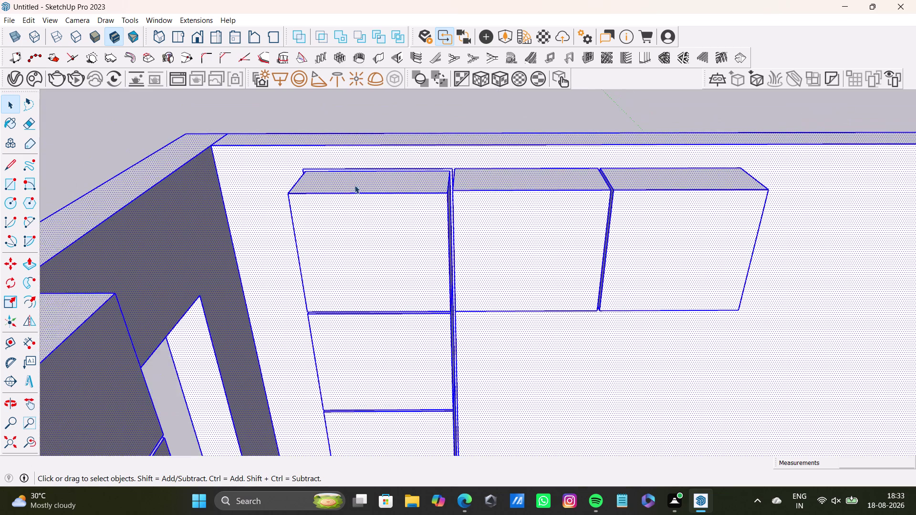
scroll(up, 3)
middle_drag(356, 192, 197, 276)
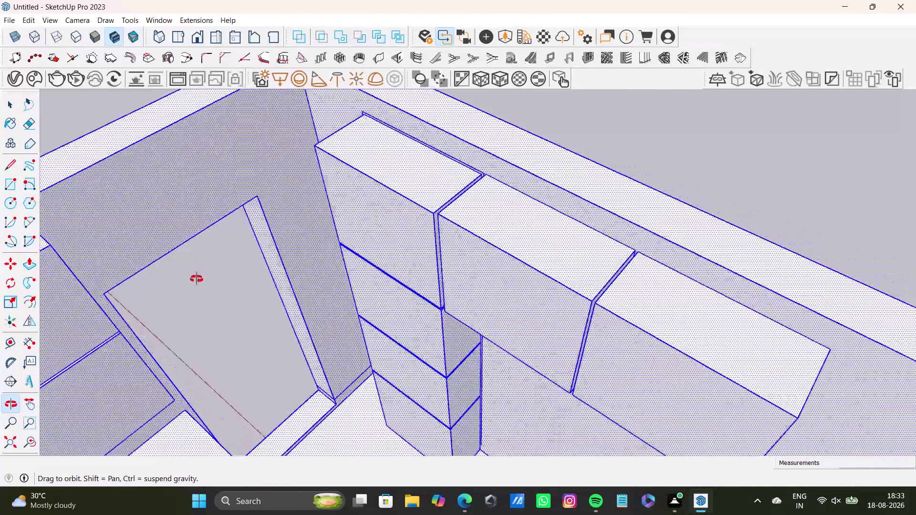
middle_drag(197, 276, 628, 305)
scroll(up, 3)
middle_drag(468, 305, 467, 191)
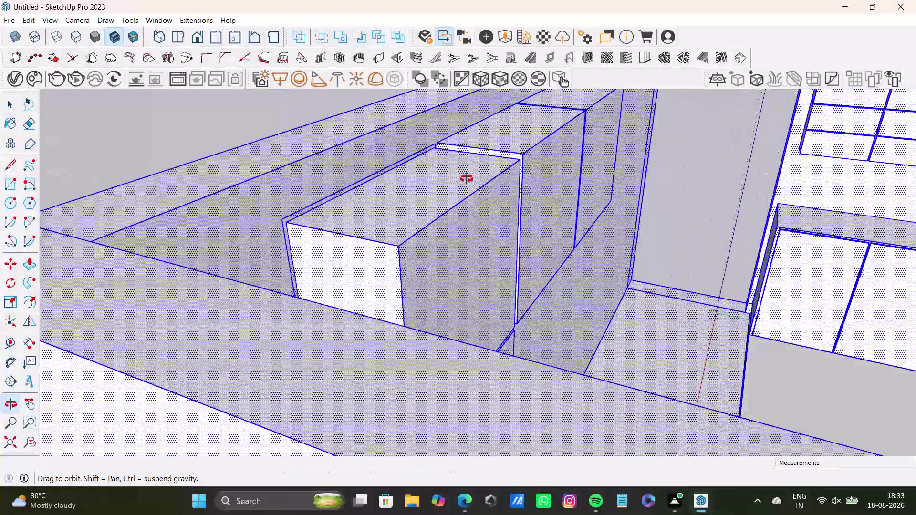
middle_drag(467, 191, 344, 311)
scroll(down, 3)
middle_drag(335, 307, 387, 135)
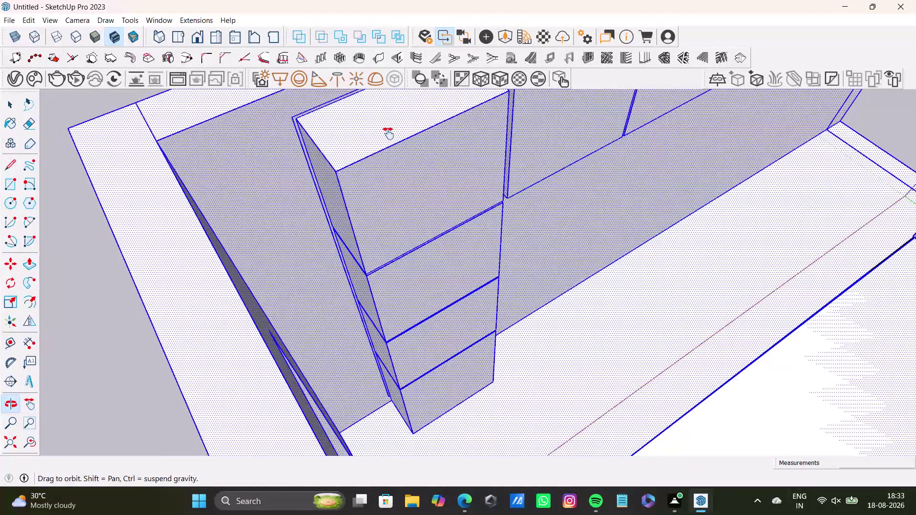
middle_drag(388, 135, 400, 115)
scroll(up, 3)
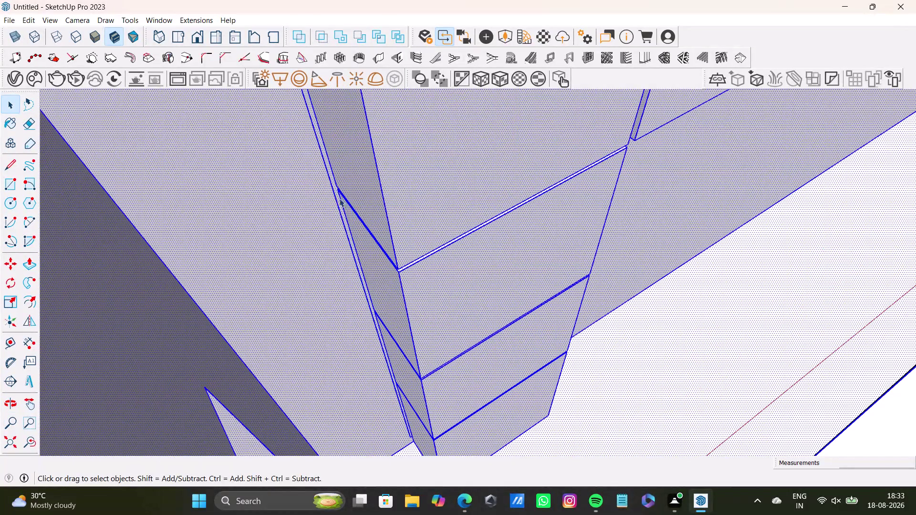
click(339, 198)
click(341, 200)
click(338, 201)
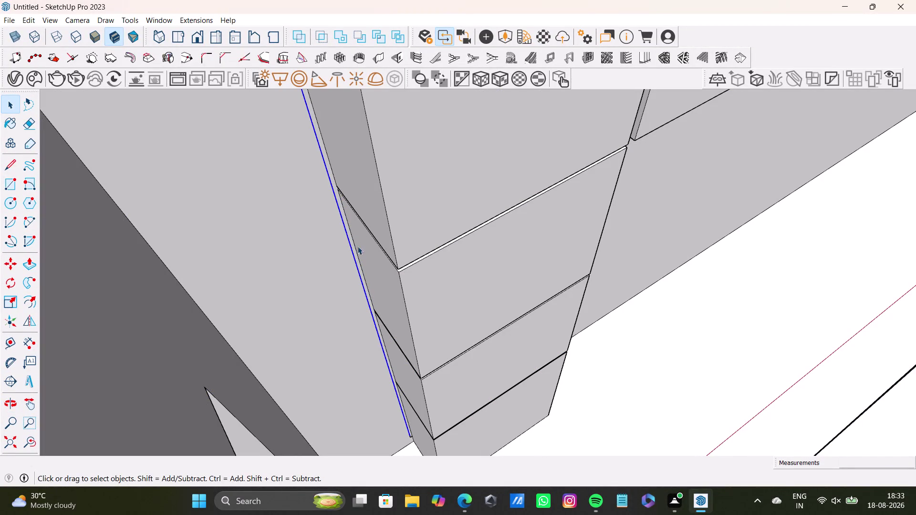
scroll(down, 3)
middle_drag(432, 364, 388, 240)
scroll(up, 3)
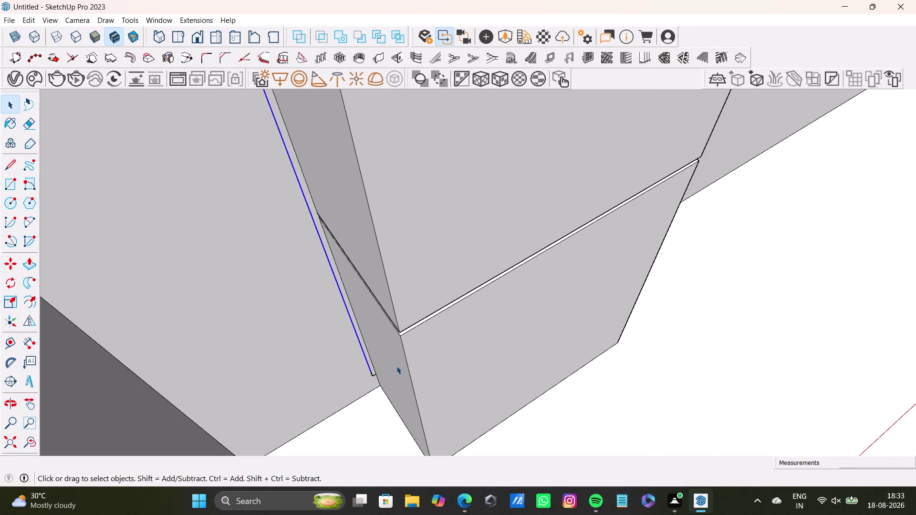
scroll(up, 3)
scroll(down, 3)
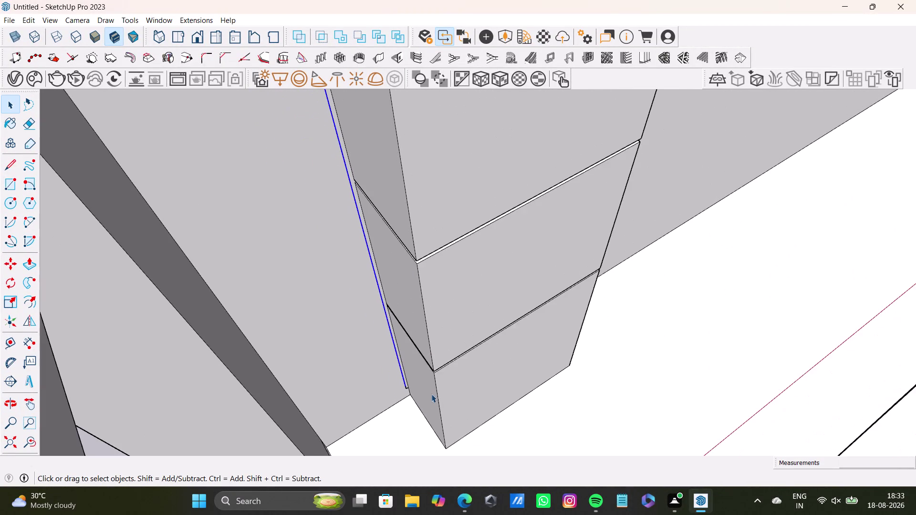
scroll(up, 3)
scroll(down, 3)
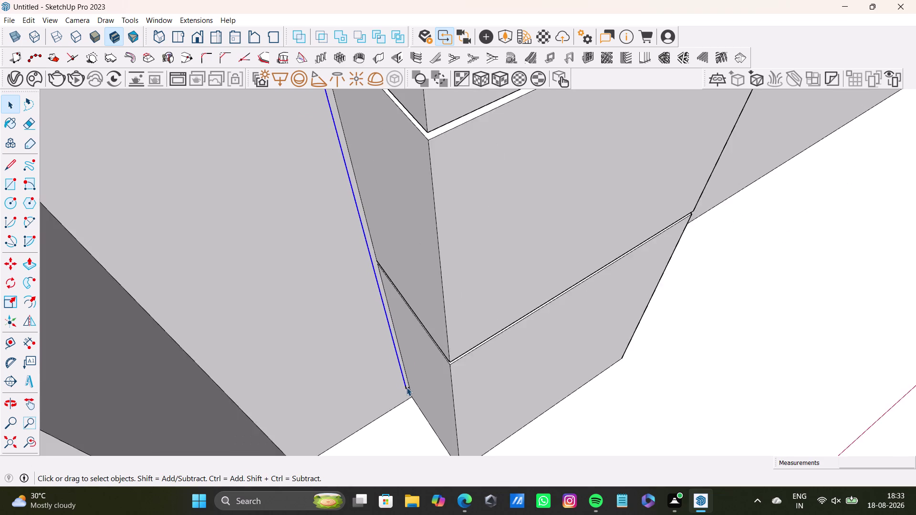
scroll(down, 3)
scroll(down, 3)
Push the top two tall-cabinet boxes back flat against the wall.
middle_drag(429, 315, 381, 357)
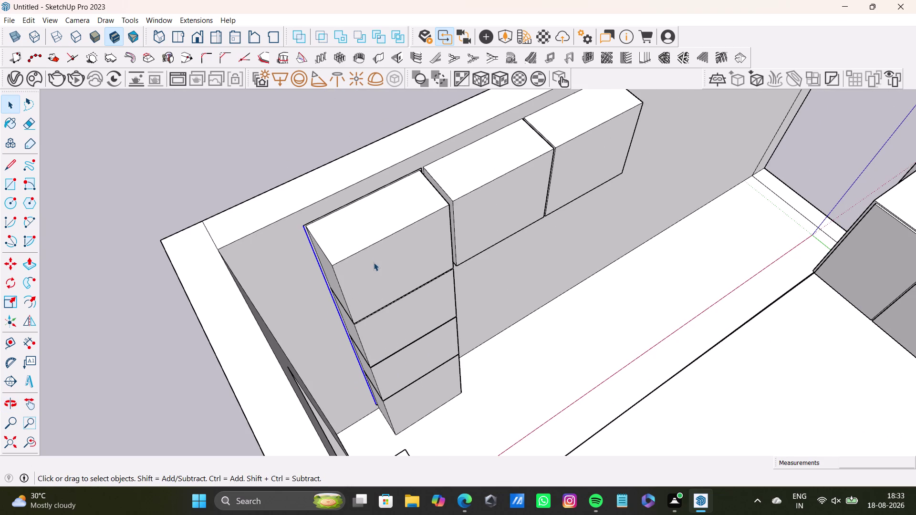
click(374, 262)
key(p)
drag(374, 262, 332, 234)
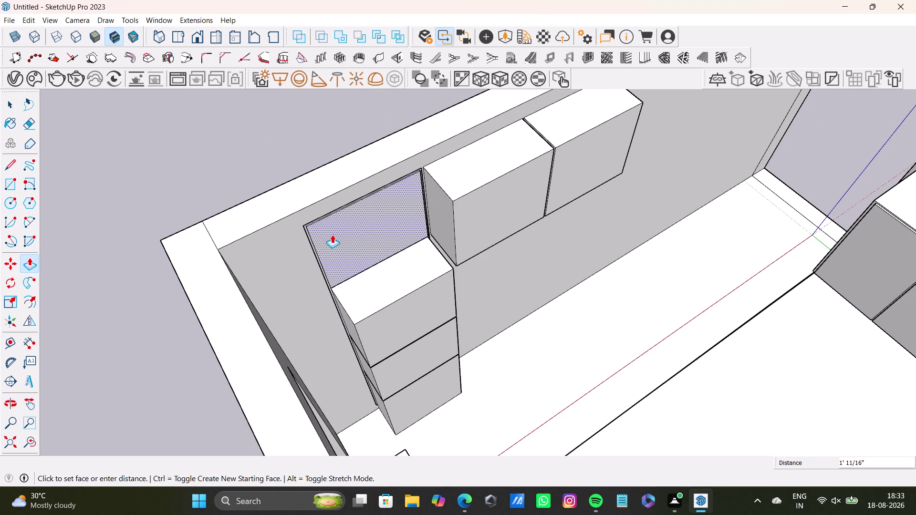
drag(332, 234, 332, 233)
key(space)
click(388, 328)
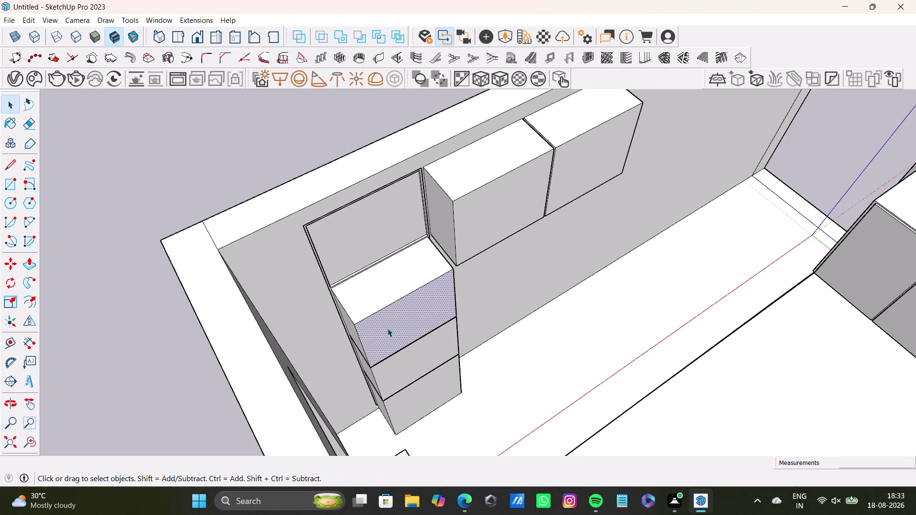
key(p)
drag(387, 328, 329, 293)
key(space)
Push the third and bottom boxes back flush with the wall, redoing one push.
click(377, 365)
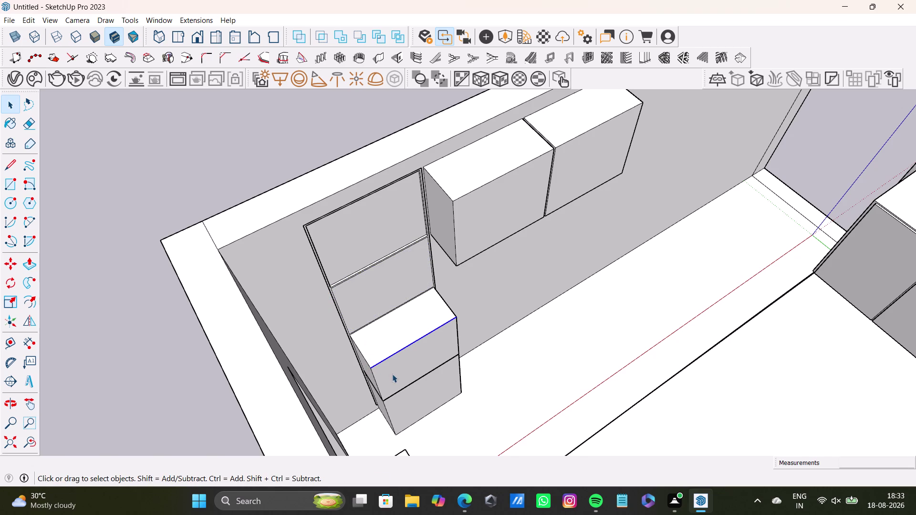
click(392, 374)
key(p)
drag(392, 374, 350, 315)
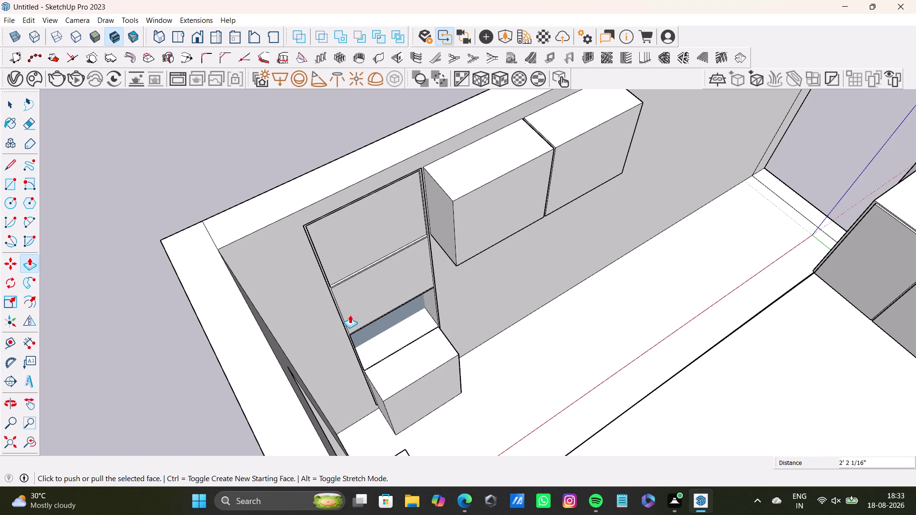
key(ctrl+z)
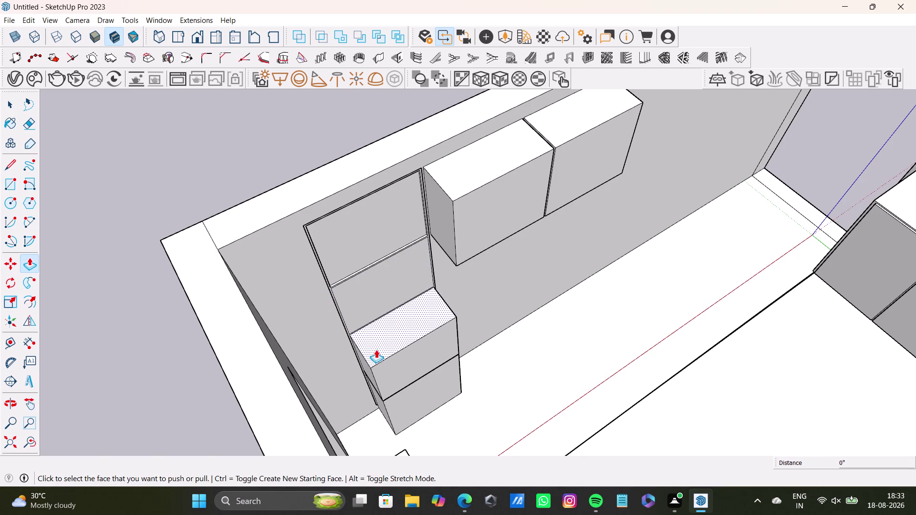
drag(376, 350, 362, 308)
drag(417, 387, 379, 318)
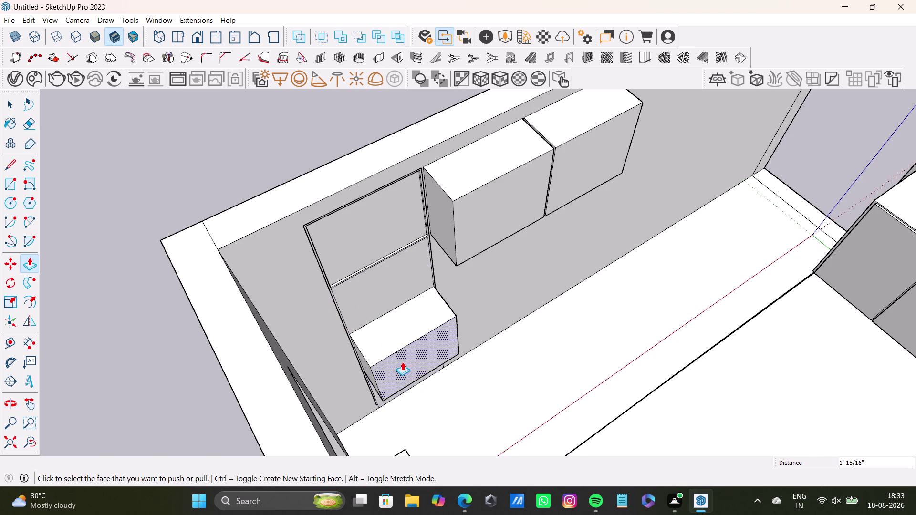
drag(406, 366, 382, 307)
scroll(down, 3)
Inspect the flattened bottom panel, delete its bottom edge, then undo the deletion.
middle_click(378, 298)
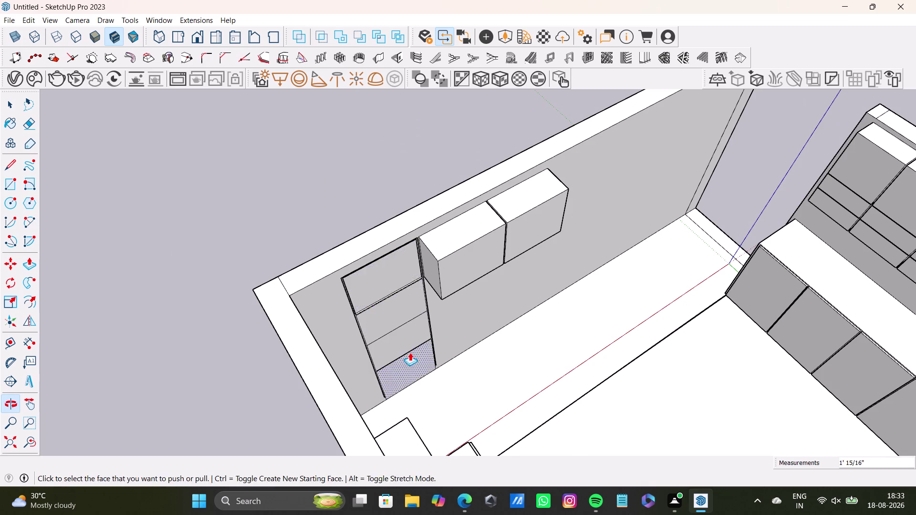
middle_drag(410, 353, 378, 207)
scroll(up, 3)
middle_drag(430, 226, 315, 167)
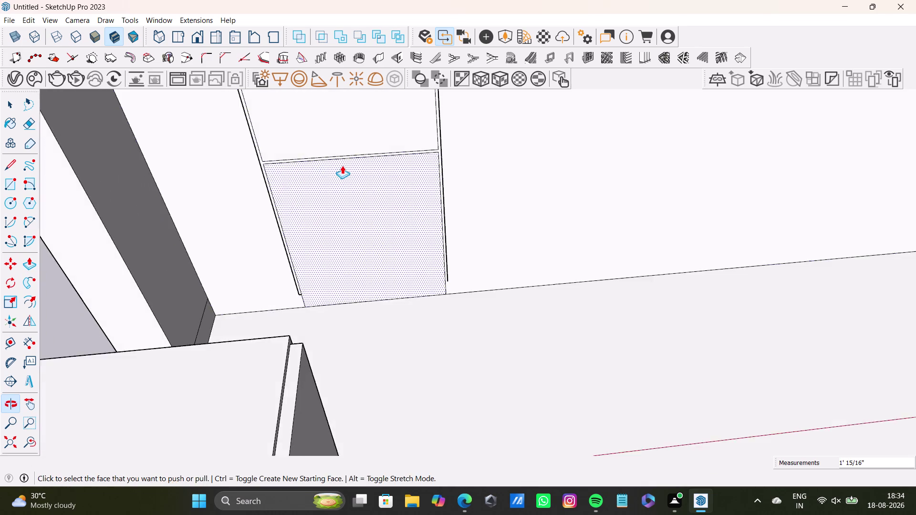
scroll(up, 3)
middle_drag(410, 228, 425, 196)
scroll(up, 3)
key(space)
double_click(419, 298)
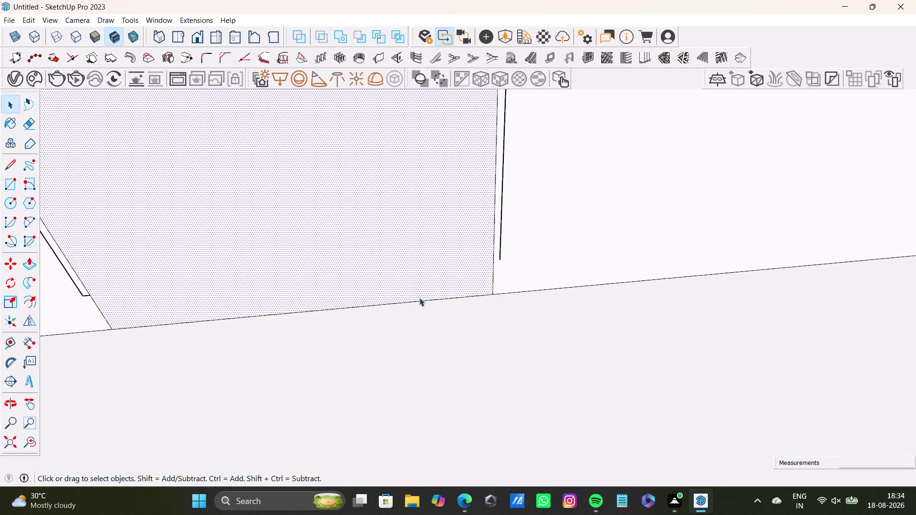
click(422, 301)
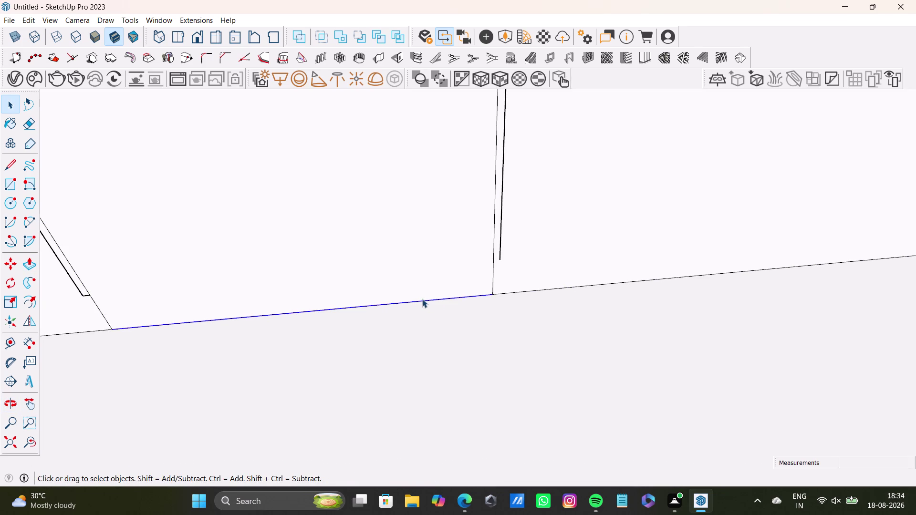
key(Delete)
key(ctrl+z)
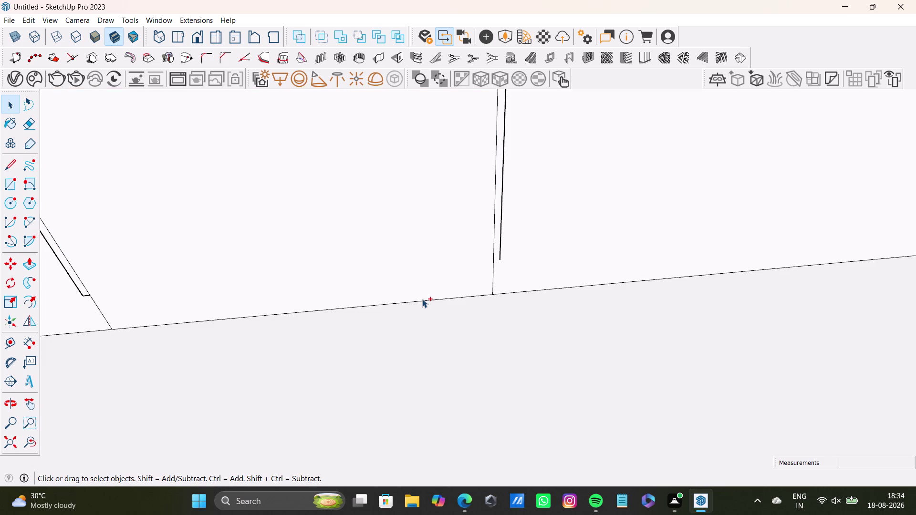
Delete the short stray edge at the side panel base.
scroll(down, 3)
middle_drag(434, 295, 480, 340)
scroll(up, 3)
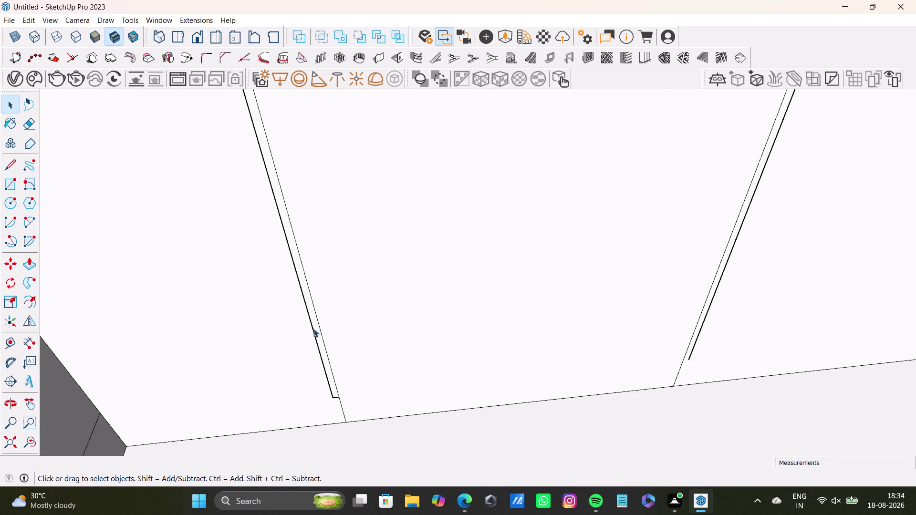
scroll(up, 3)
click(339, 400)
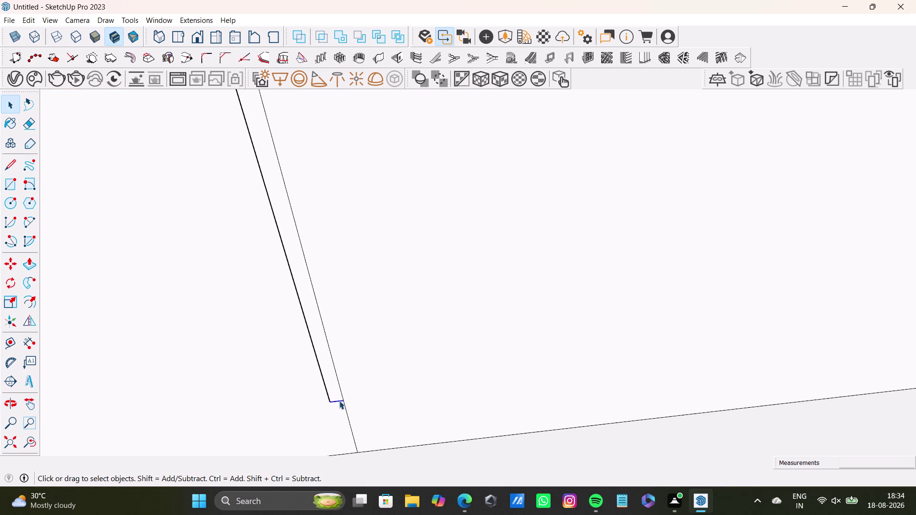
key(Delete)
scroll(down, 3)
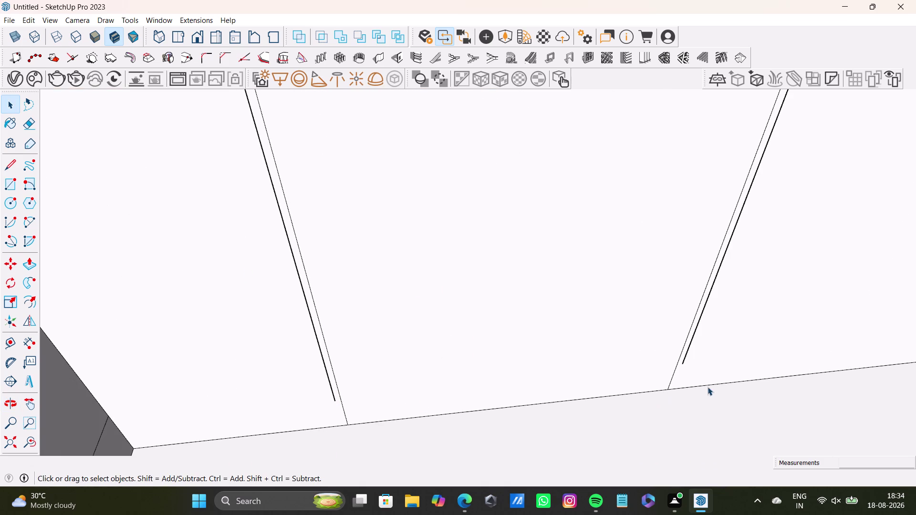
scroll(up, 3)
Draw an edge from the left panel's lower end down to the floor line.
click(8, 166)
scroll(down, 3)
middle_drag(350, 387, 350, 382)
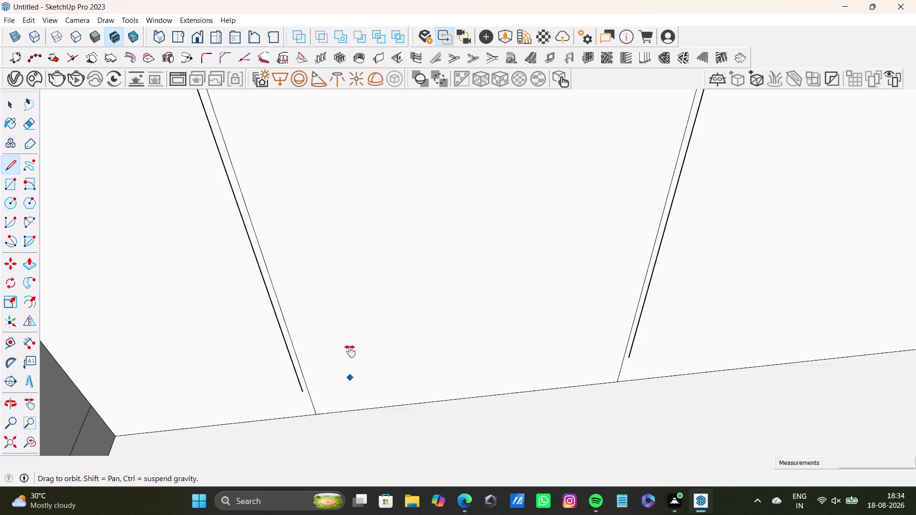
middle_drag(350, 381, 350, 263)
scroll(up, 3)
click(299, 285)
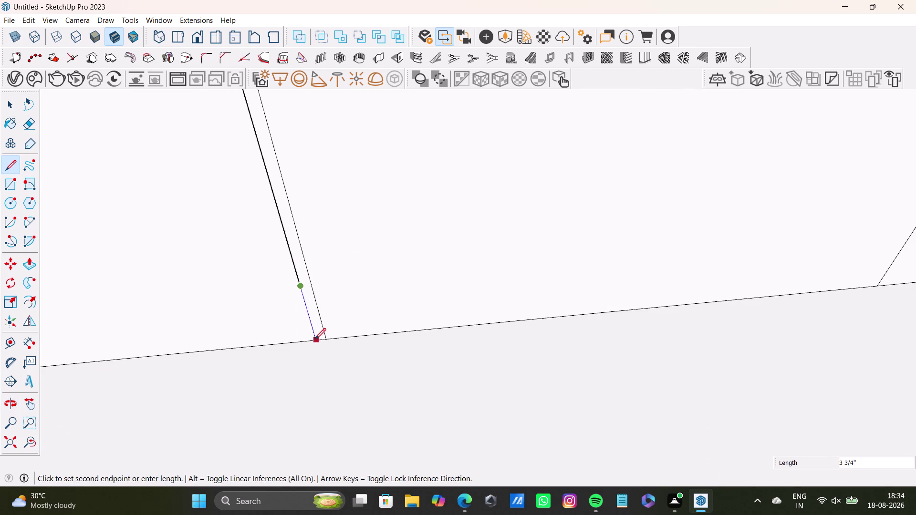
click(315, 340)
key(space)
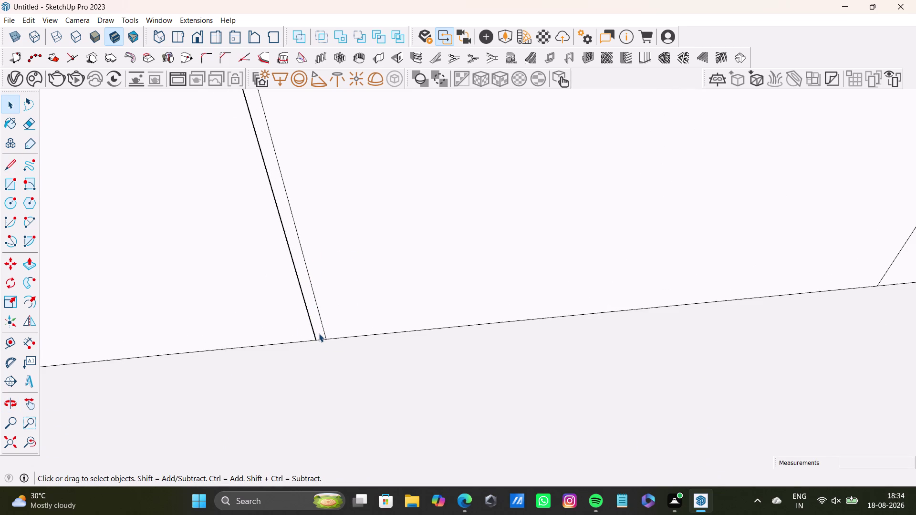
Draw a matching edge from the right panel down to the floor line.
scroll(down, 3)
middle_drag(530, 280, 433, 257)
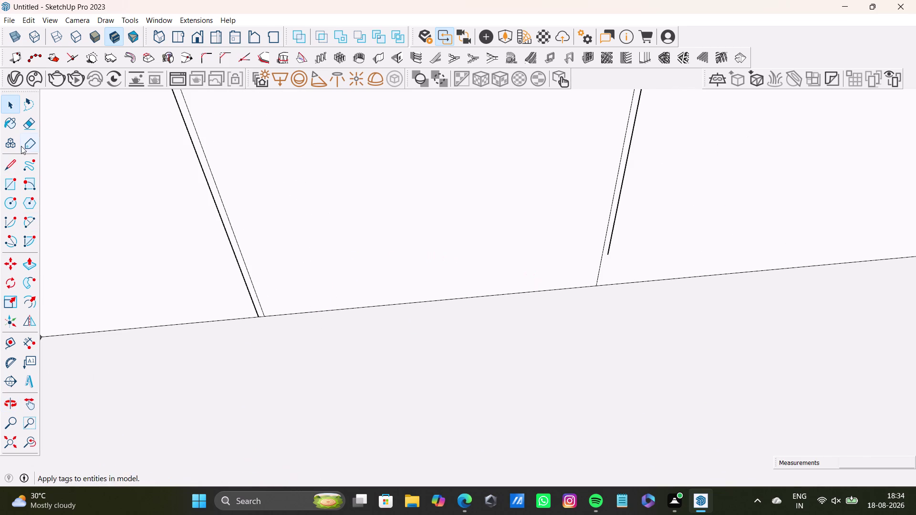
drag(9, 161, 15, 161)
scroll(up, 3)
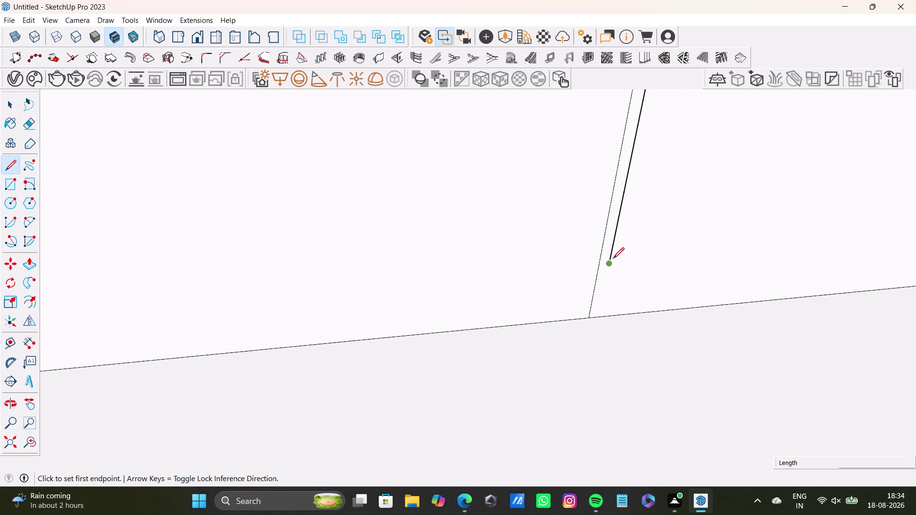
drag(613, 261, 607, 302)
click(601, 318)
key(space)
Orbit and zoom to review the new shelf outline.
scroll(down, 3)
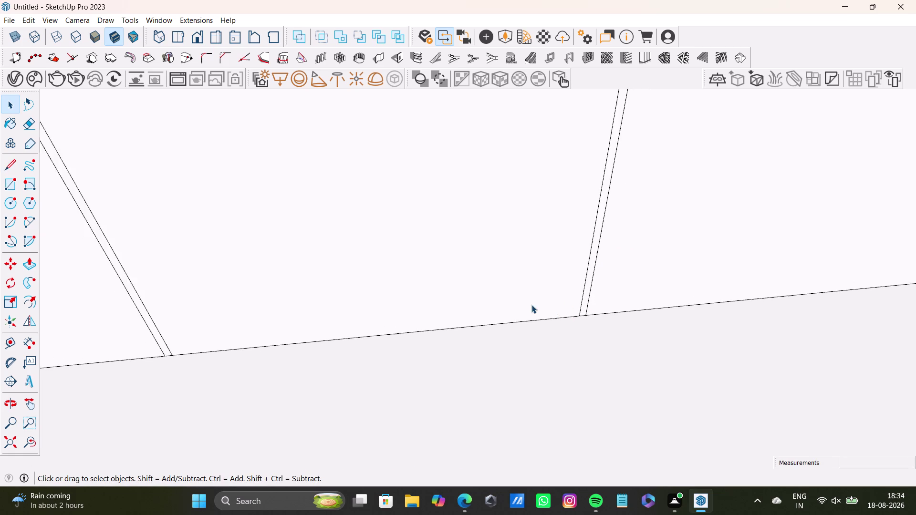
scroll(down, 3)
scroll(down, 3)
scroll(up, 3)
middle_drag(440, 241, 447, 341)
scroll(up, 3)
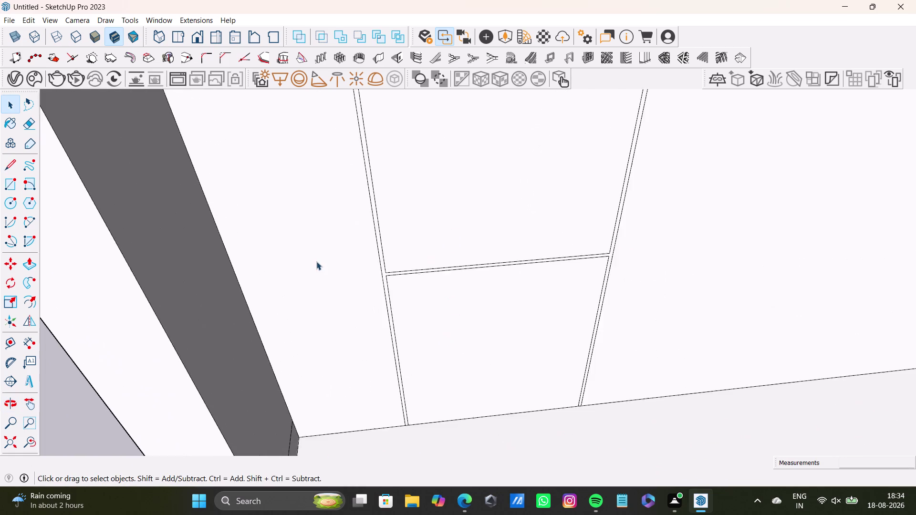
scroll(up, 3)
Push/pull the thin shelf strip outward into a solid shelf.
click(402, 265)
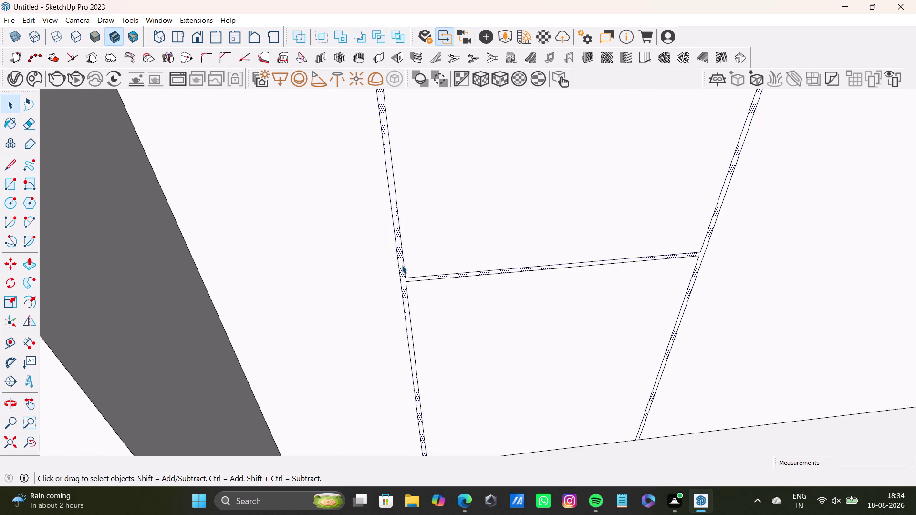
key(p)
drag(401, 265, 407, 308)
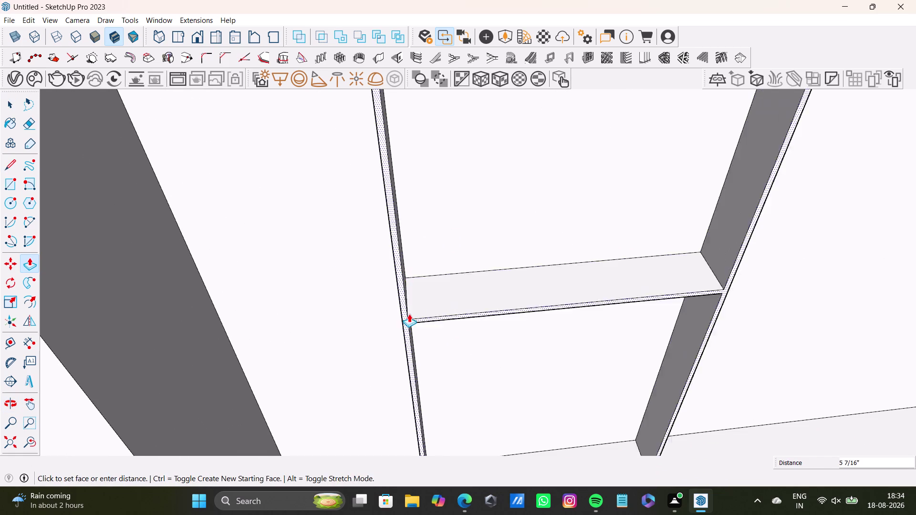
drag(408, 308, 414, 333)
drag(406, 305, 416, 348)
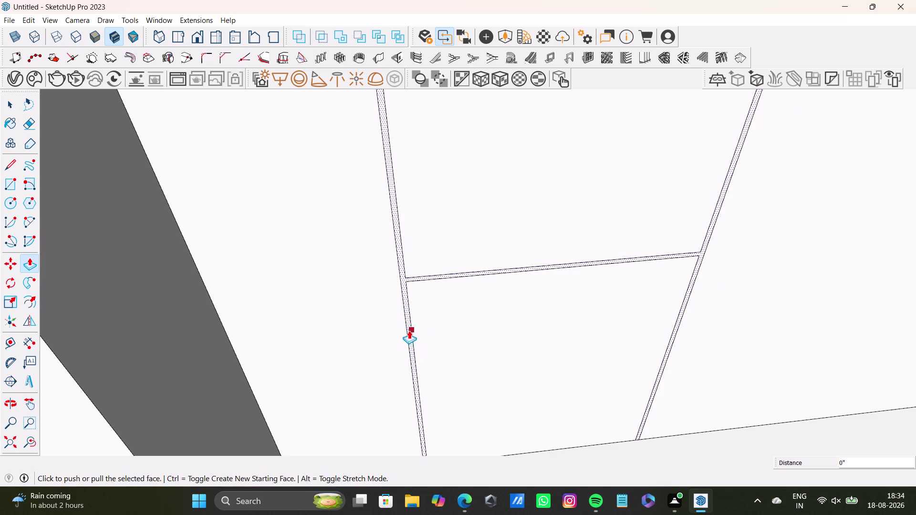
drag(409, 331, 411, 364)
scroll(up, 3)
drag(402, 280, 427, 357)
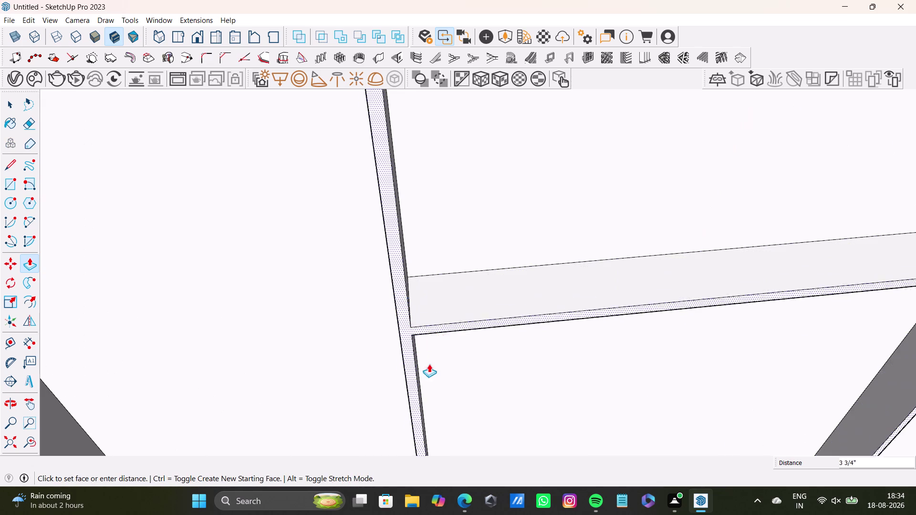
drag(426, 358, 448, 425)
scroll(down, 3)
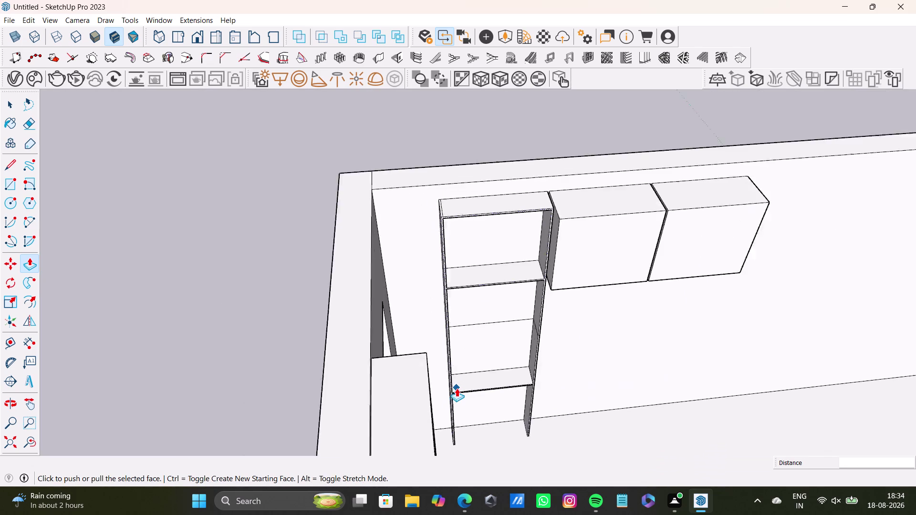
scroll(down, 3)
Check the shelf from below and deepen it to reach the side panels.
middle_drag(460, 388, 613, 486)
scroll(up, 3)
middle_drag(531, 387, 472, 349)
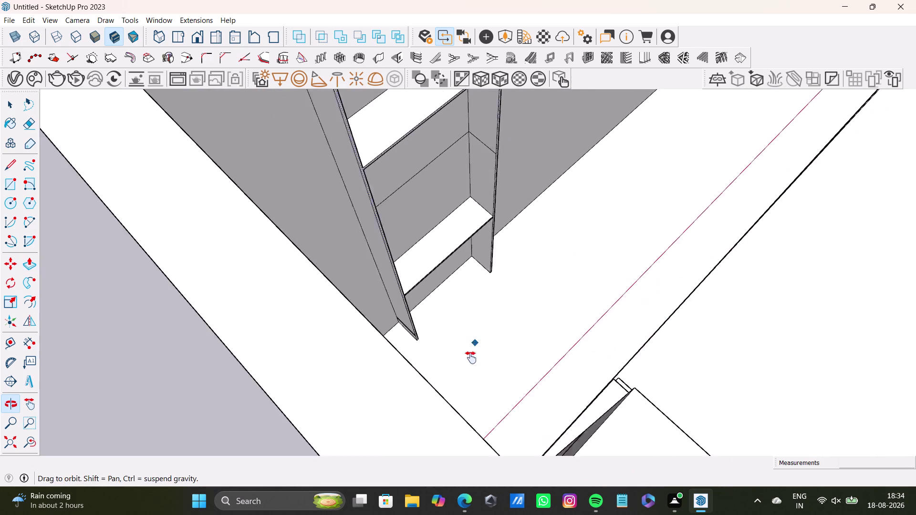
middle_drag(473, 348, 465, 398)
scroll(up, 3)
middle_drag(429, 366, 355, 327)
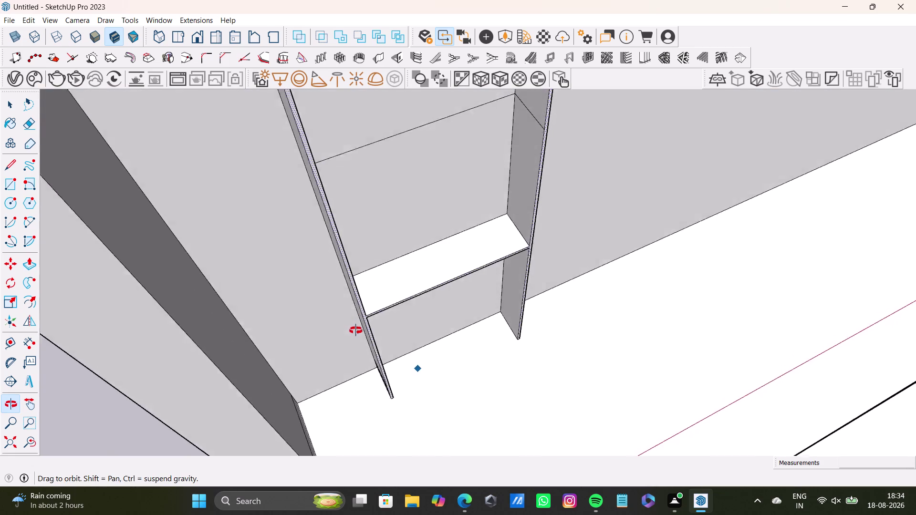
middle_drag(355, 327, 178, 348)
scroll(up, 3)
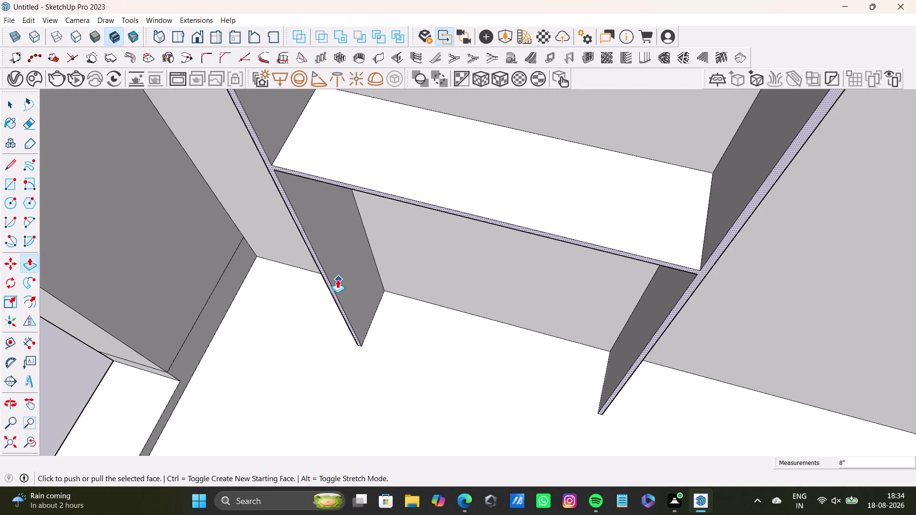
drag(326, 277, 324, 294)
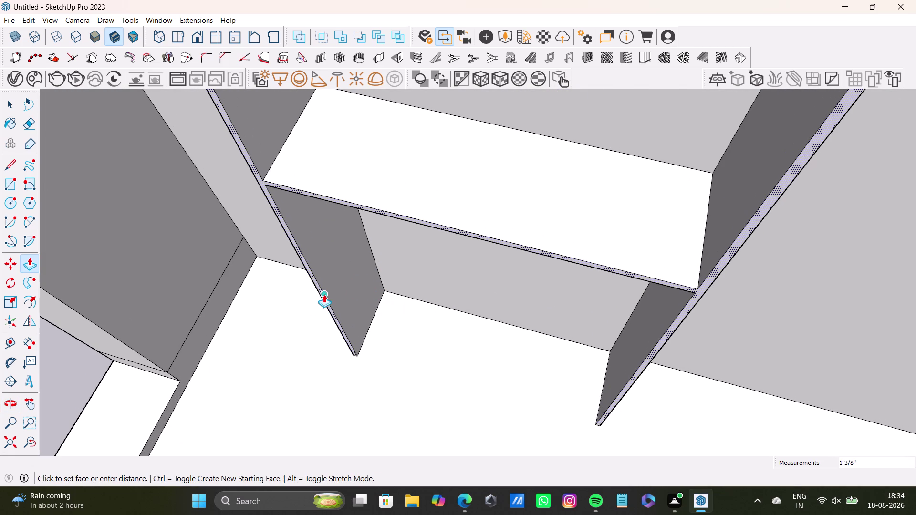
drag(324, 295, 320, 301)
scroll(down, 3)
middle_drag(444, 285, 505, 203)
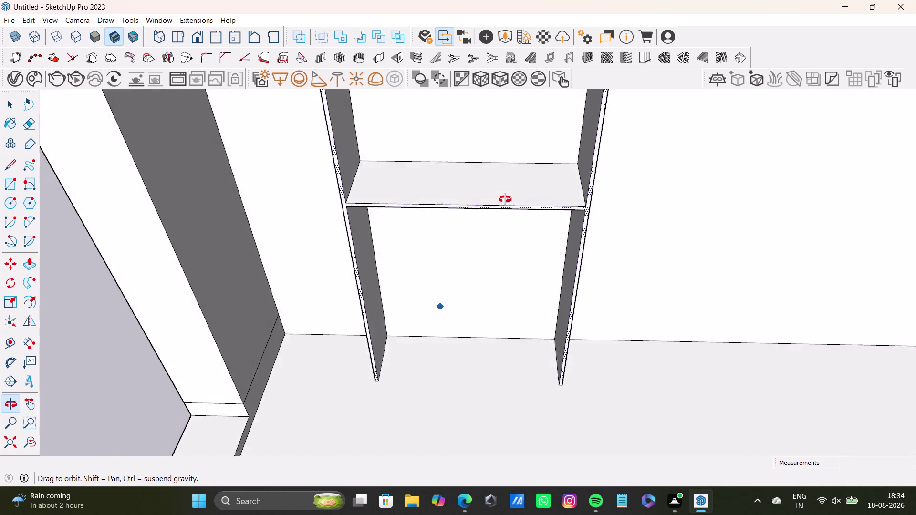
middle_drag(505, 203, 480, 192)
key(space)
Push/pull the front face below the shelf back into the cabinet.
click(458, 273)
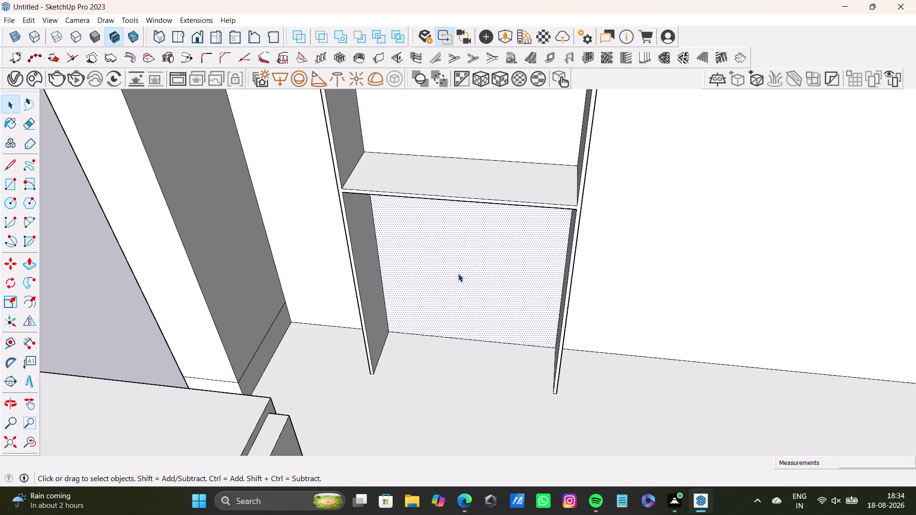
key(p)
drag(458, 273, 352, 263)
key(space)
Select the face above the shelf and bring the tall cabinet front into view.
click(489, 127)
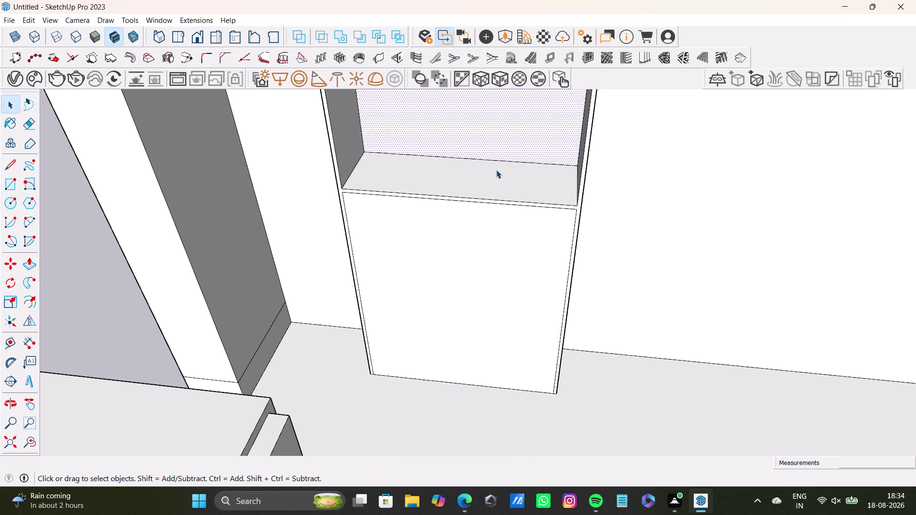
scroll(down, 3)
middle_drag(497, 171, 485, 364)
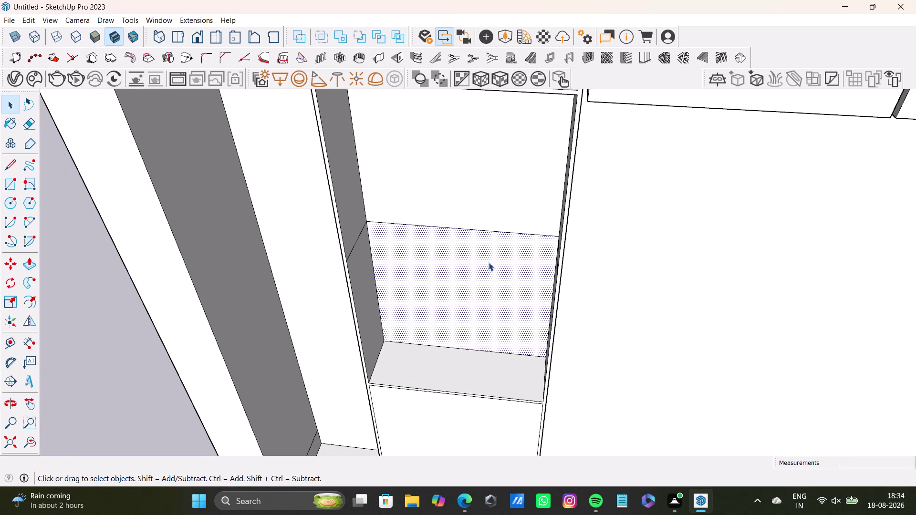
scroll(down, 3)
middle_drag(476, 255, 483, 338)
middle_drag(484, 335, 435, 213)
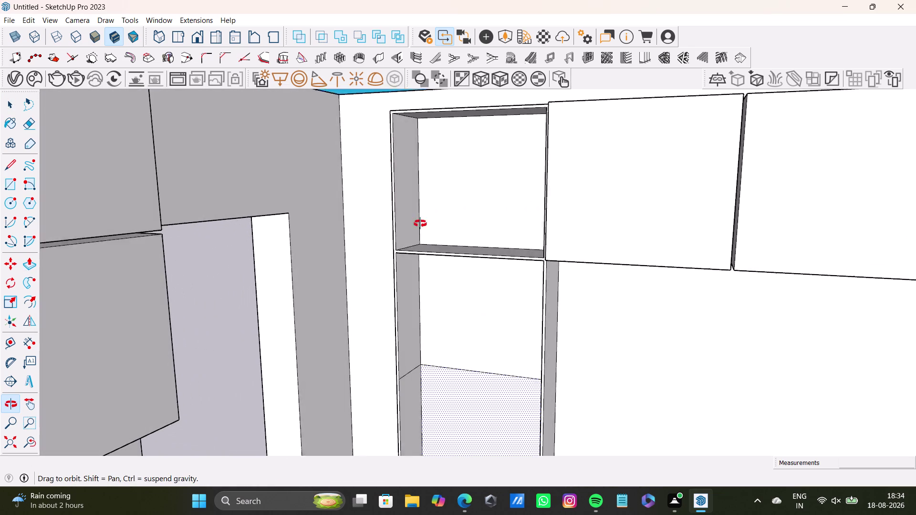
middle_drag(435, 213, 420, 226)
Push the front panel back about 10 1/16" to form the open niche.
click(505, 331)
key(p)
drag(505, 332, 450, 323)
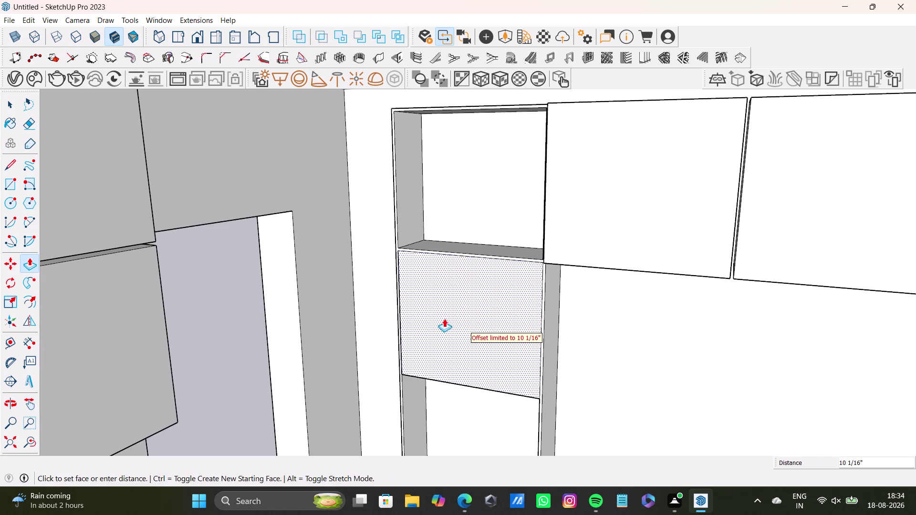
drag(450, 324, 442, 317)
scroll(down, 3)
middle_drag(513, 420, 531, 276)
key(space)
Orbit up and out over the walls to view the whole room.
click(530, 275)
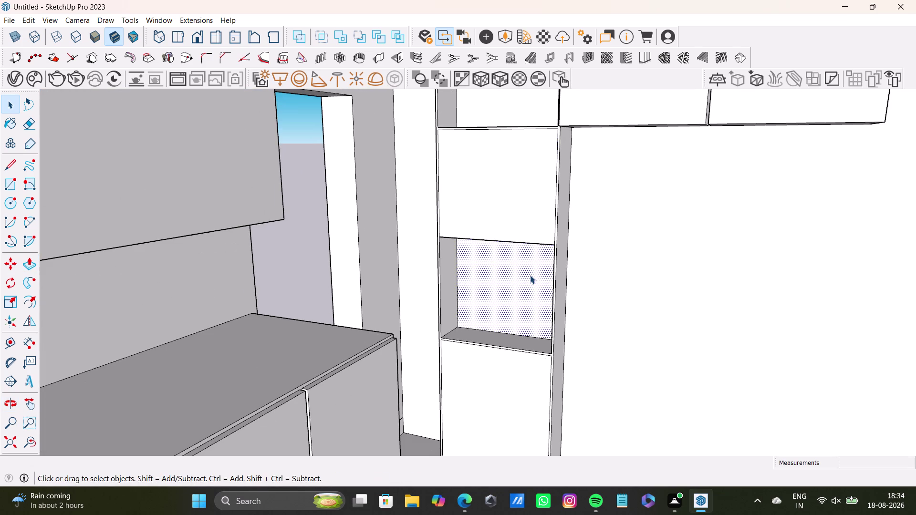
scroll(down, 3)
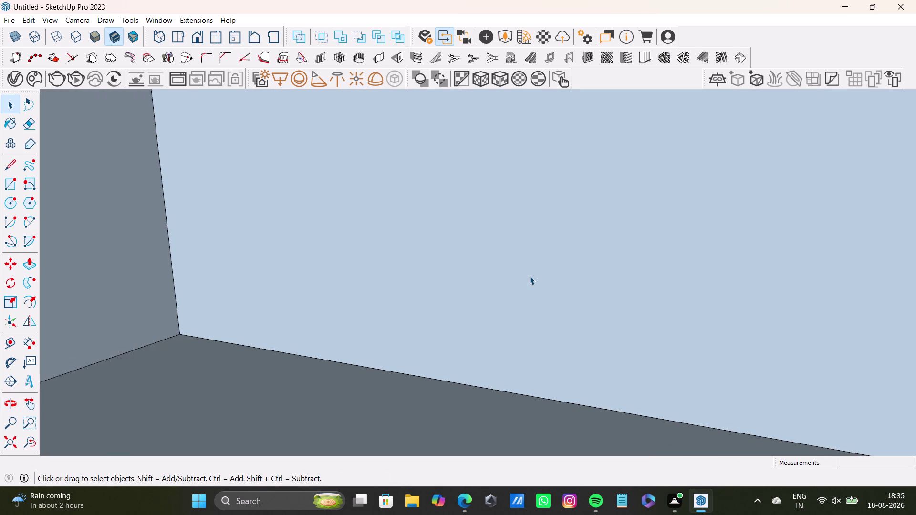
middle_click(530, 276)
click(31, 446)
middle_drag(479, 249, 537, 368)
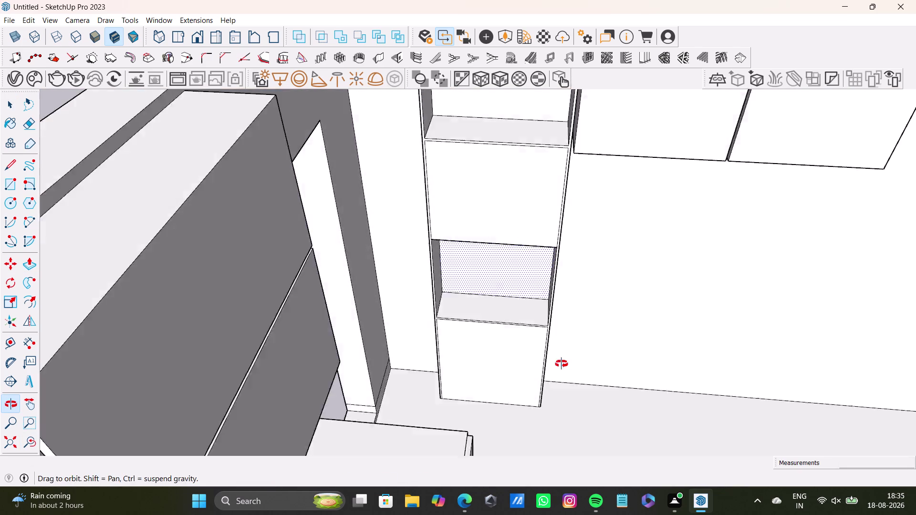
middle_drag(538, 369, 584, 357)
scroll(down, 3)
middle_drag(565, 338, 394, 326)
middle_drag(429, 316, 262, 200)
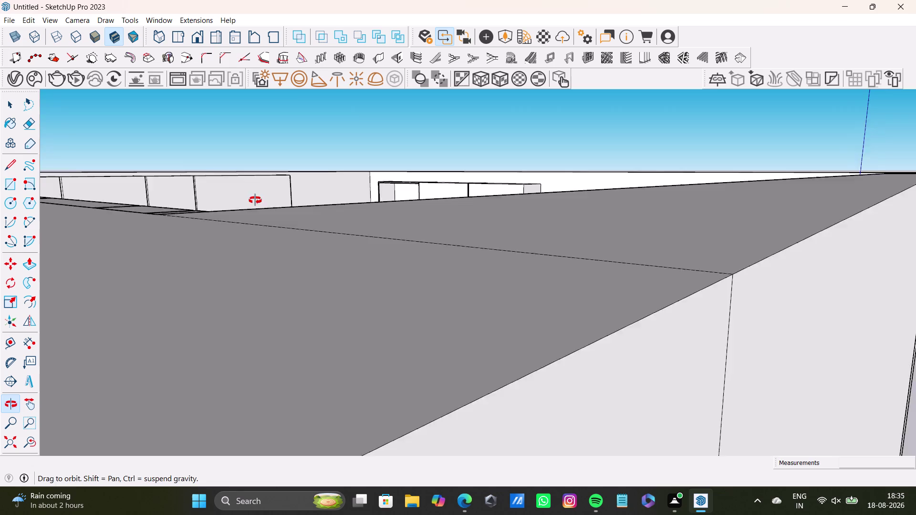
middle_drag(262, 200, 191, 330)
scroll(down, 3)
middle_drag(301, 309, 432, 305)
middle_drag(547, 341, 247, 306)
scroll(down, 3)
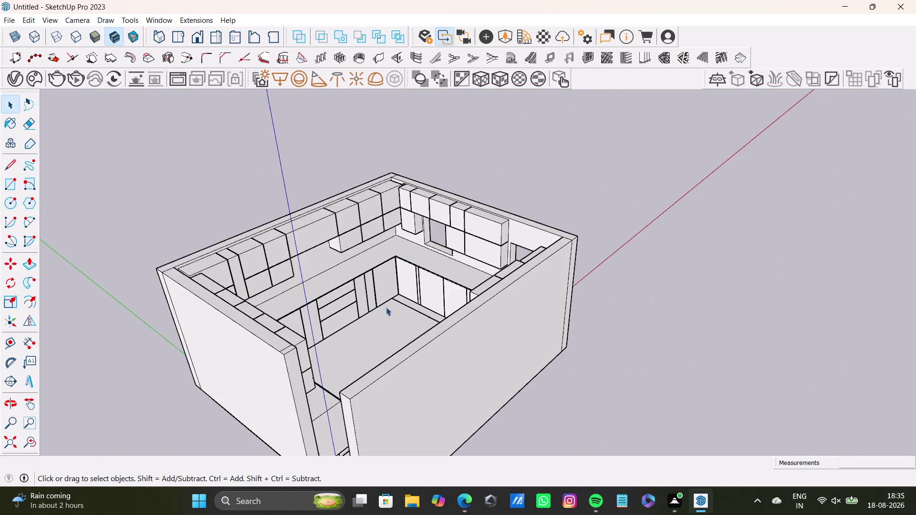
Open the Import dialog from the File menu.
middle_drag(386, 308, 520, 362)
click(16, 19)
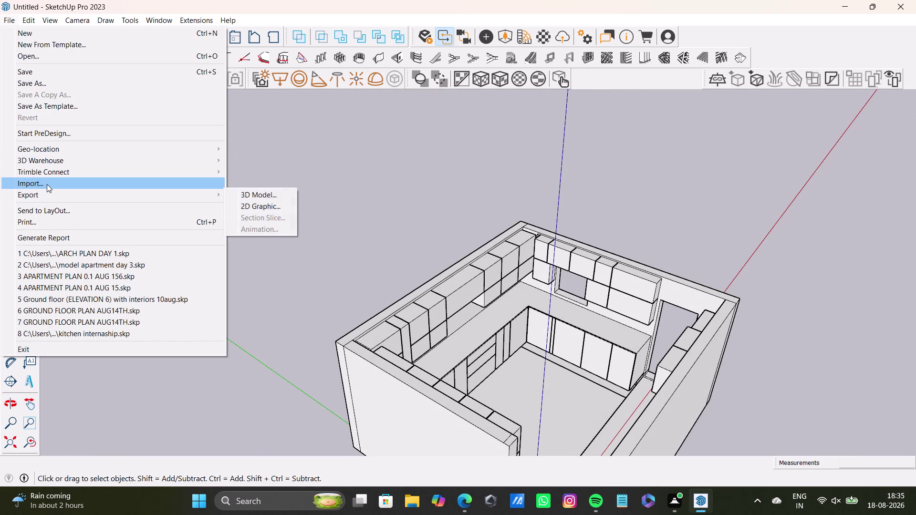
click(46, 184)
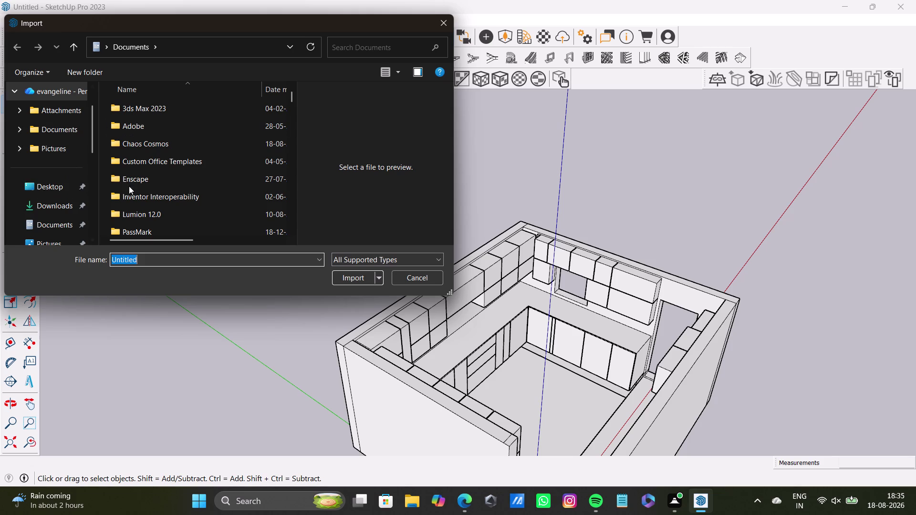
click(55, 205)
Browse Downloads and select the Aluminium+Channel+Glass+Window file.
scroll(down, 3)
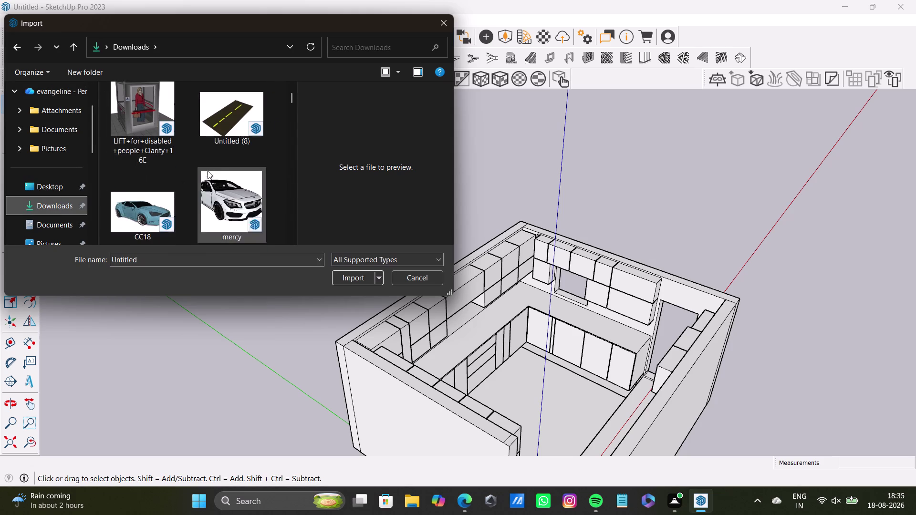
scroll(down, 3)
scroll(down, 3)
scroll(down, 3)
scroll(down, 3)
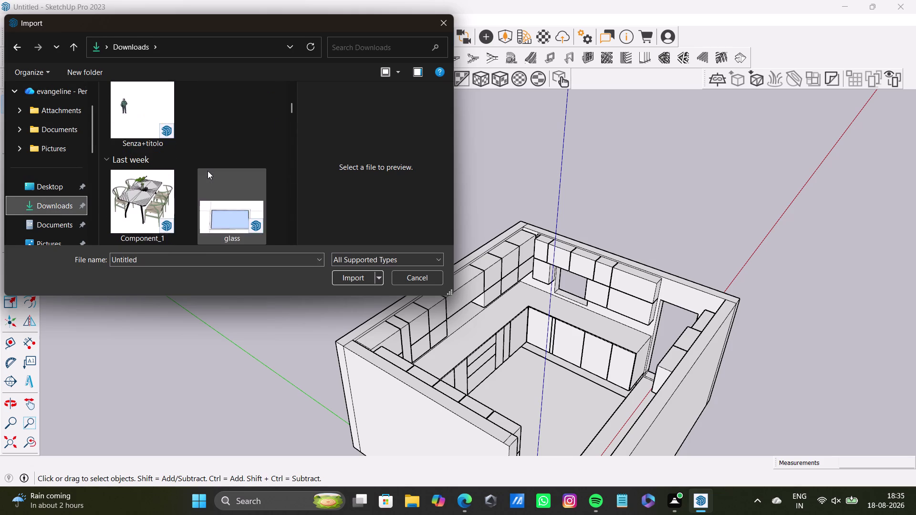
scroll(down, 3)
scroll(down, 3)
scroll(down, 3)
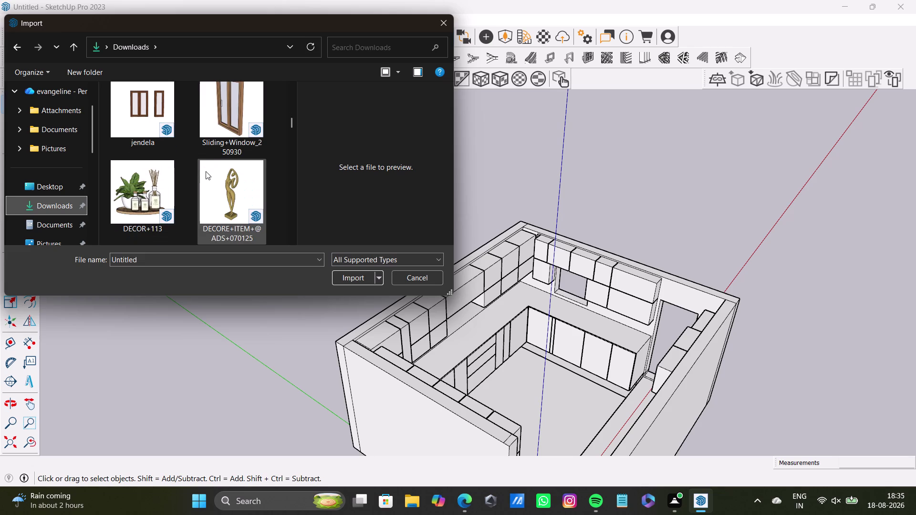
scroll(down, 3)
scroll(down, 3)
scroll(up, 3)
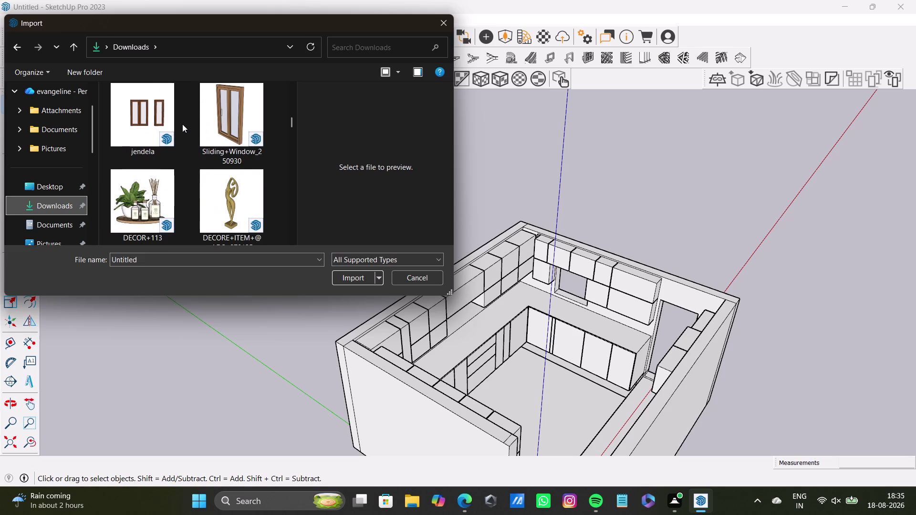
scroll(up, 3)
scroll(down, 3)
scroll(down, 3)
scroll(down, 3)
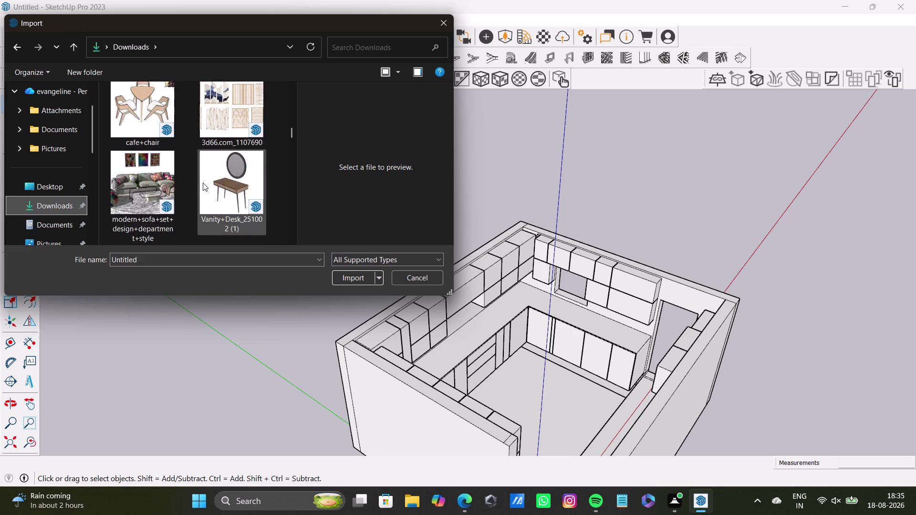
scroll(up, 3)
scroll(up, 3)
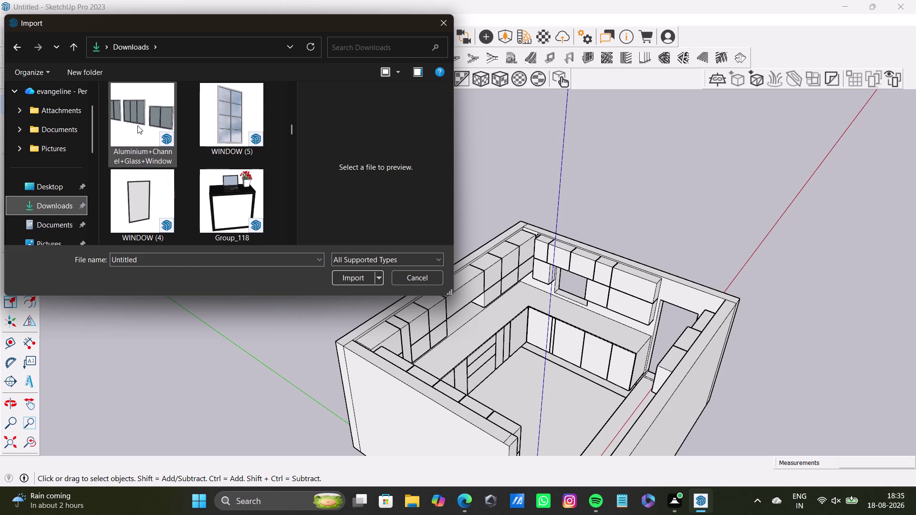
click(138, 126)
Import the window set, place it in the scene, and view its row of windows.
click(360, 278)
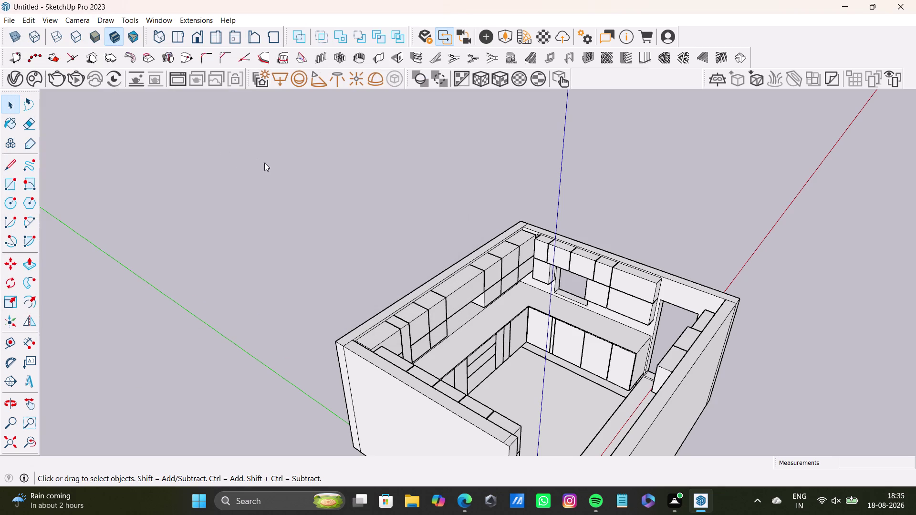
click(344, 191)
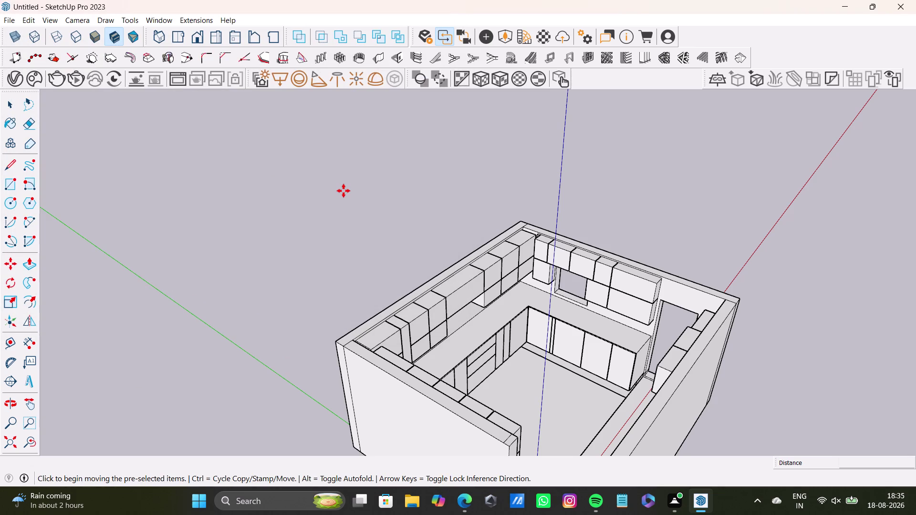
scroll(down, 3)
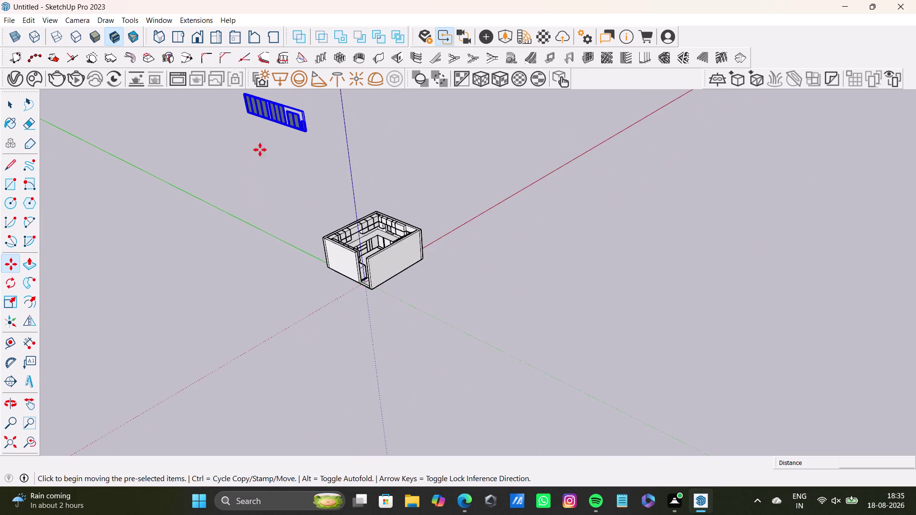
scroll(up, 3)
middle_drag(275, 144, 379, 346)
scroll(up, 3)
middle_drag(438, 321, 548, 307)
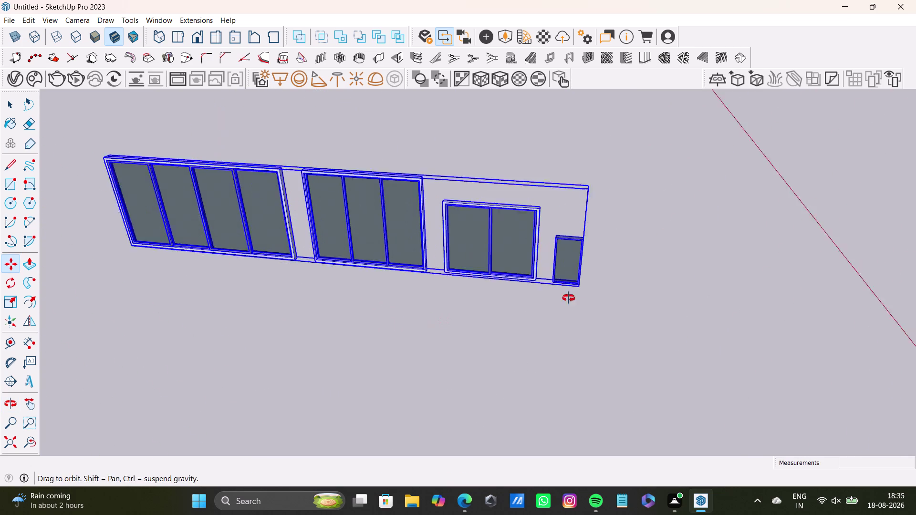
middle_drag(549, 307, 582, 292)
Open the imported window set for editing and select its two-pane window.
key(space)
drag(437, 176, 547, 299)
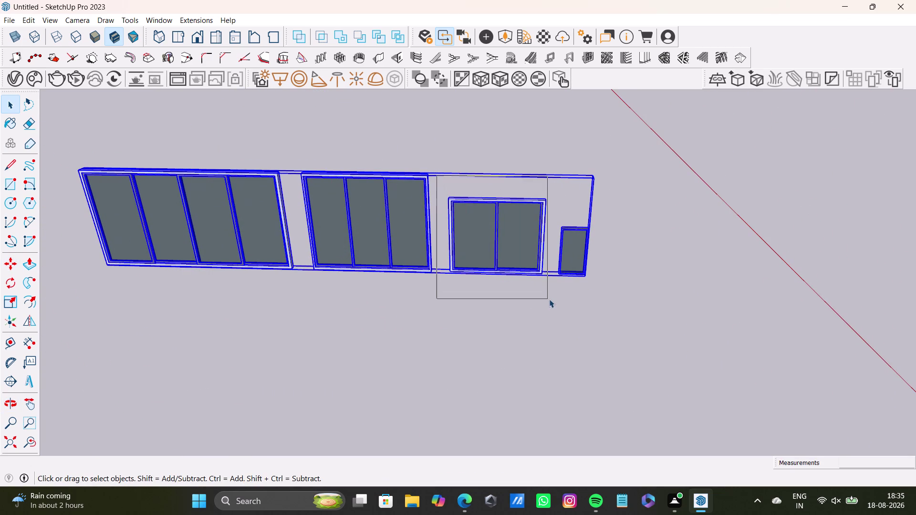
drag(547, 298, 551, 310)
drag(440, 162, 553, 315)
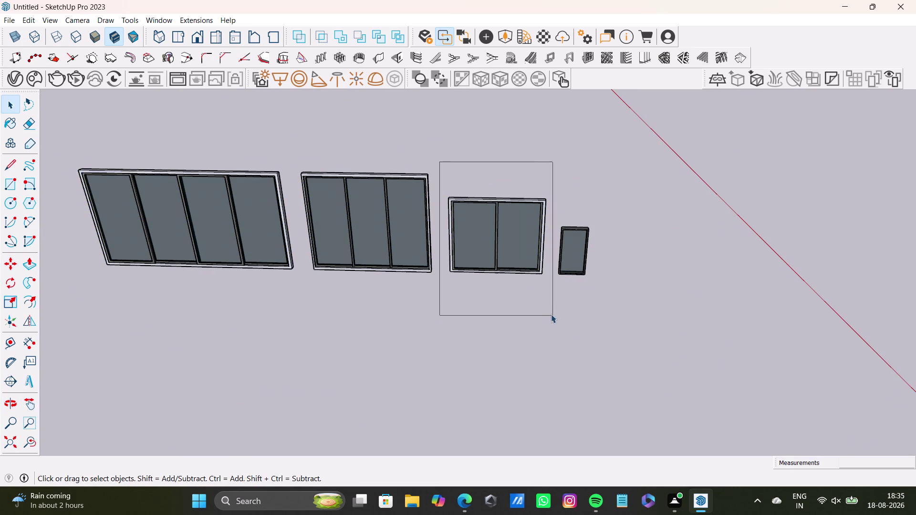
drag(553, 315, 555, 316)
triple_click(513, 215)
click(513, 215)
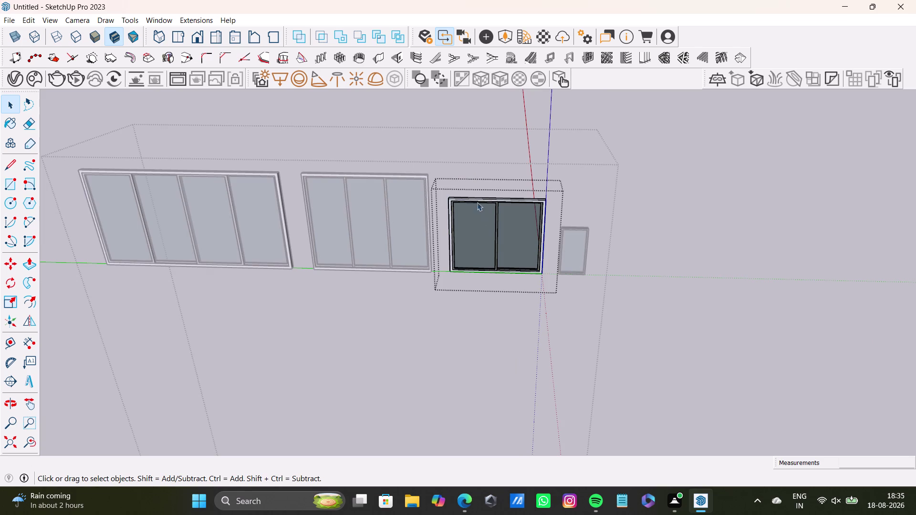
drag(441, 164, 571, 313)
Move-copy the two-pane window into the kitchen wall opening's bottom corner.
key(m)
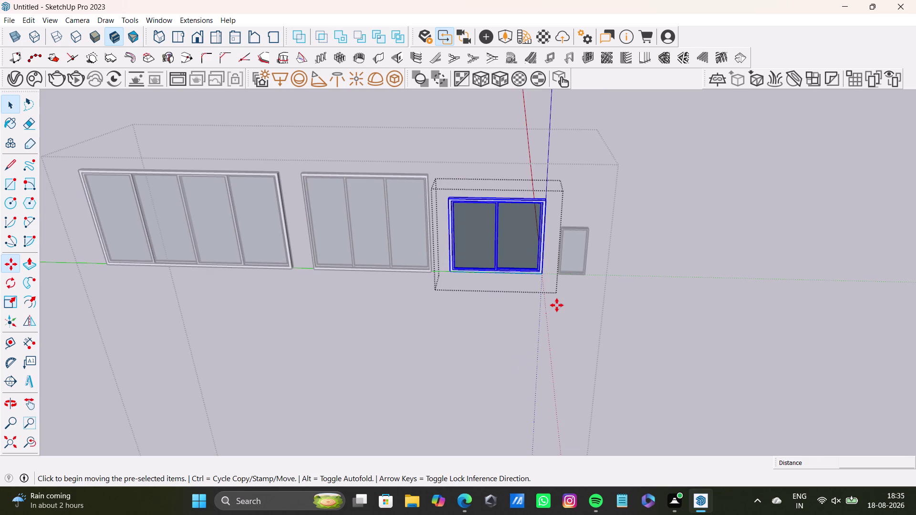
click(539, 273)
scroll(down, 3)
middle_drag(854, 410, 742, 341)
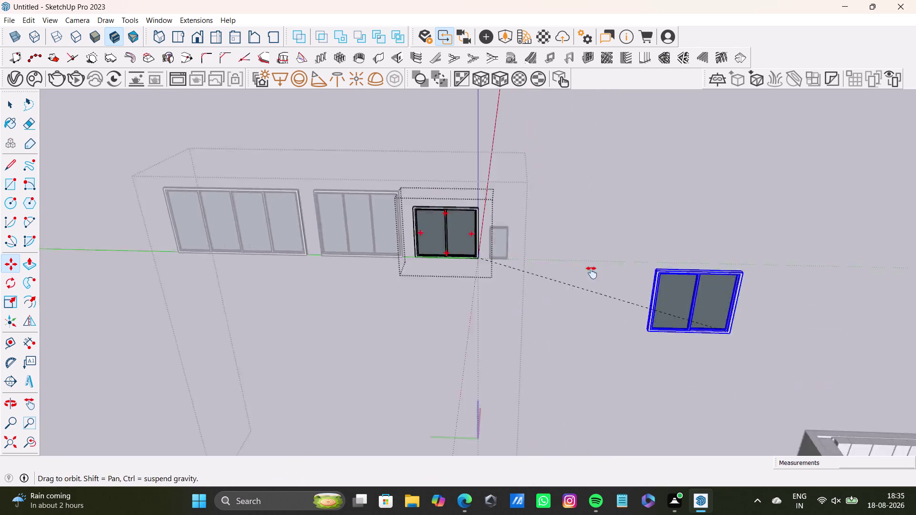
middle_drag(742, 341, 496, 237)
scroll(up, 3)
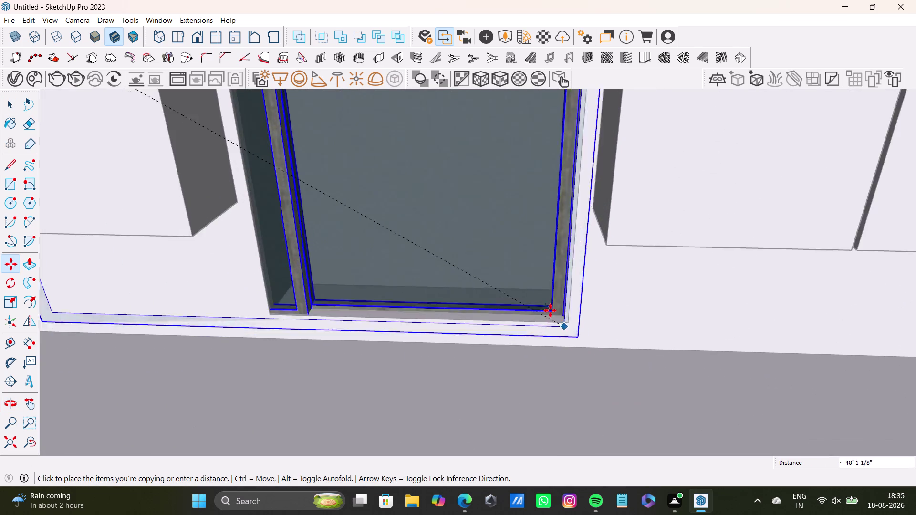
scroll(up, 3)
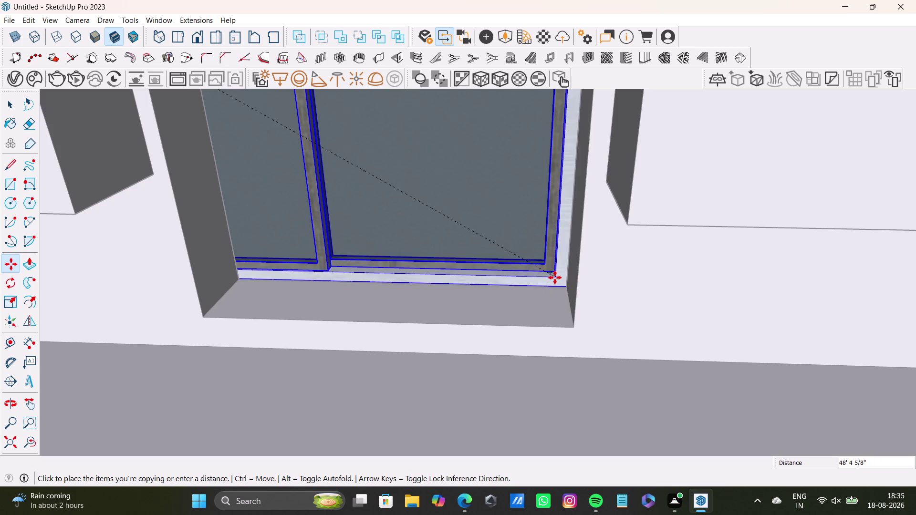
click(551, 258)
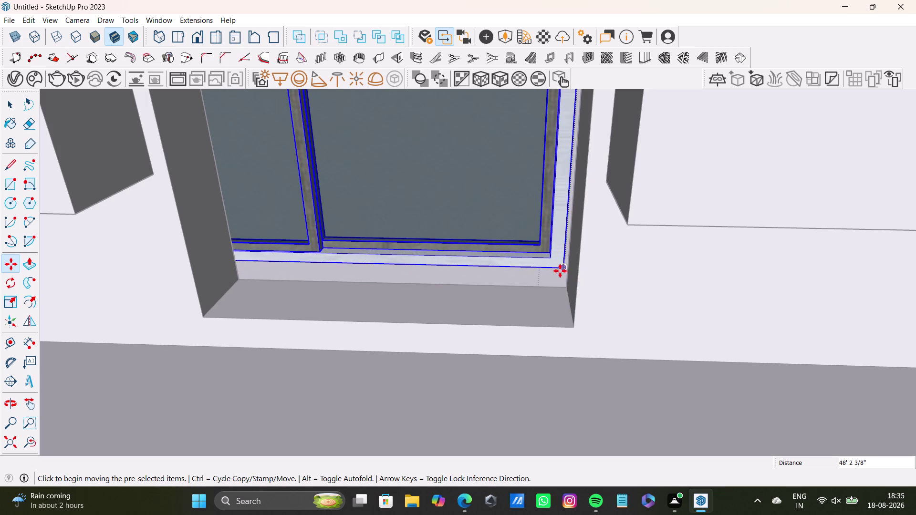
click(562, 270)
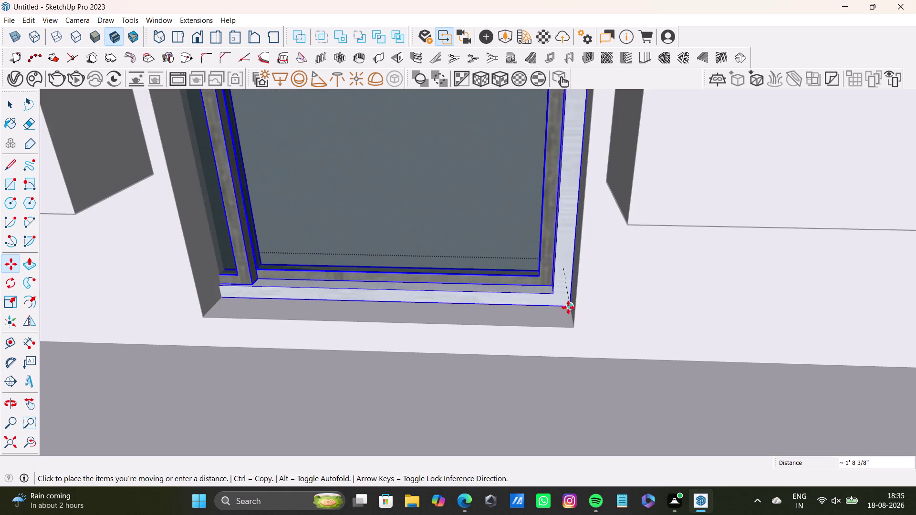
click(570, 322)
scroll(down, 3)
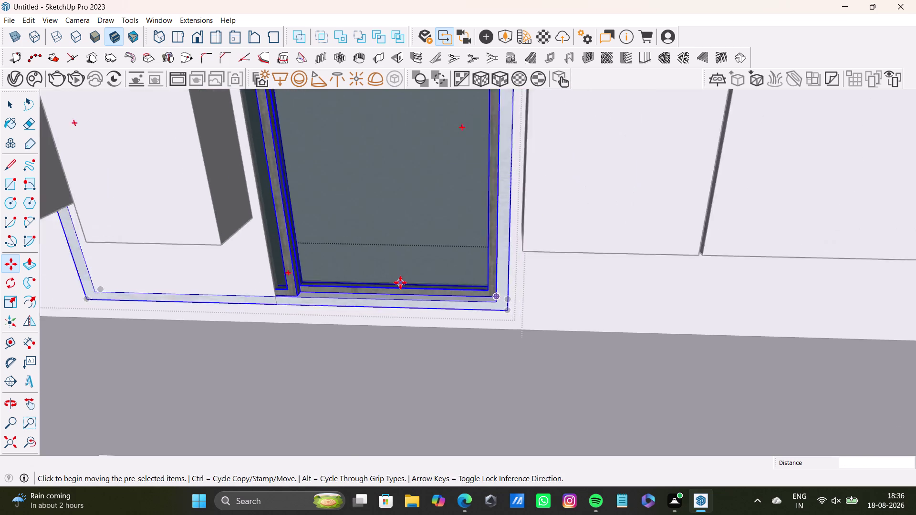
scroll(down, 3)
Scale the window narrower to match the opening's width.
middle_drag(401, 281, 515, 349)
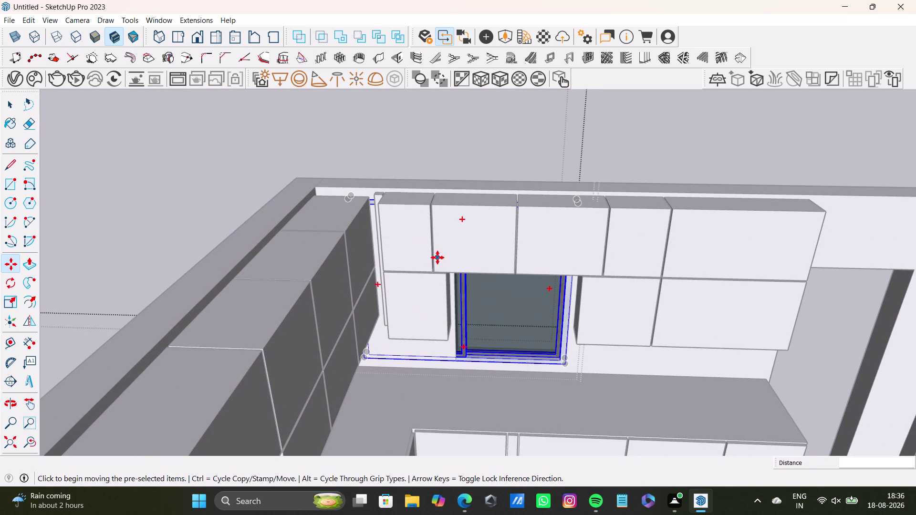
key(s)
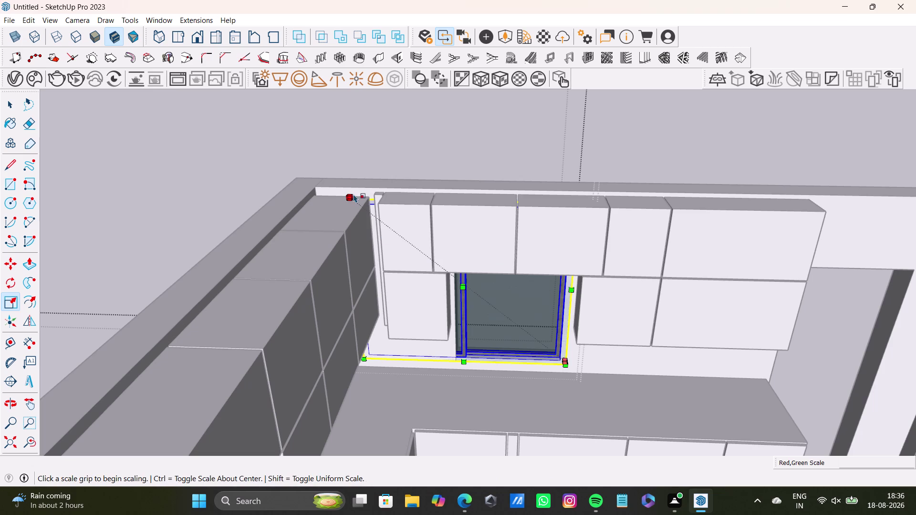
drag(354, 195, 451, 263)
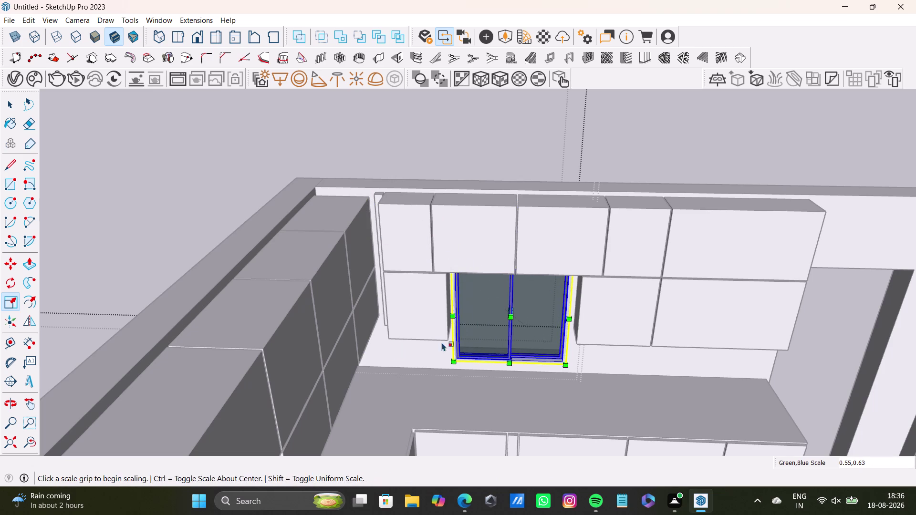
Stretch the window's top up to the wall cabinets' underside.
middle_drag(476, 362, 478, 287)
scroll(up, 3)
middle_drag(525, 325, 515, 282)
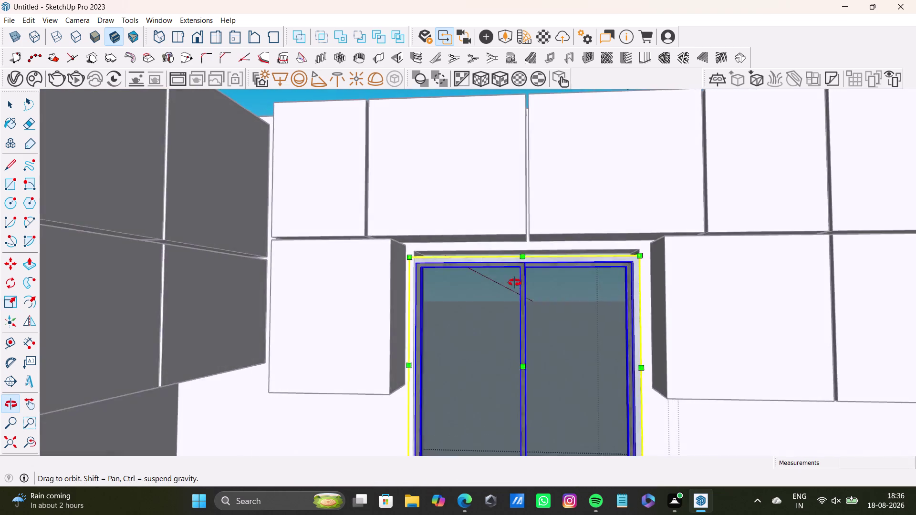
middle_drag(515, 283, 424, 247)
scroll(up, 3)
drag(567, 259, 568, 252)
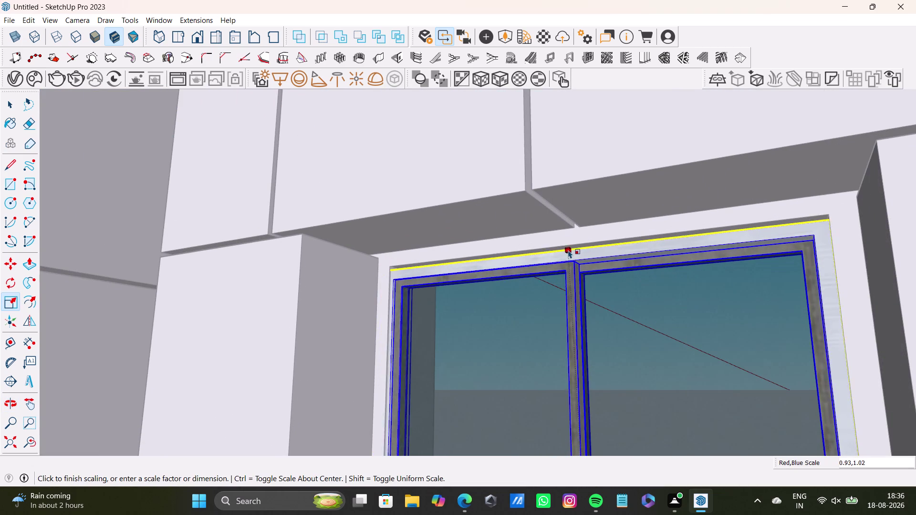
drag(568, 252, 568, 247)
Trim the window's side to the edge of the opening.
scroll(down, 3)
middle_drag(585, 351, 573, 263)
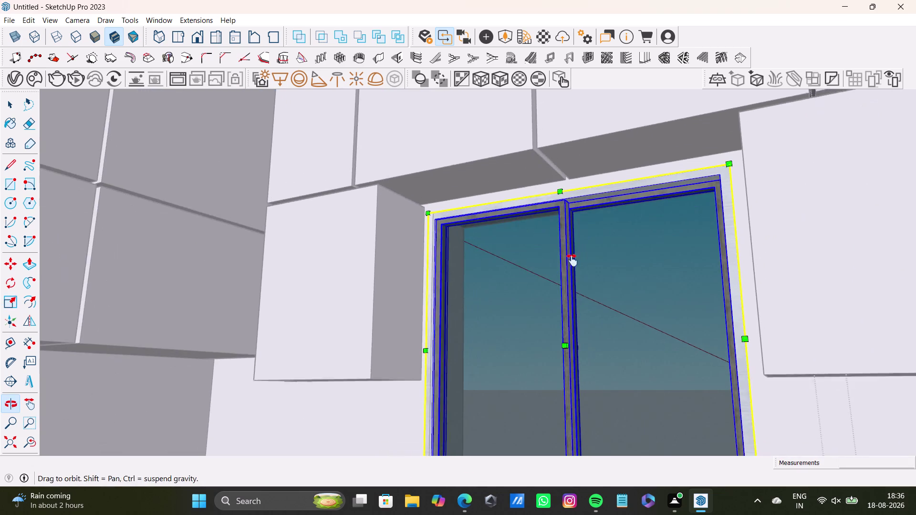
middle_drag(573, 263, 572, 261)
middle_drag(583, 313, 590, 391)
drag(562, 368, 568, 364)
Inspect the window's fit from several angles, then pull back to the whole kitchen.
scroll(down, 3)
middle_drag(568, 364, 575, 286)
middle_drag(575, 287, 622, 357)
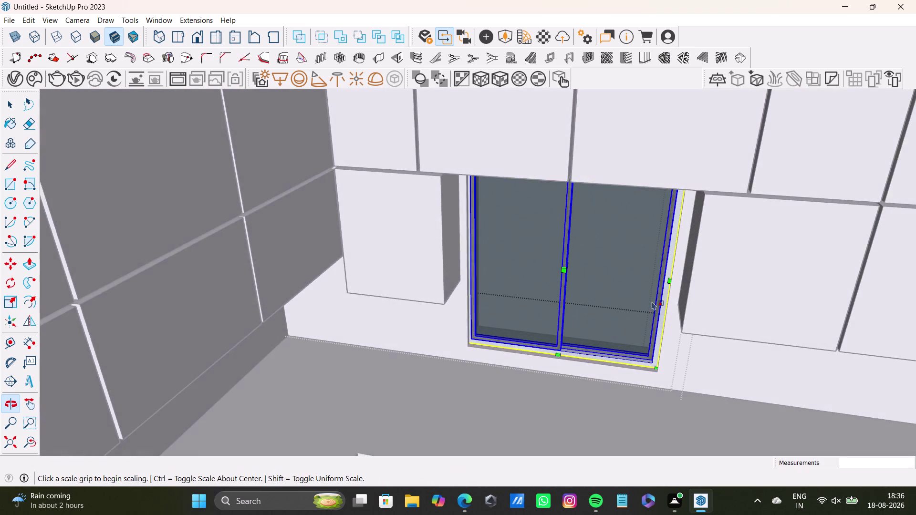
scroll(up, 3)
middle_drag(647, 284, 706, 322)
scroll(down, 3)
scroll(up, 3)
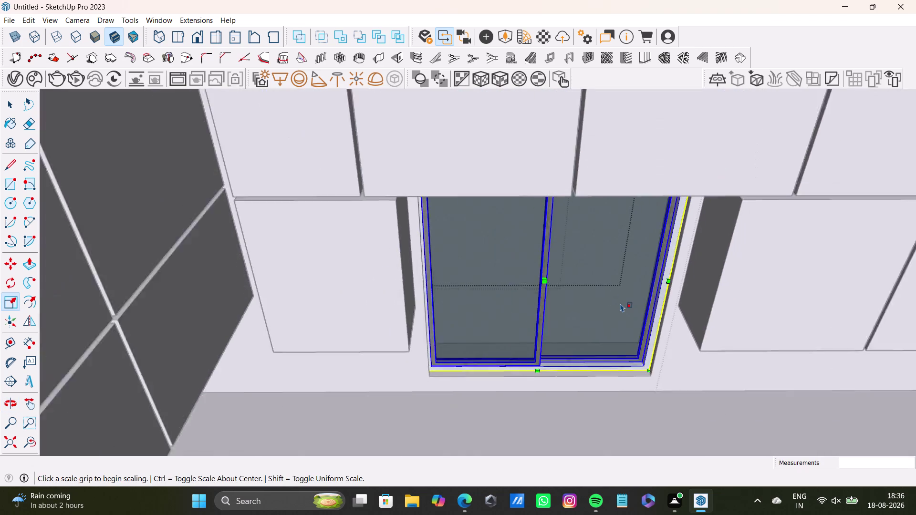
scroll(down, 3)
key(space)
click(550, 204)
scroll(down, 3)
middle_drag(659, 269, 539, 245)
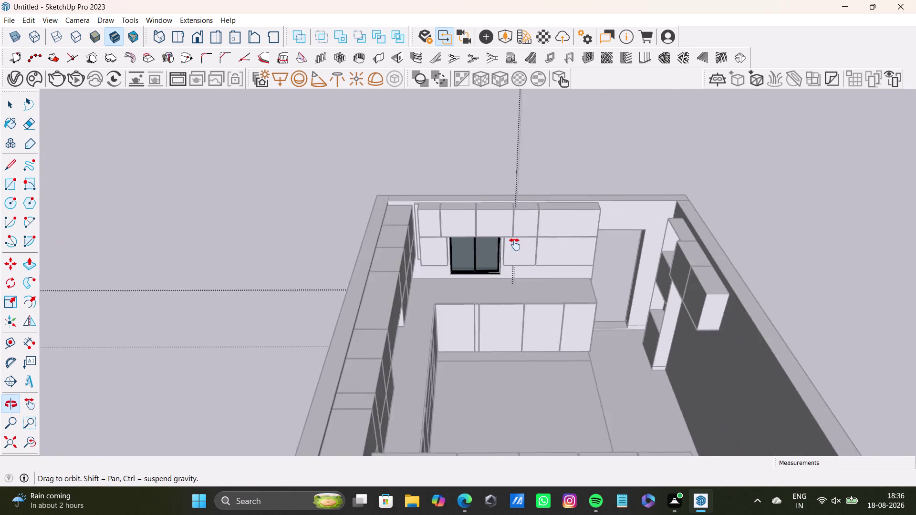
Clear the selection and turn the view toward the stray window models beside the room.
middle_drag(539, 245, 511, 243)
scroll(up, 3)
middle_drag(492, 241, 367, 290)
scroll(down, 3)
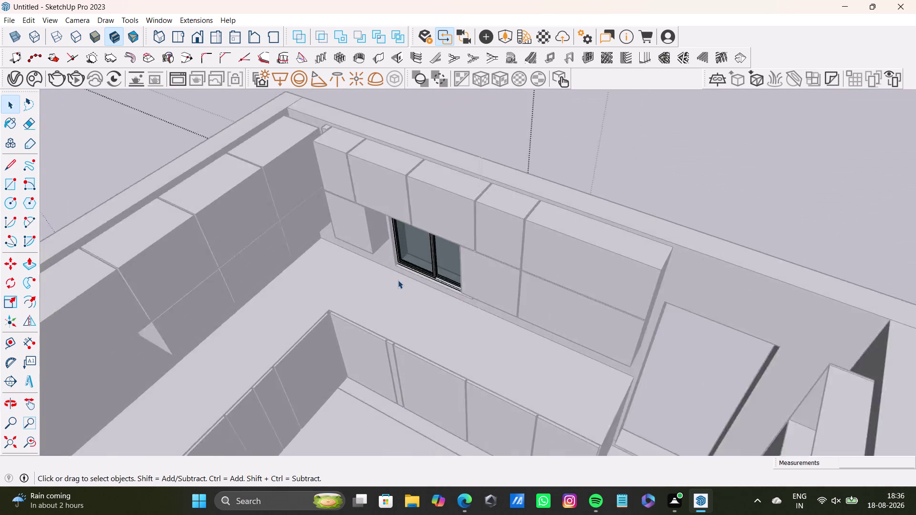
scroll(down, 3)
scroll(up, 3)
middle_drag(402, 280, 621, 299)
scroll(down, 3)
key(space)
click(364, 226)
triple_click(372, 226)
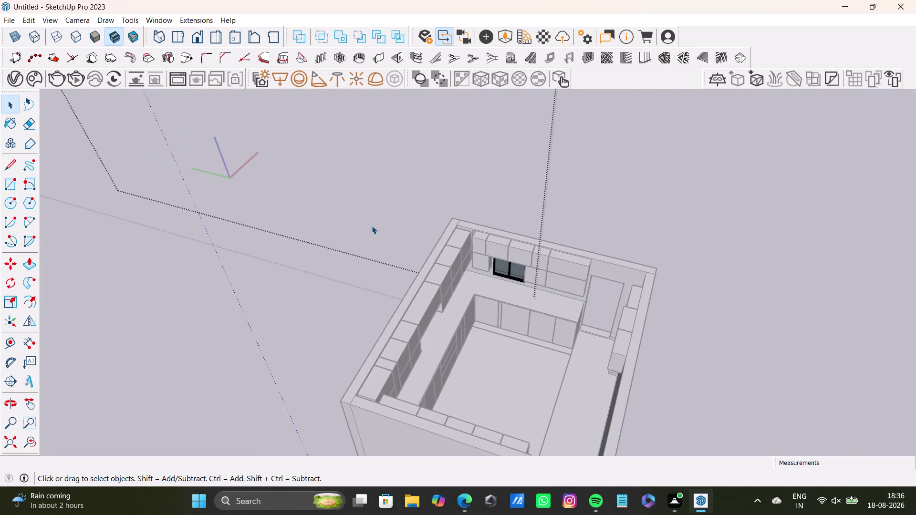
scroll(down, 3)
middle_drag(319, 221, 562, 326)
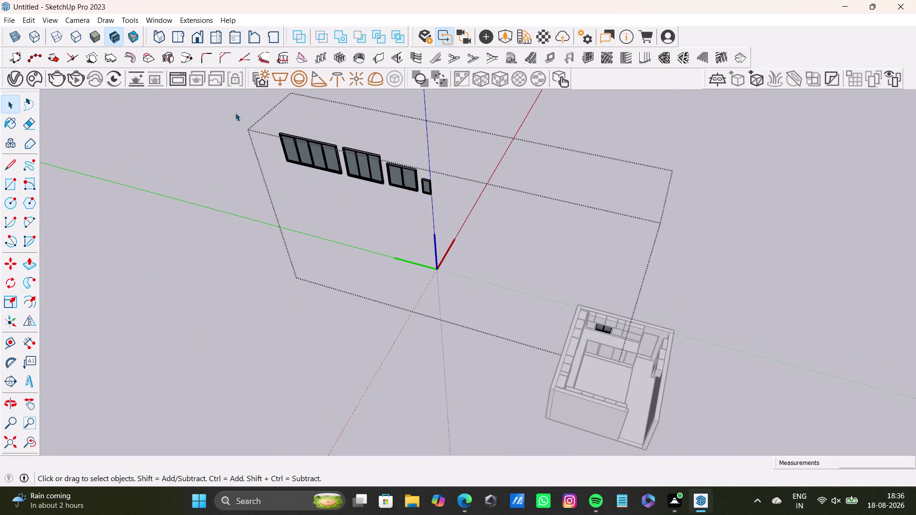
Delete the stray window models, including the remaining black window.
drag(240, 110, 526, 266)
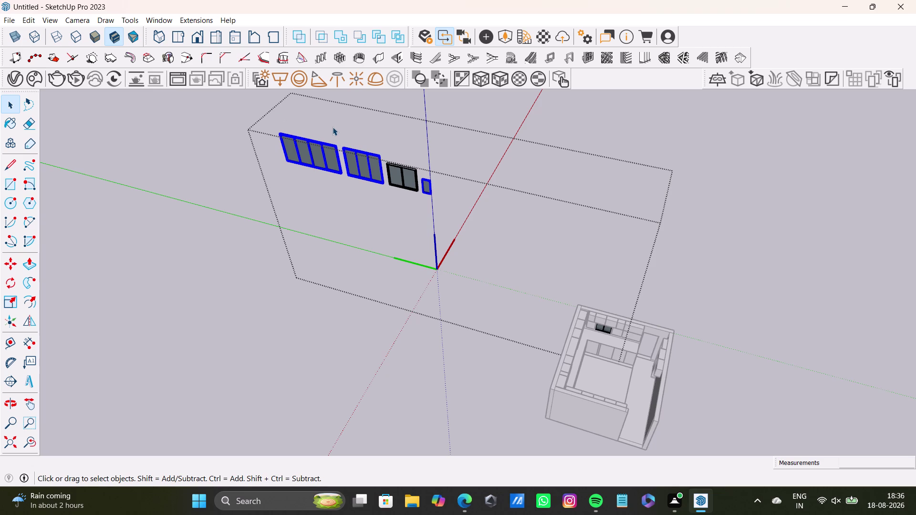
key(Delete)
drag(326, 113, 459, 267)
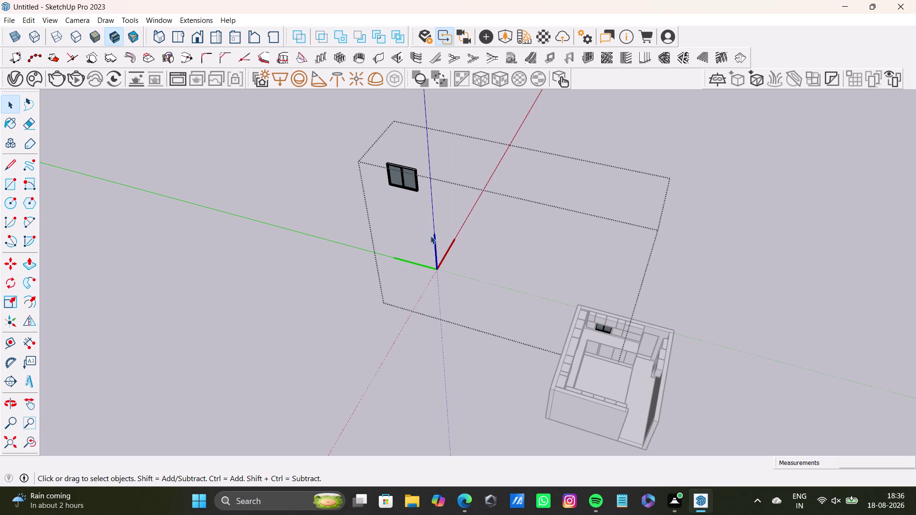
drag(362, 102, 429, 216)
click(417, 182)
click(414, 182)
triple_click(409, 174)
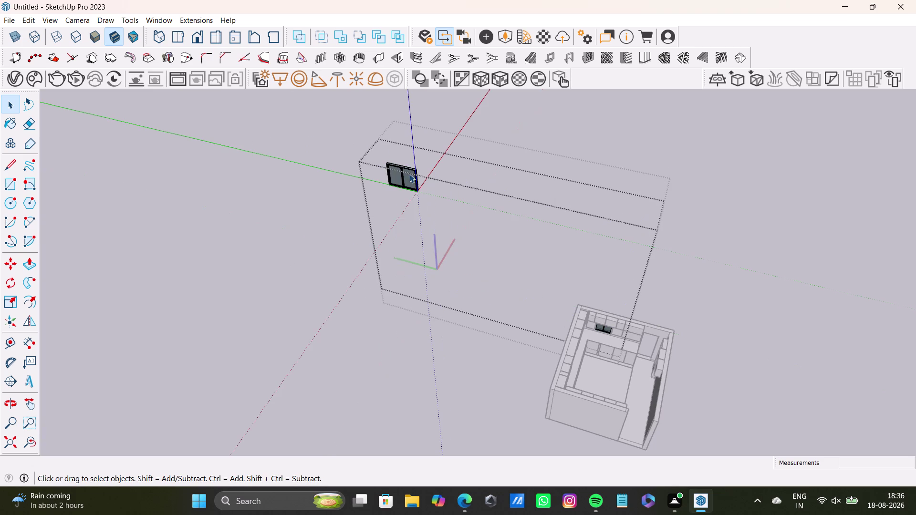
drag(371, 147, 452, 223)
key(Delete)
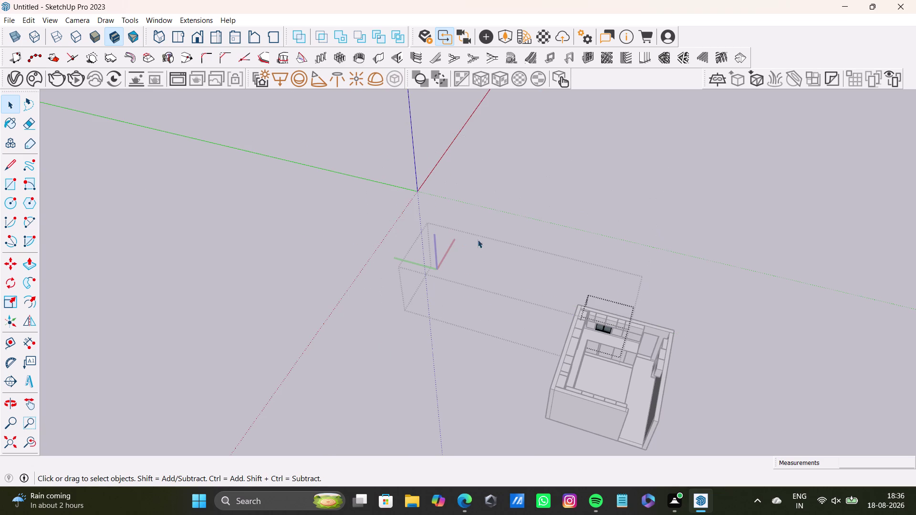
Orbit and zoom back to face the kitchen room.
key(space)
scroll(down, 3)
click(499, 254)
scroll(up, 3)
click(525, 264)
click(612, 219)
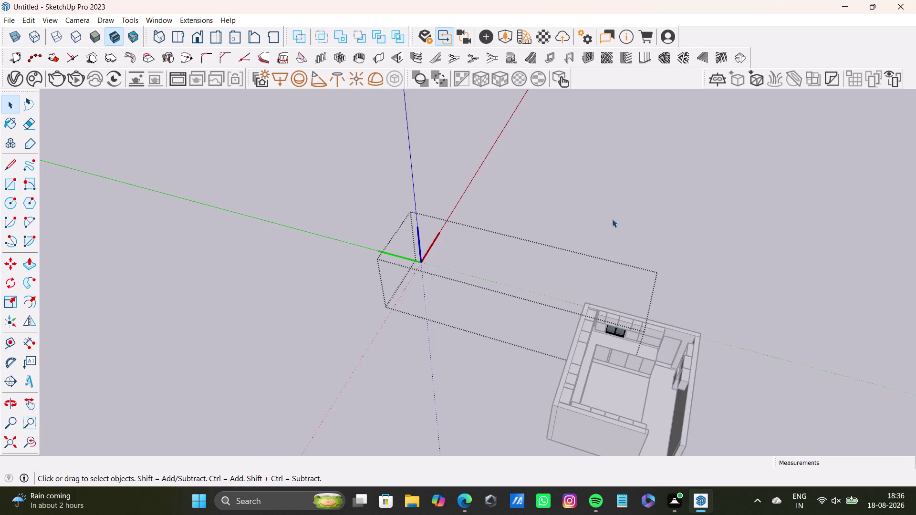
scroll(down, 3)
middle_drag(558, 299, 488, 193)
click(4, 26)
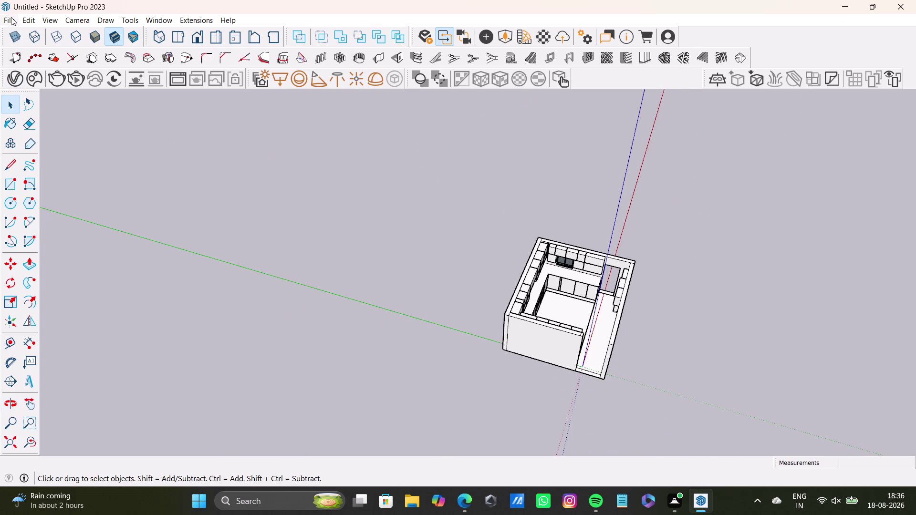
Start File > Import and scroll down through the Downloads folder.
click(11, 17)
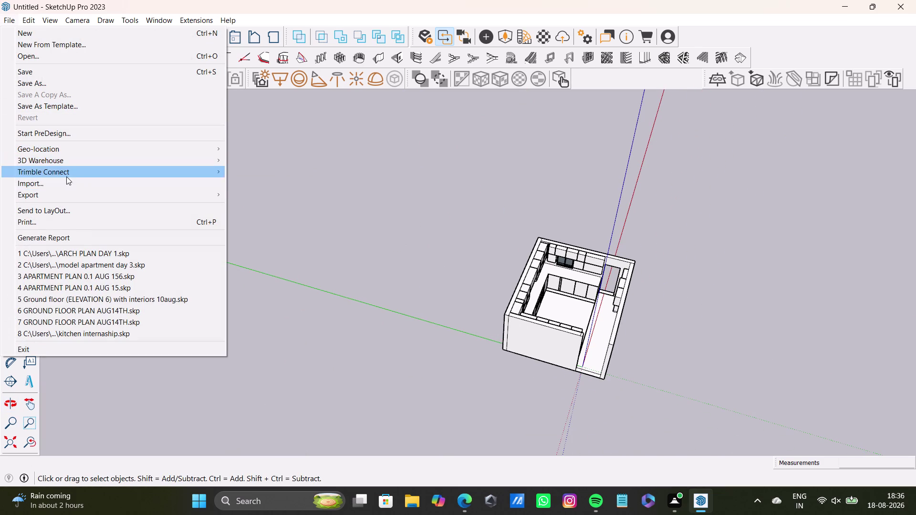
click(67, 183)
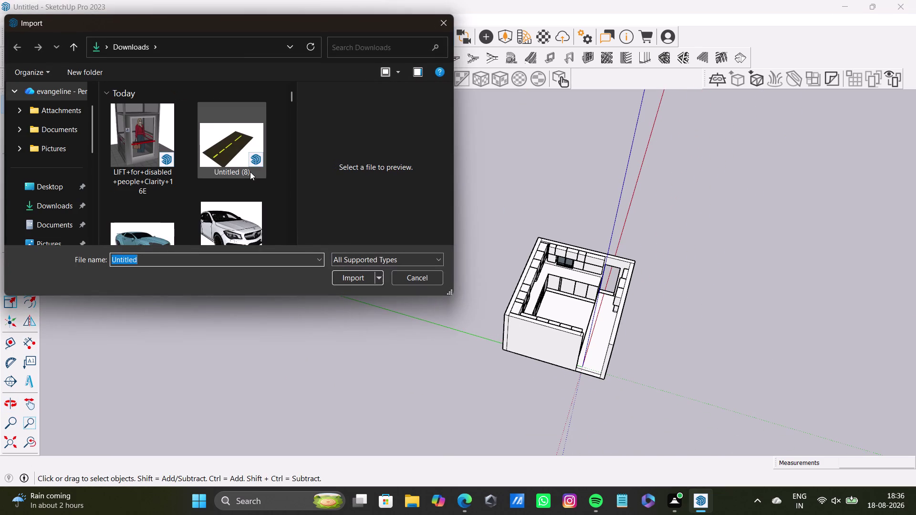
scroll(down, 3)
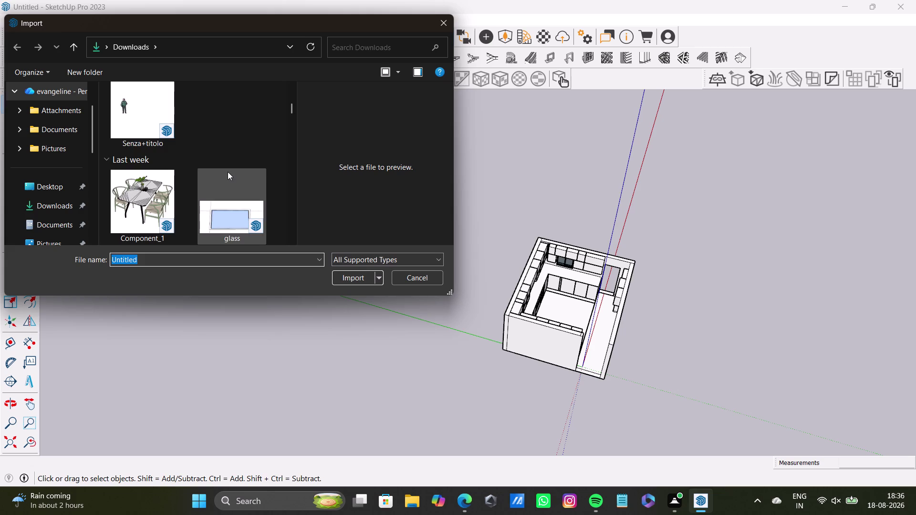
scroll(down, 3)
scroll(down, 3)
scroll(down, 3)
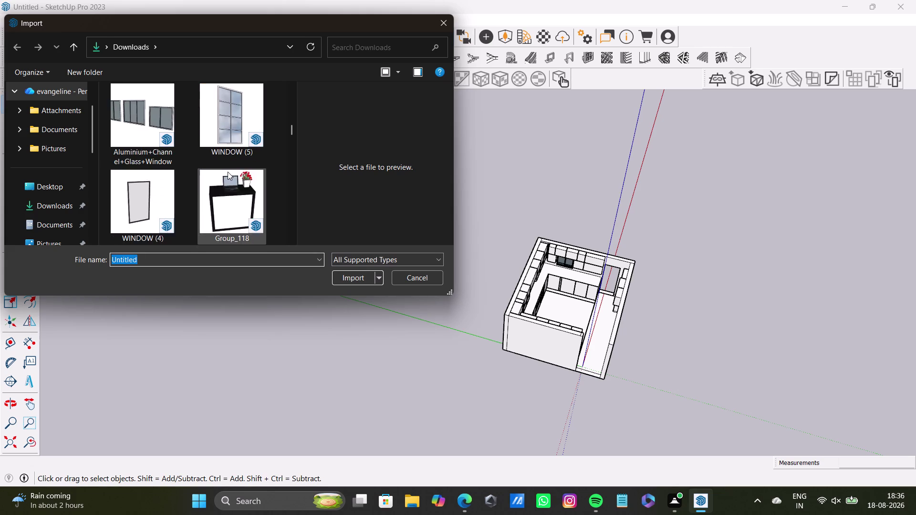
scroll(down, 3)
scroll(down, 3)
scroll(down, 3)
scroll(down, 3)
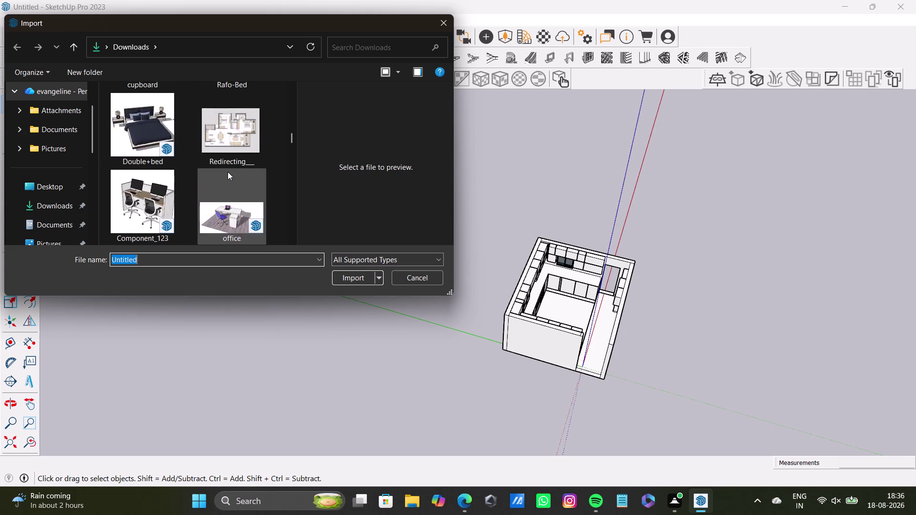
scroll(down, 3)
scroll(down, 3)
scroll(down, 3)
scroll(down, 3)
scroll(down, 3)
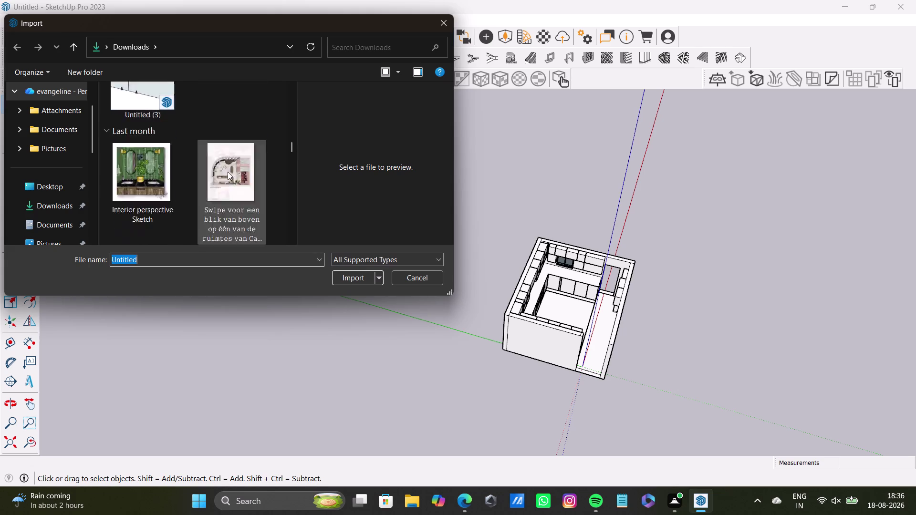
scroll(down, 3)
scroll(down, 3)
scroll(down, 3)
scroll(down, 3)
scroll(down, 3)
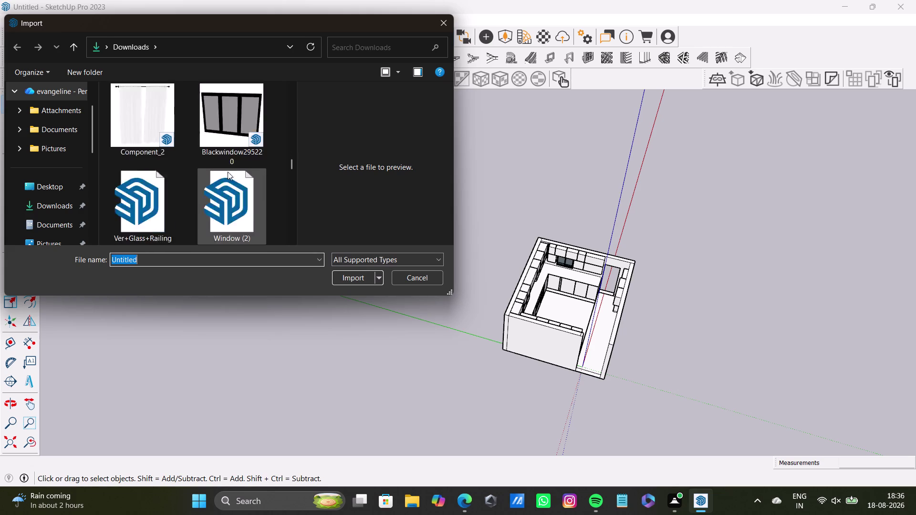
scroll(down, 3)
scroll(down, 3)
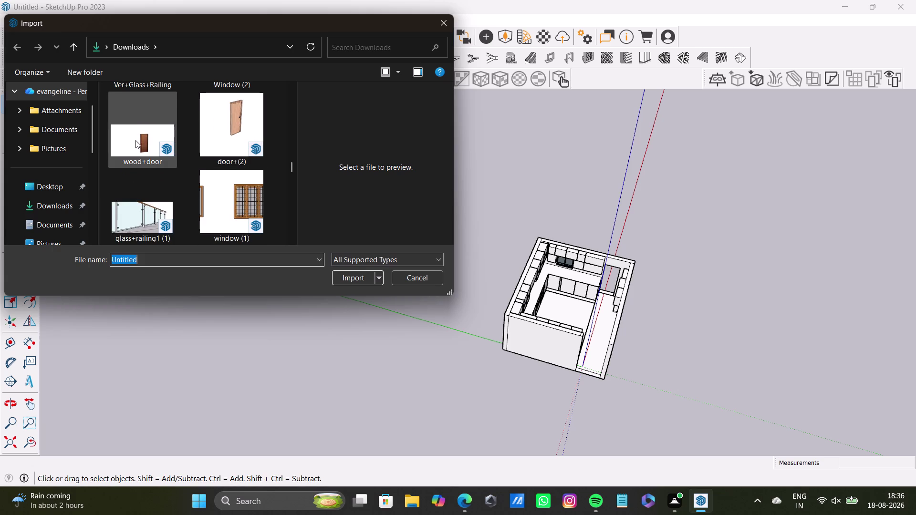
Import the wood+door model from Downloads into the kitchen file.
click(136, 141)
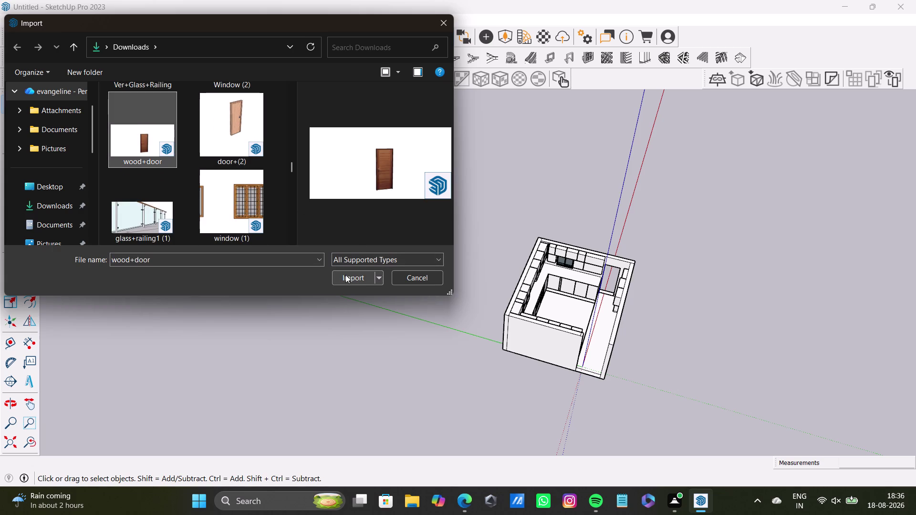
click(228, 140)
click(350, 279)
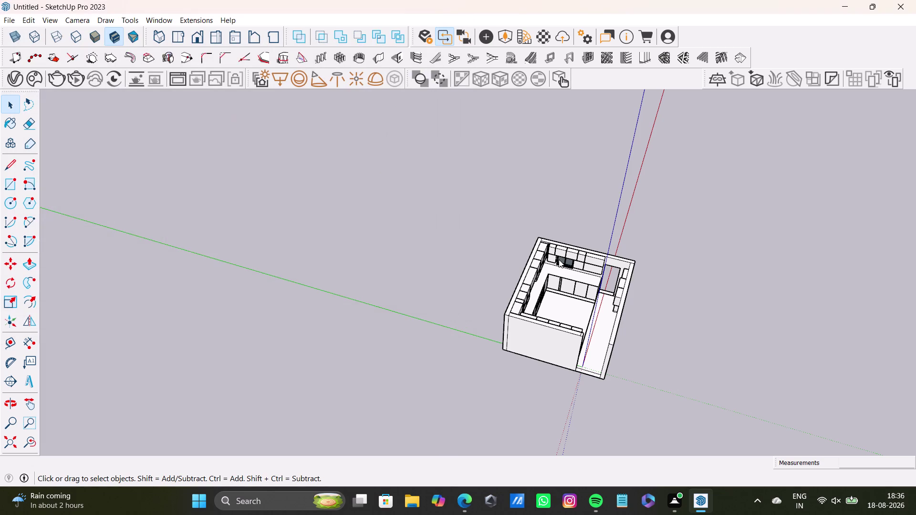
click(676, 248)
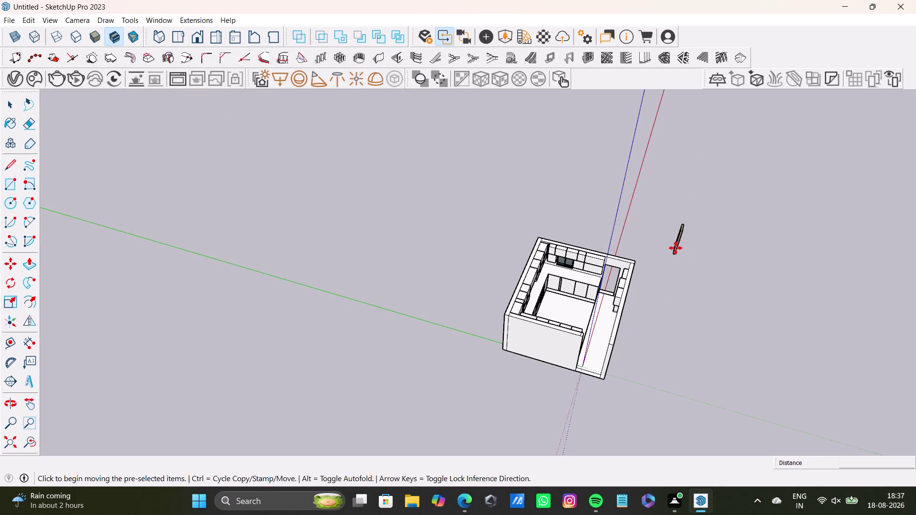
Orbit and pan the view to centre on the imported door.
scroll(up, 3)
middle_drag(665, 264, 841, 258)
scroll(up, 3)
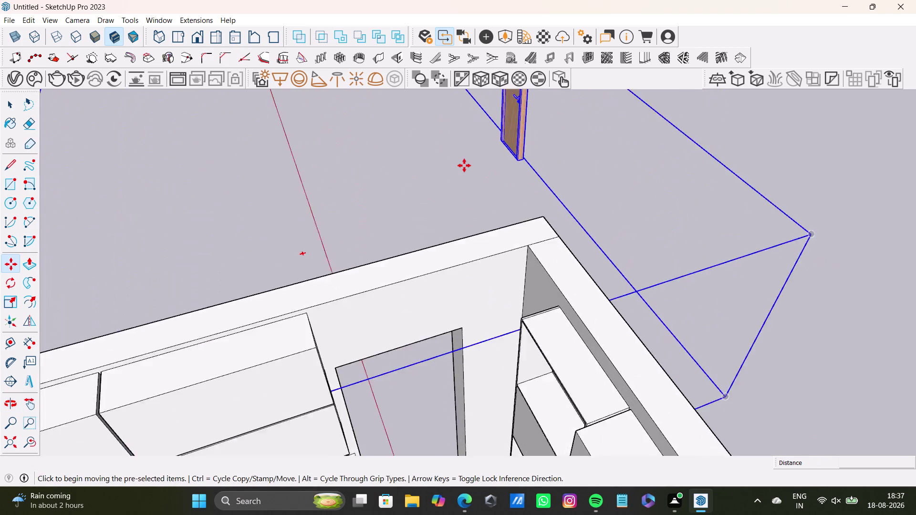
scroll(up, 3)
middle_drag(466, 177, 716, 205)
middle_drag(539, 160, 895, 296)
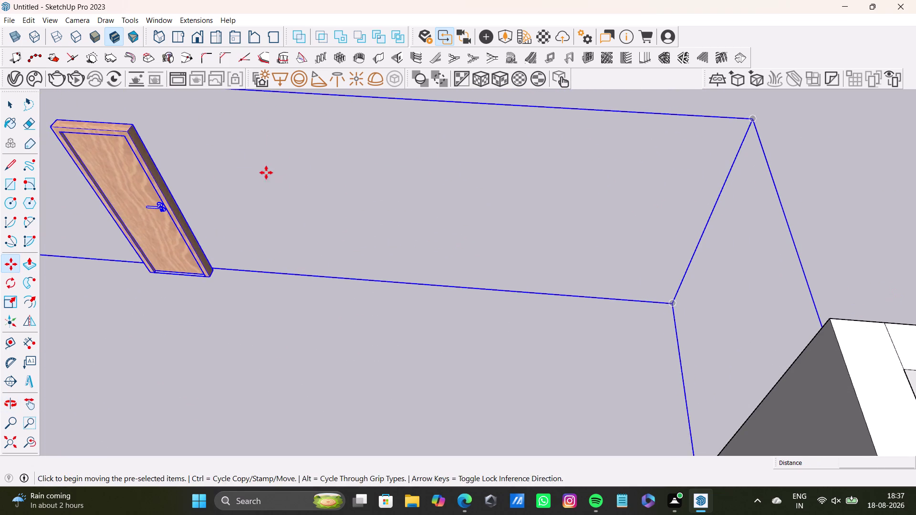
middle_drag(278, 169, 623, 193)
scroll(up, 3)
middle_drag(652, 213, 310, 179)
Rotate the door 90 degrees about its base so it stands upright.
key(q)
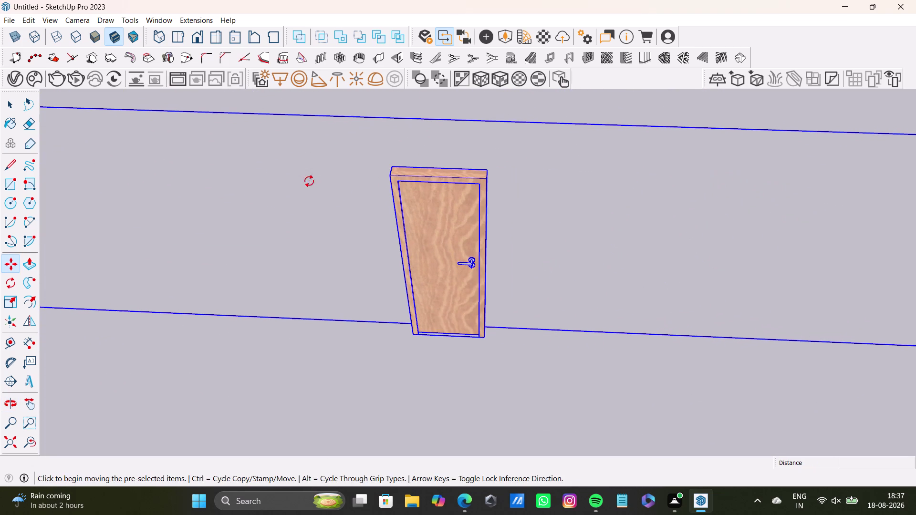
scroll(up, 3)
key(Up)
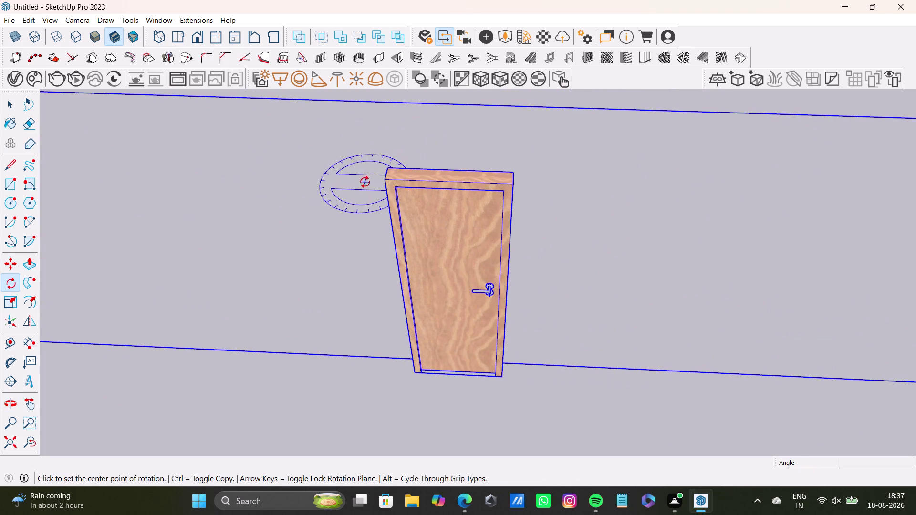
scroll(up, 3)
click(393, 177)
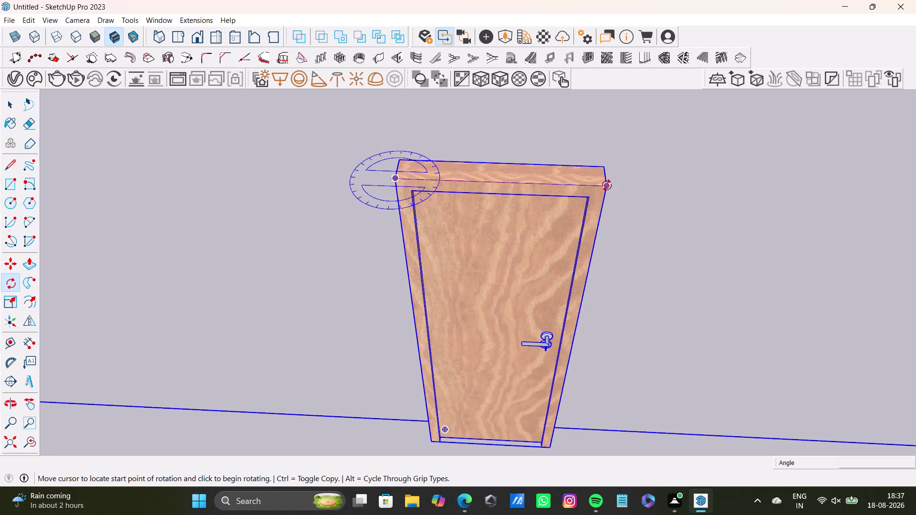
click(607, 186)
click(412, 128)
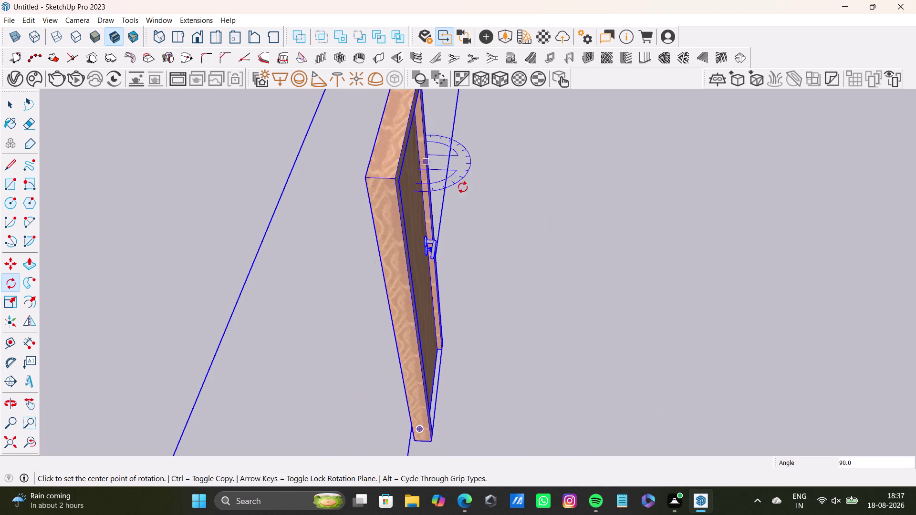
scroll(down, 3)
Clear the selection and orbit to check the upright door beside the kitchen.
key(space)
click(546, 249)
scroll(down, 3)
middle_drag(619, 265, 606, 280)
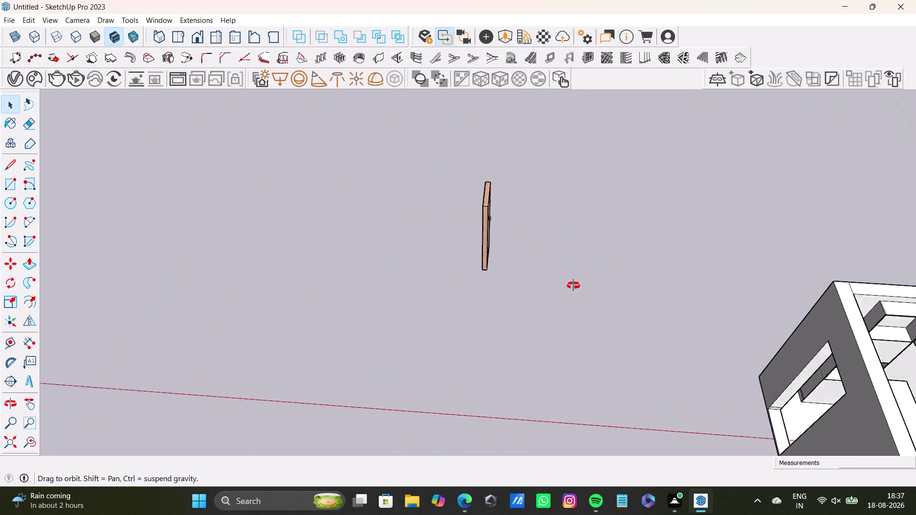
middle_drag(606, 279, 262, 235)
scroll(up, 3)
middle_drag(562, 284, 517, 158)
scroll(up, 3)
scroll(down, 3)
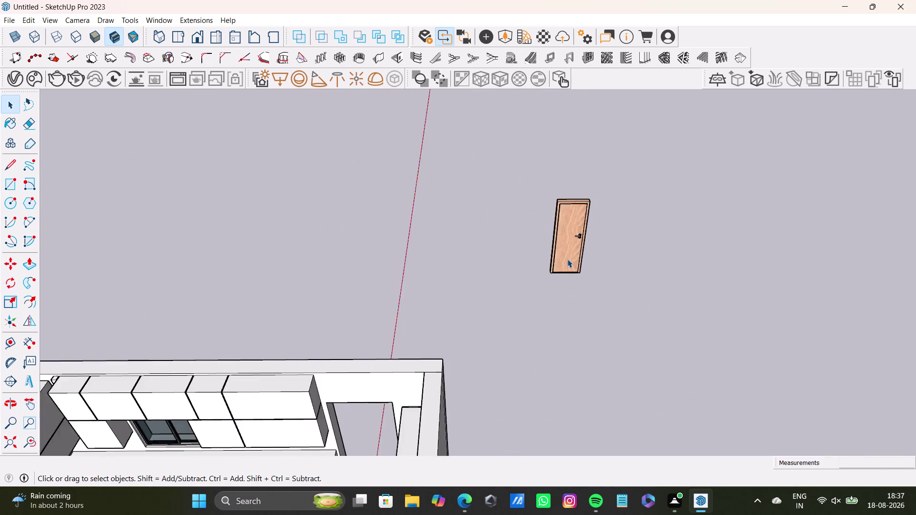
scroll(down, 3)
middle_drag(573, 260, 501, 246)
Select the whole wooden door model.
drag(463, 186, 587, 319)
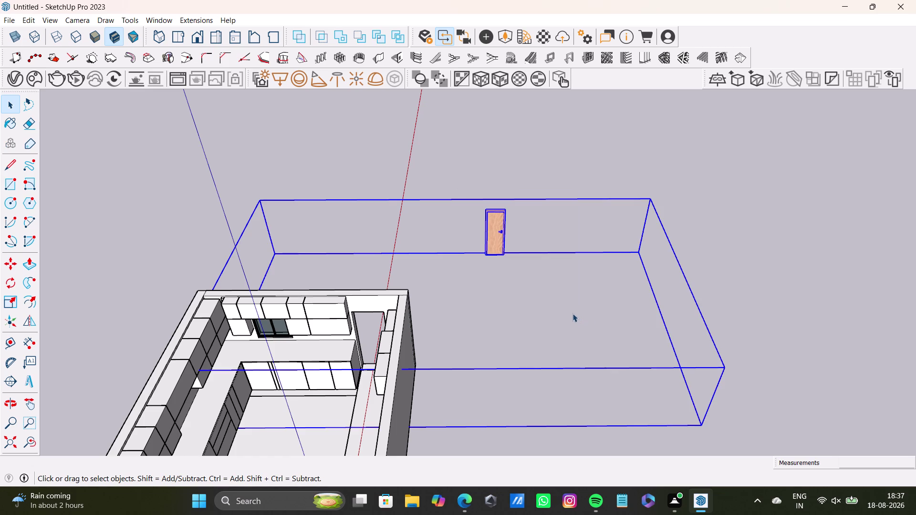
click(532, 261)
drag(473, 191, 517, 279)
click(520, 249)
double_click(500, 234)
click(498, 240)
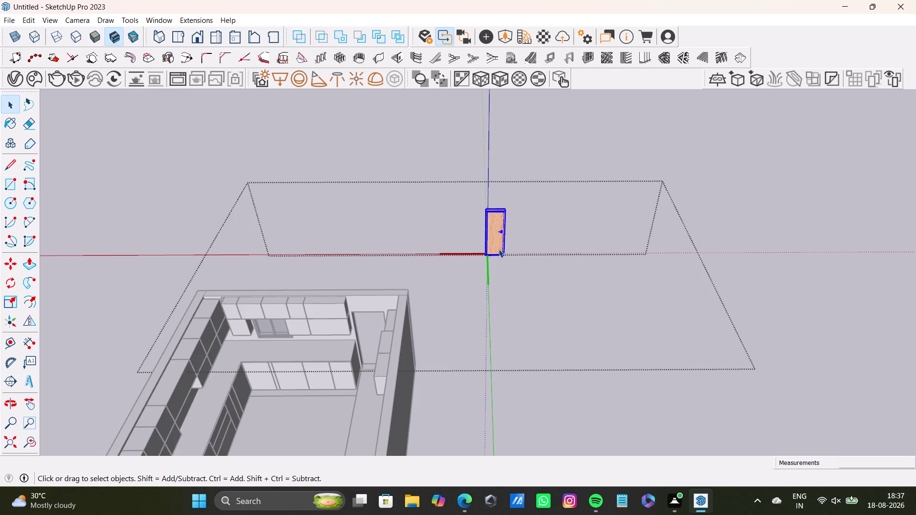
Move the door by its bottom corner into the back-wall doorway opening.
key(m)
click(507, 257)
scroll(up, 3)
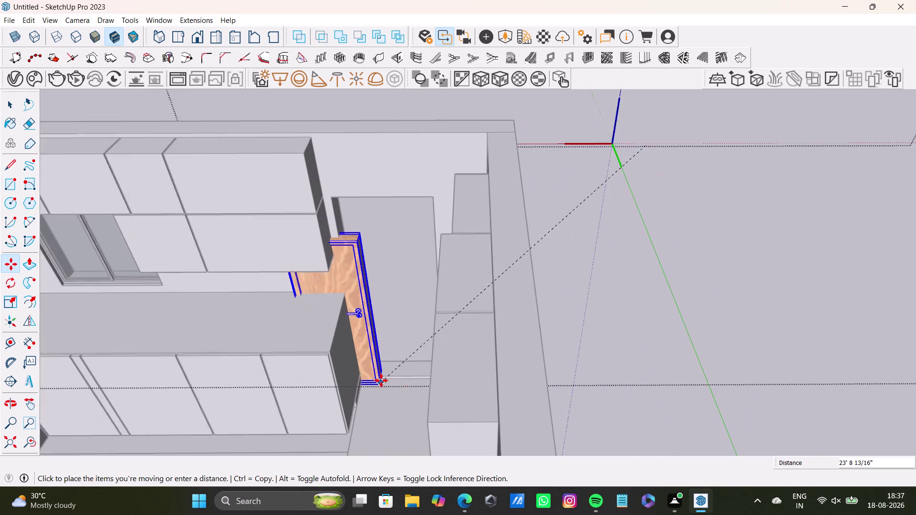
scroll(up, 3)
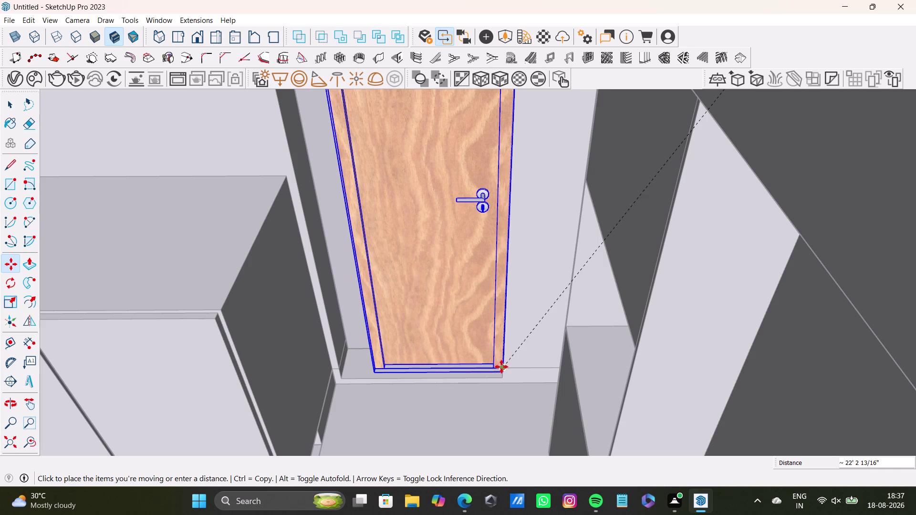
click(502, 367)
scroll(down, 3)
middle_drag(428, 314, 492, 366)
scroll(up, 3)
middle_drag(463, 264, 518, 253)
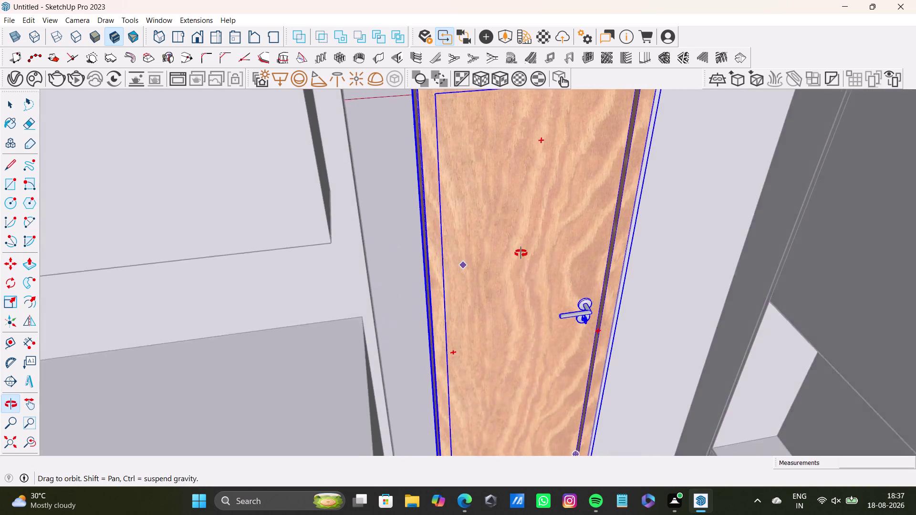
middle_drag(518, 253, 557, 257)
Scale the door's sides to narrow it to the doorway width.
key(s)
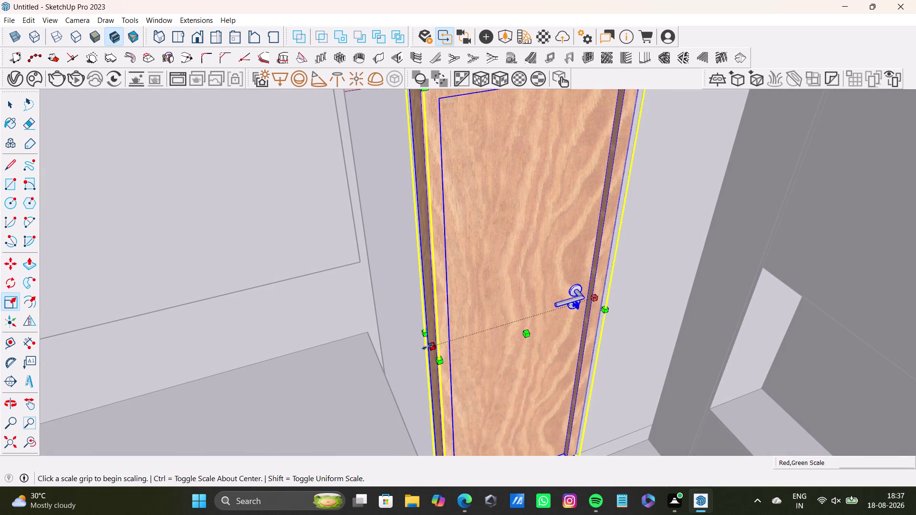
drag(428, 347, 383, 344)
scroll(down, 3)
middle_drag(477, 267, 455, 388)
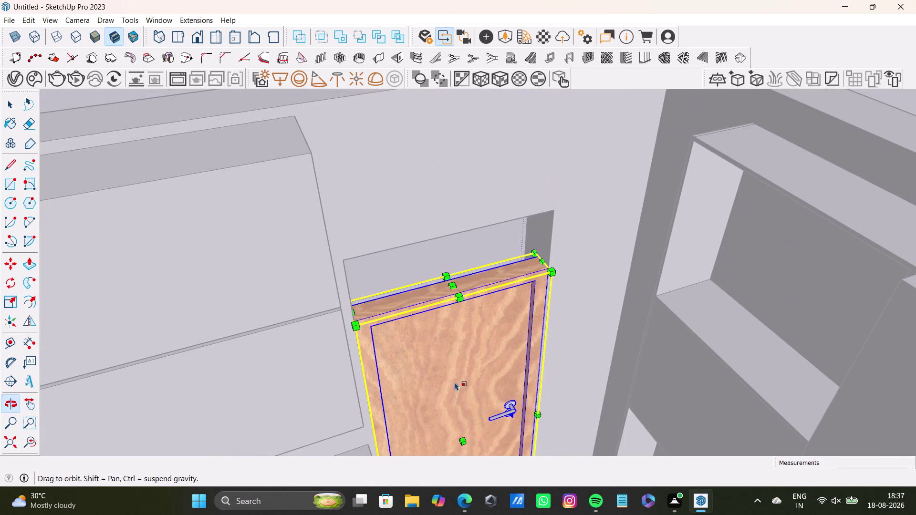
drag(451, 283, 441, 237)
scroll(down, 3)
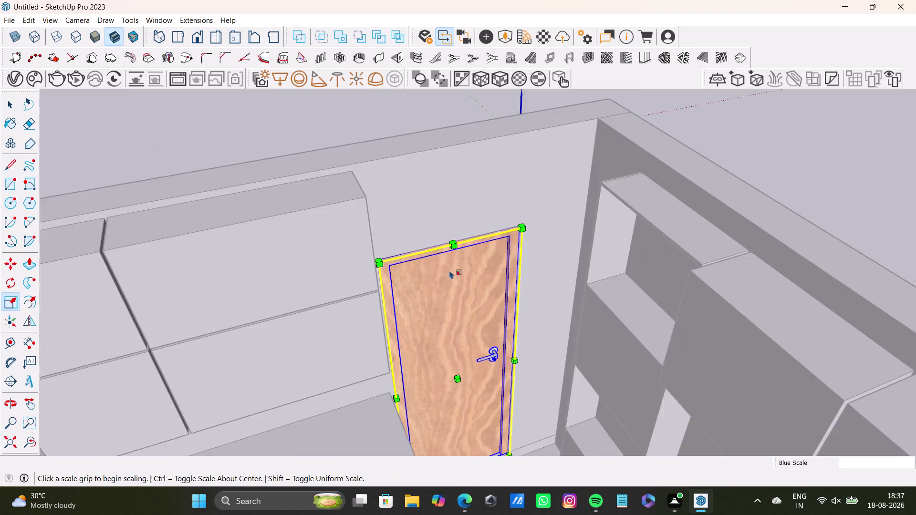
scroll(down, 3)
middle_drag(467, 323, 451, 264)
drag(440, 290, 437, 286)
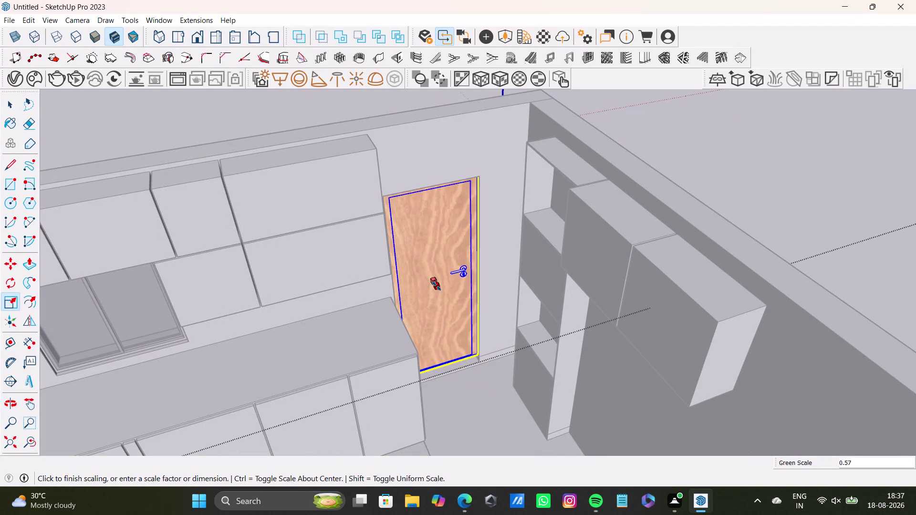
drag(436, 287, 436, 285)
scroll(up, 3)
middle_drag(455, 320, 432, 268)
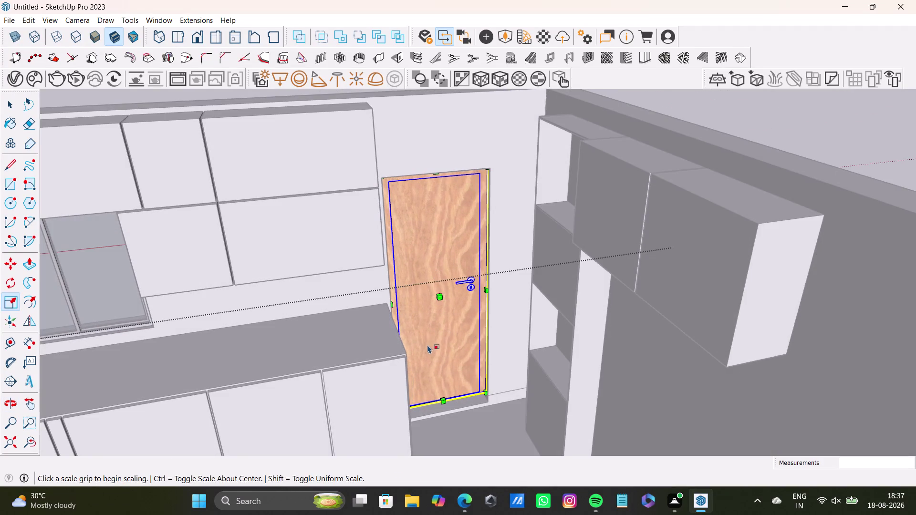
middle_drag(431, 348, 410, 262)
scroll(up, 3)
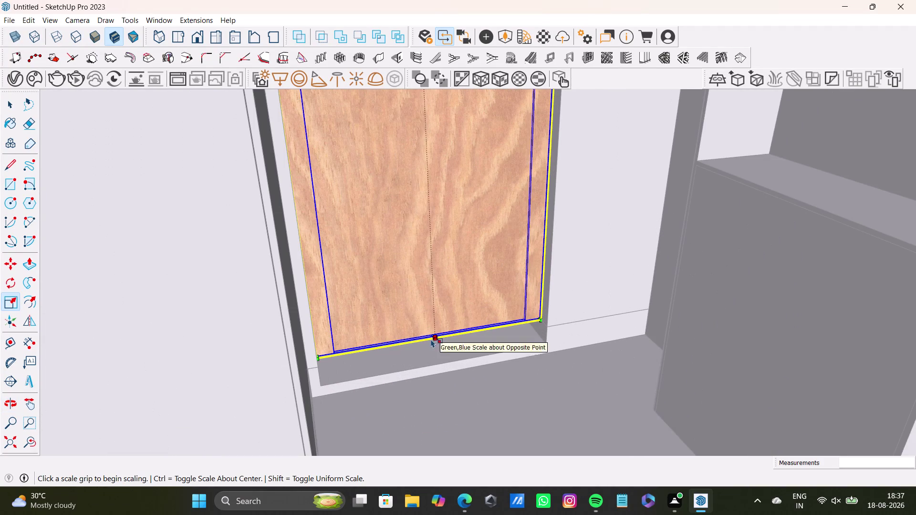
Stretch the door's bottom edge down to the floor.
click(430, 339)
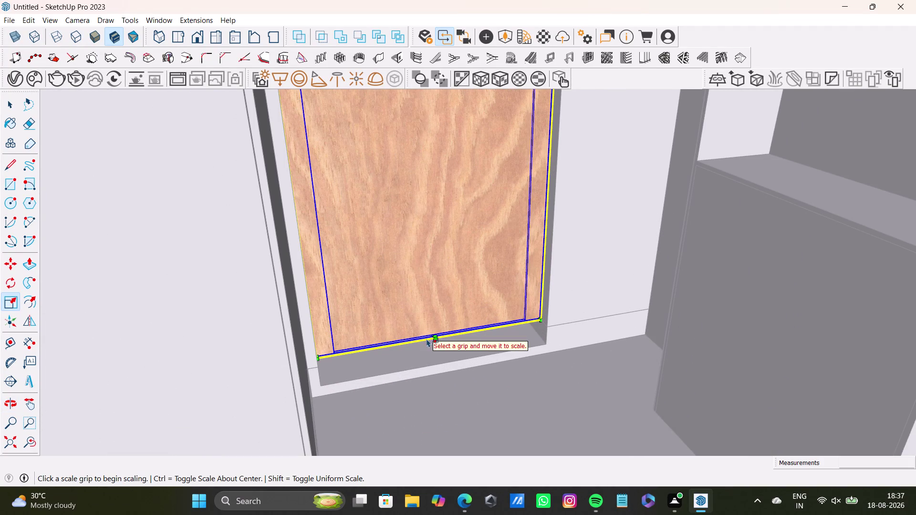
scroll(up, 3)
middle_drag(436, 325, 422, 232)
scroll(up, 3)
middle_drag(432, 346, 435, 311)
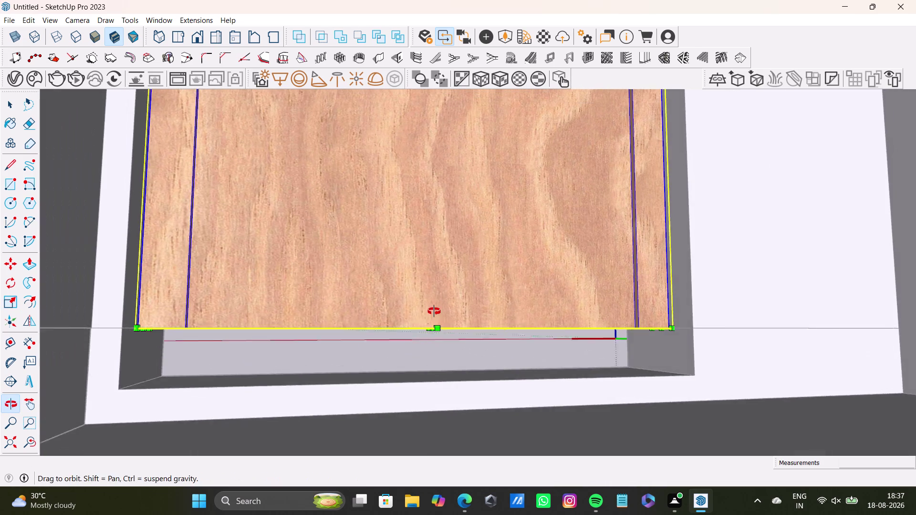
middle_drag(434, 311, 428, 288)
drag(430, 331, 426, 369)
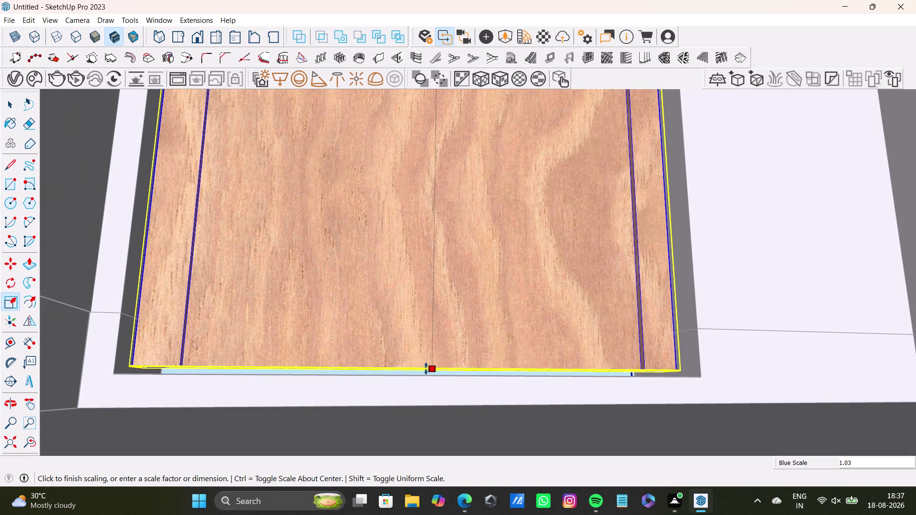
drag(426, 368, 426, 375)
scroll(down, 3)
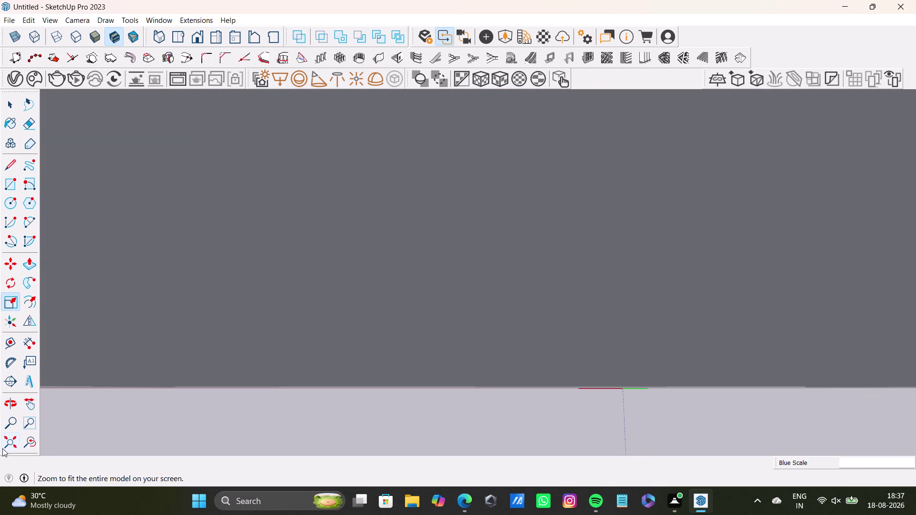
Zoom extents, deselect the door, and orbit to a front view of the kitchen.
click(13, 440)
middle_drag(491, 253, 476, 471)
scroll(up, 3)
scroll(down, 3)
key(space)
click(692, 205)
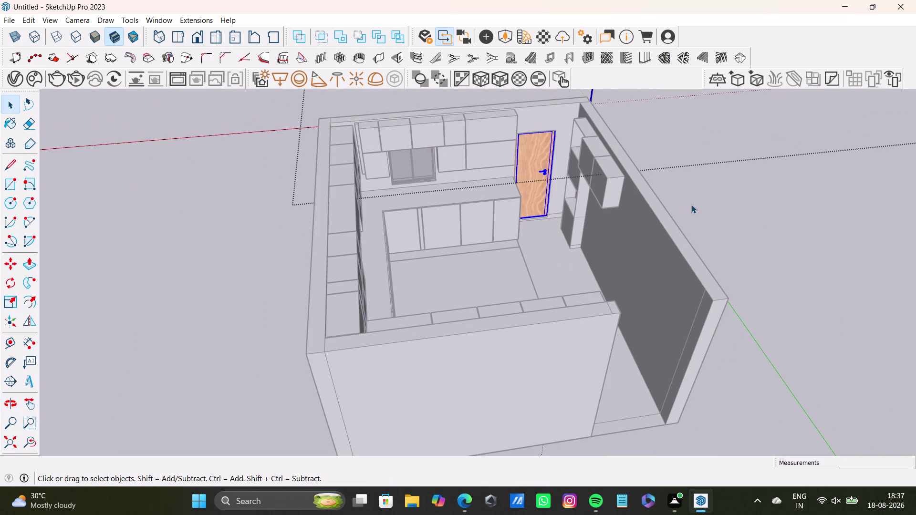
scroll(up, 3)
middle_drag(577, 237, 565, 367)
scroll(up, 3)
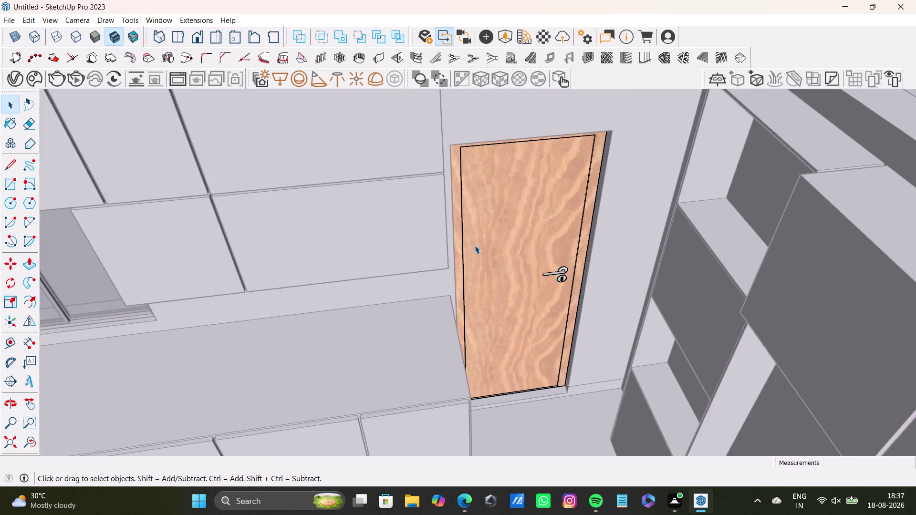
scroll(down, 3)
middle_drag(528, 256, 343, 284)
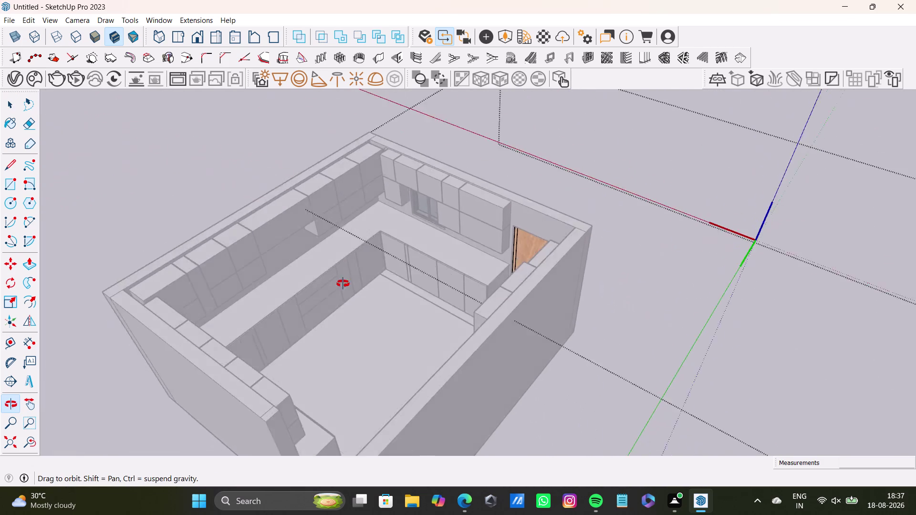
middle_drag(343, 284, 513, 163)
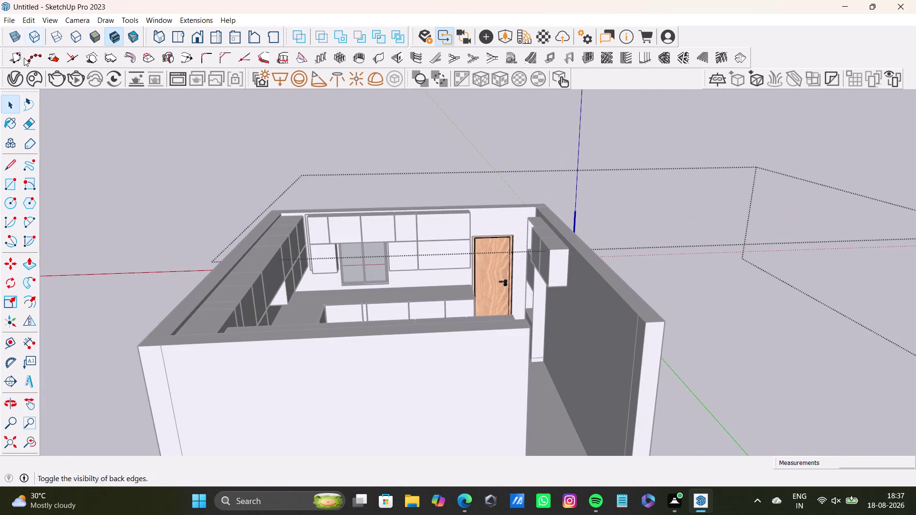
click(16, 83)
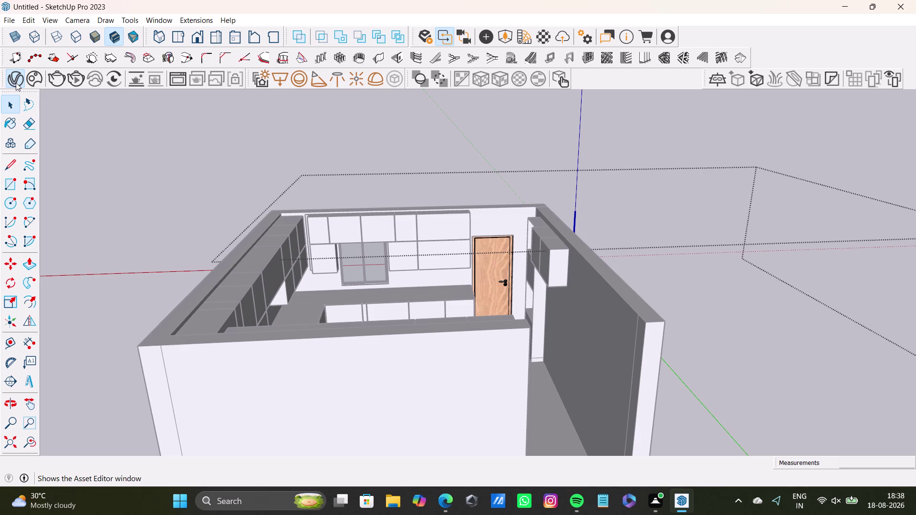
Open the V-Ray Asset Editor from the V-Ray toolbar, then the Chaos Cosmos library.
click(894, 425)
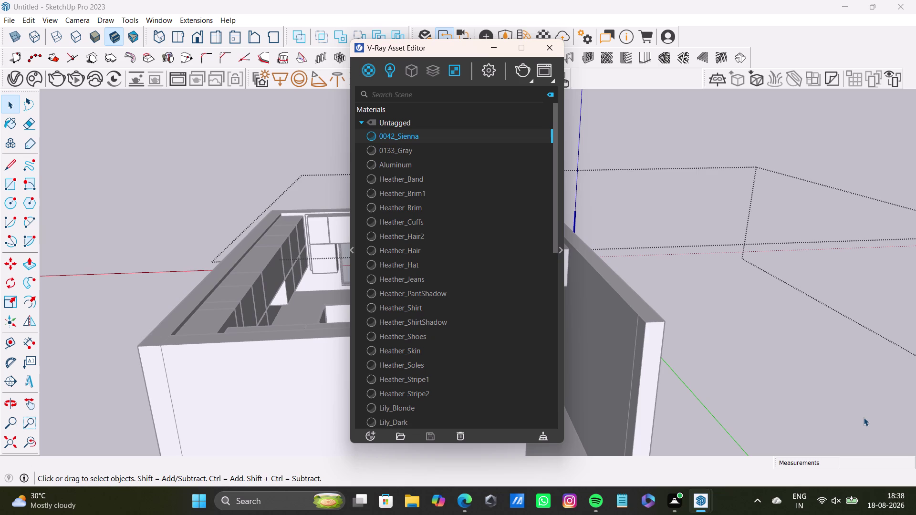
click(31, 74)
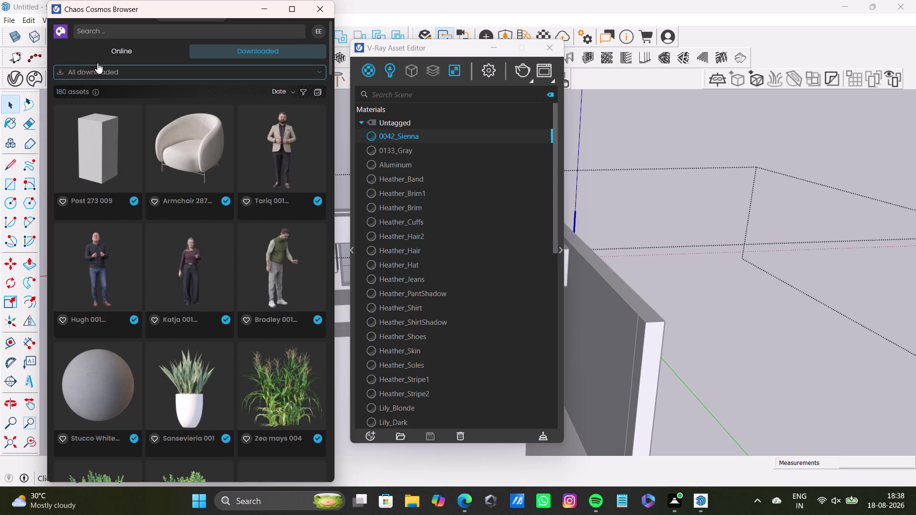
Search Cosmos online assets for 'sliding' and pick the Sliding Door 243 077 suggestion.
click(127, 53)
click(128, 32)
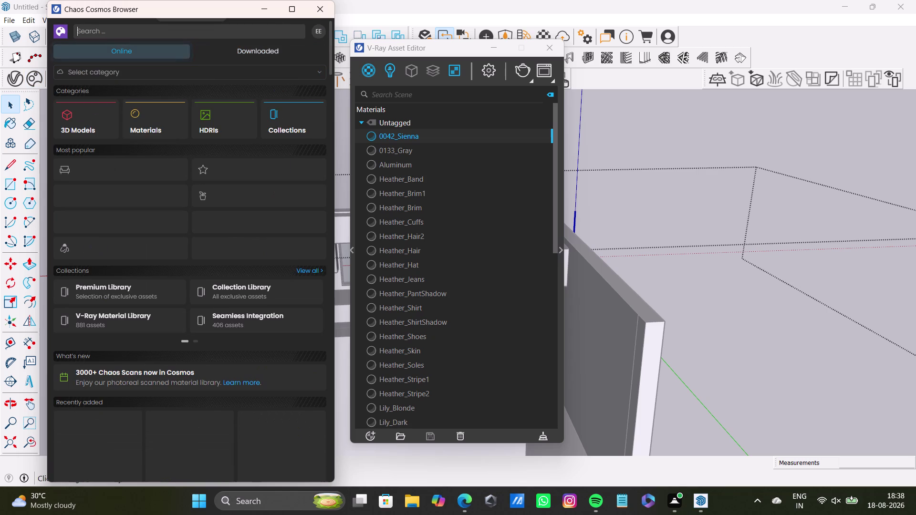
text(slidi)
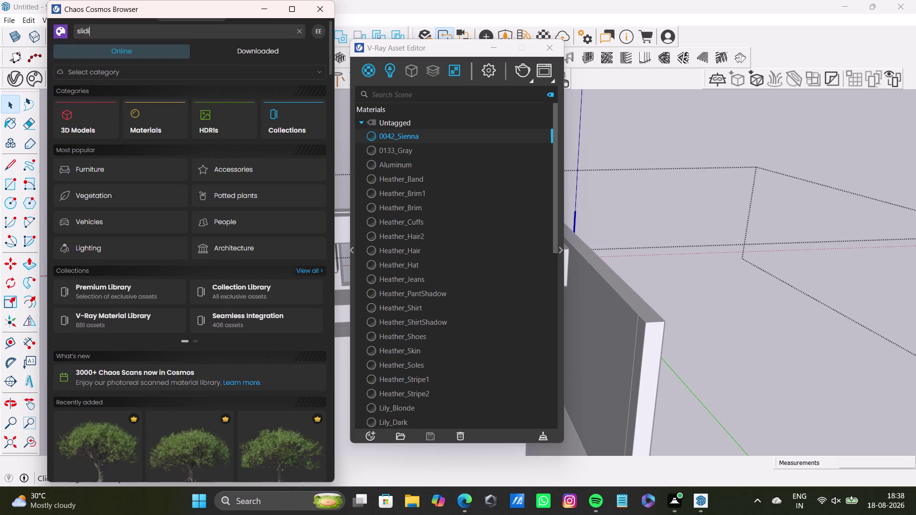
text(ng)
key(space)
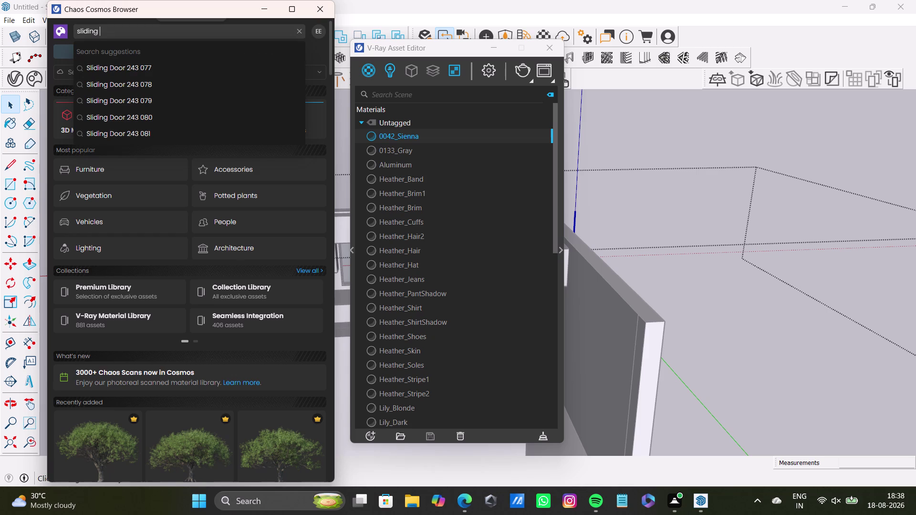
click(143, 67)
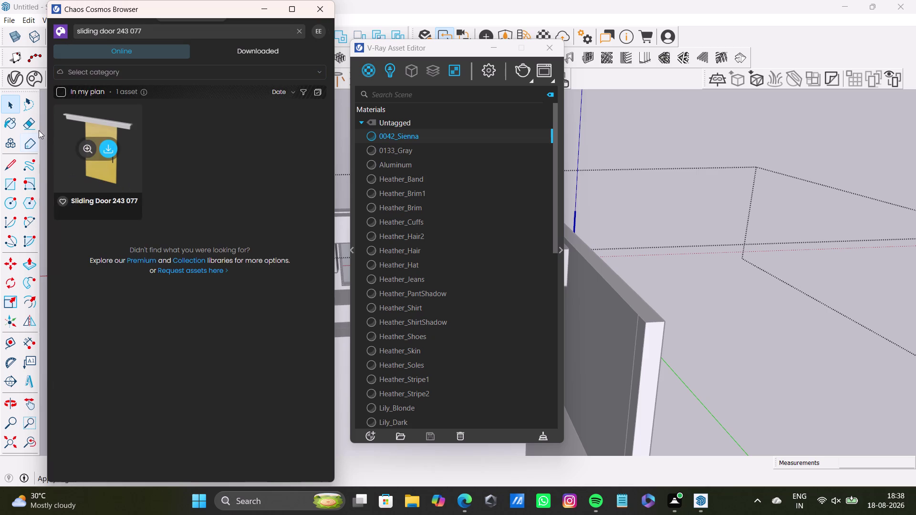
scroll(down, 3)
click(154, 30)
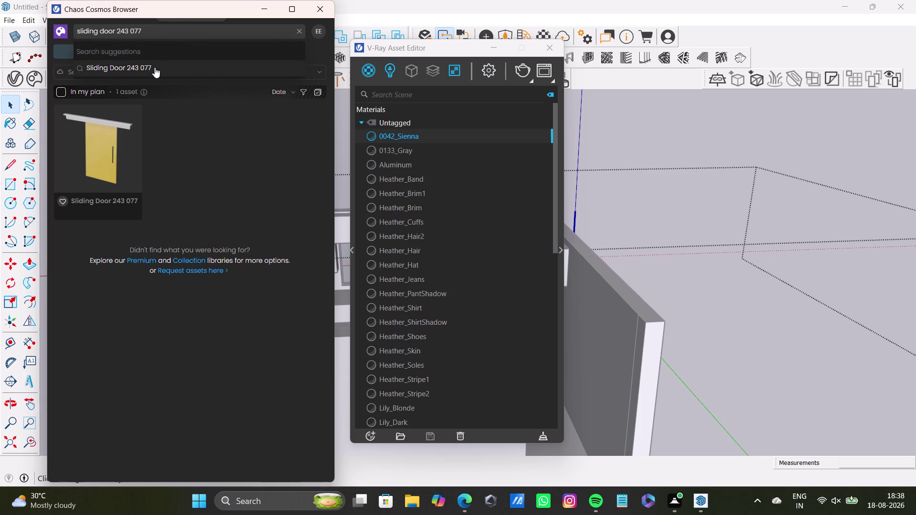
Remove the model number from the search to list all sliding doors.
click(154, 67)
click(160, 33)
key(BackSpace)
key(BackSpace)
key(BackSpace)
key(BackSpace)
key(BackSpace)
key(BackSpace)
key(BackSpace)
key(Return)
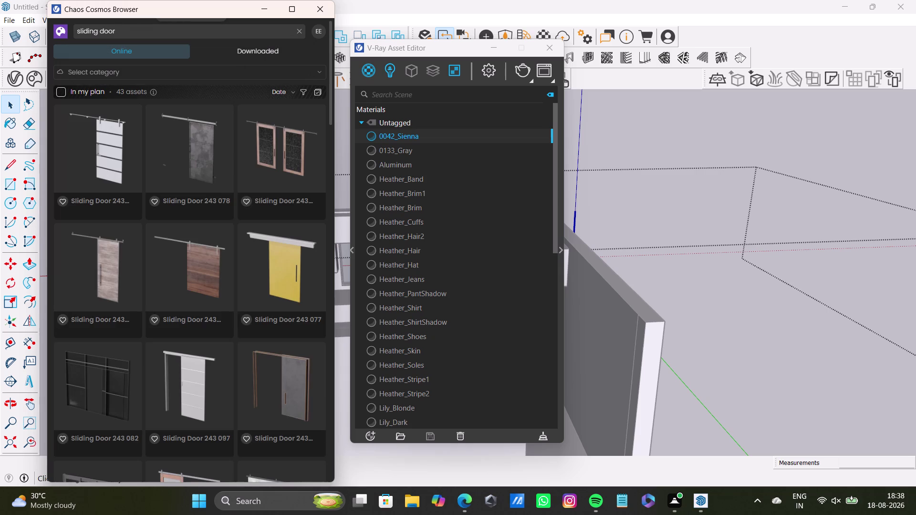
Download Sliding Door 243 092 from the results and import it into the model.
scroll(down, 3)
scroll(down, 3)
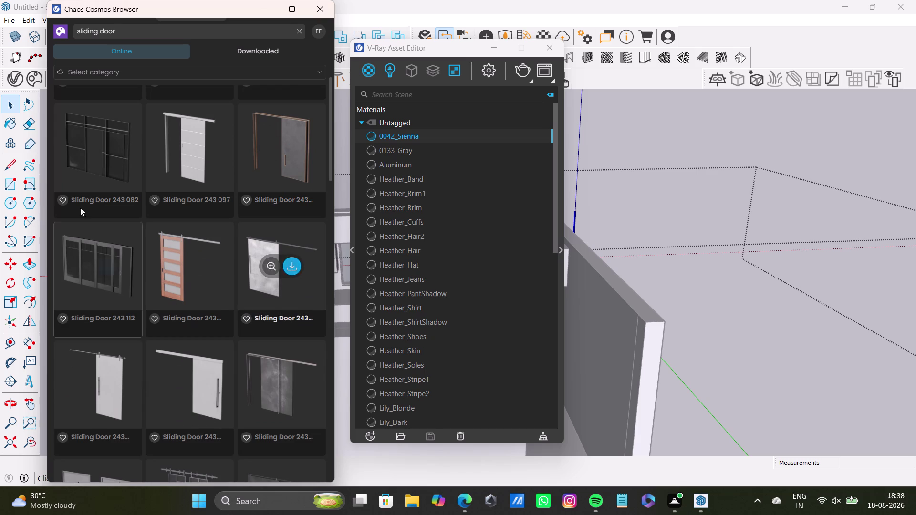
scroll(down, 3)
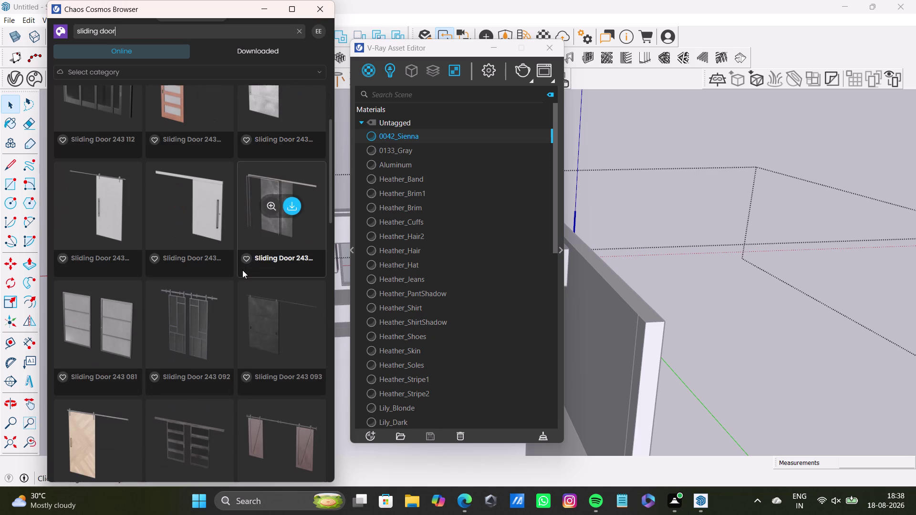
scroll(down, 3)
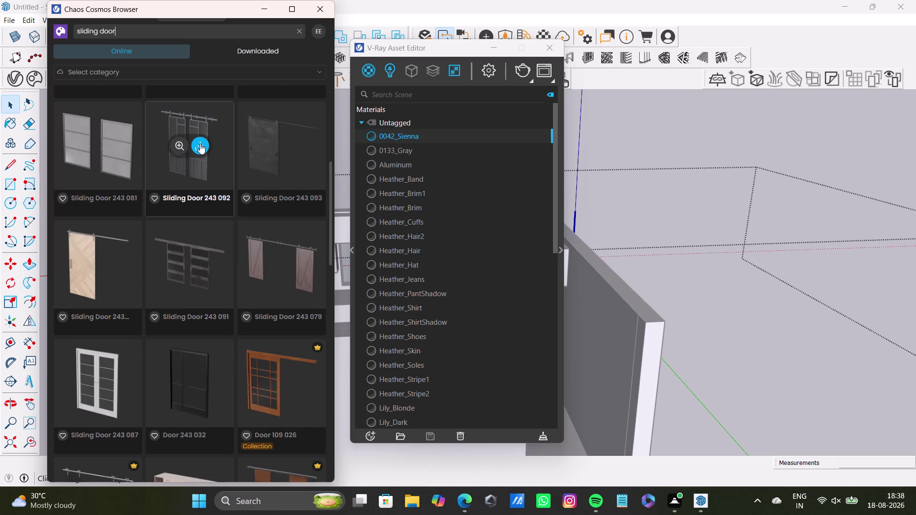
click(200, 144)
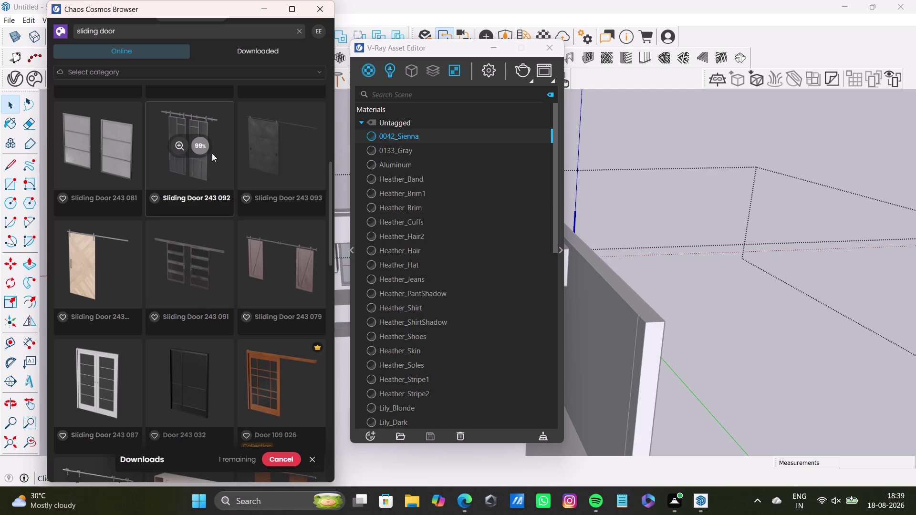
scroll(down, 3)
scroll(down, 3)
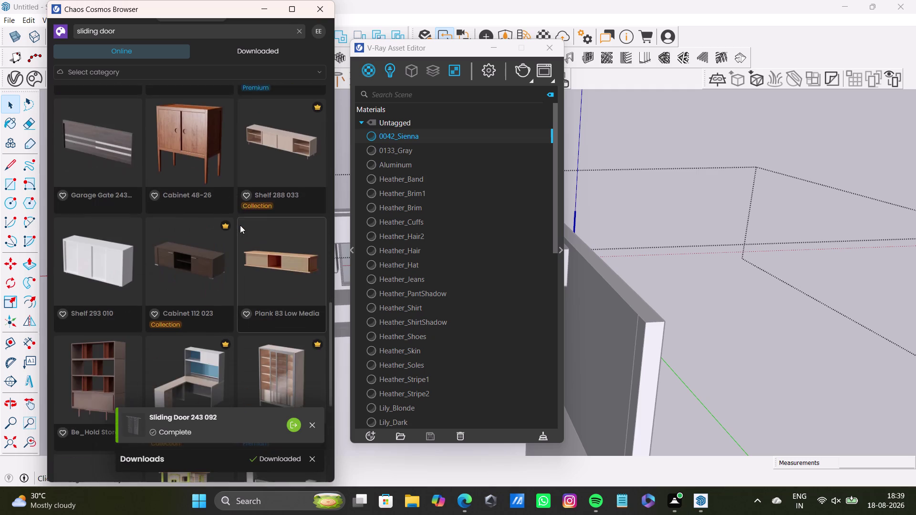
scroll(down, 3)
scroll(down, 3)
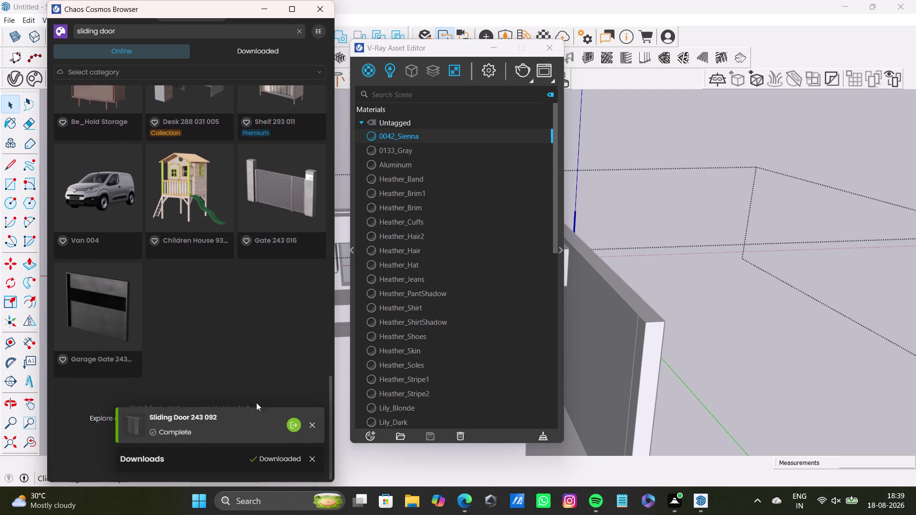
click(293, 427)
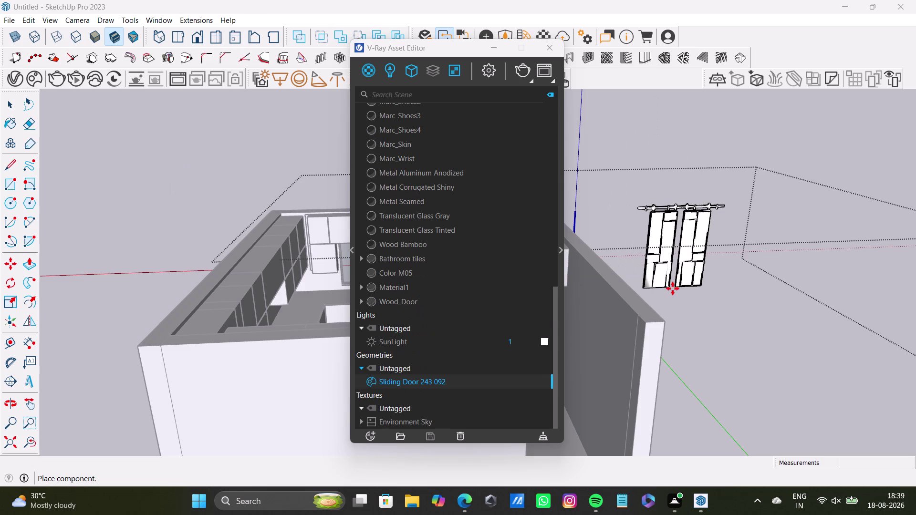
Drop the sliding door beside the kitchen, then close the Cosmos and Asset Editor windows.
click(676, 289)
key(space)
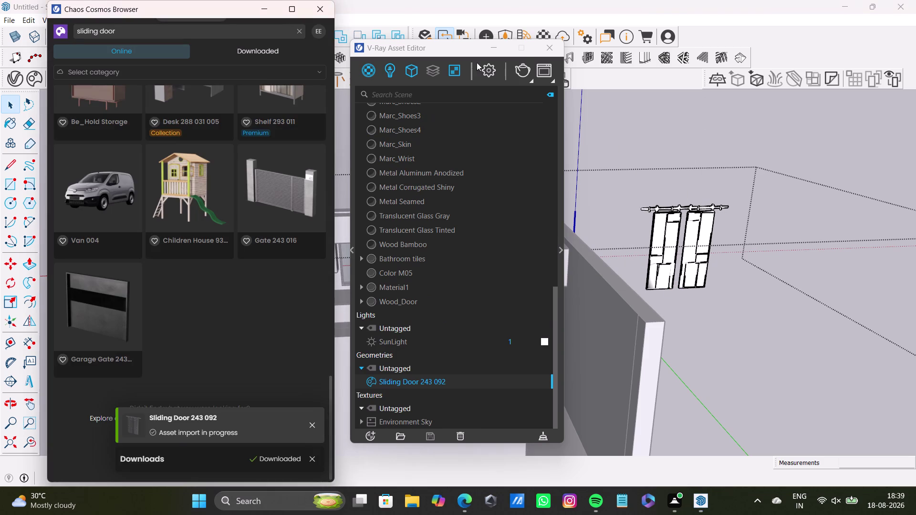
click(546, 48)
click(315, 6)
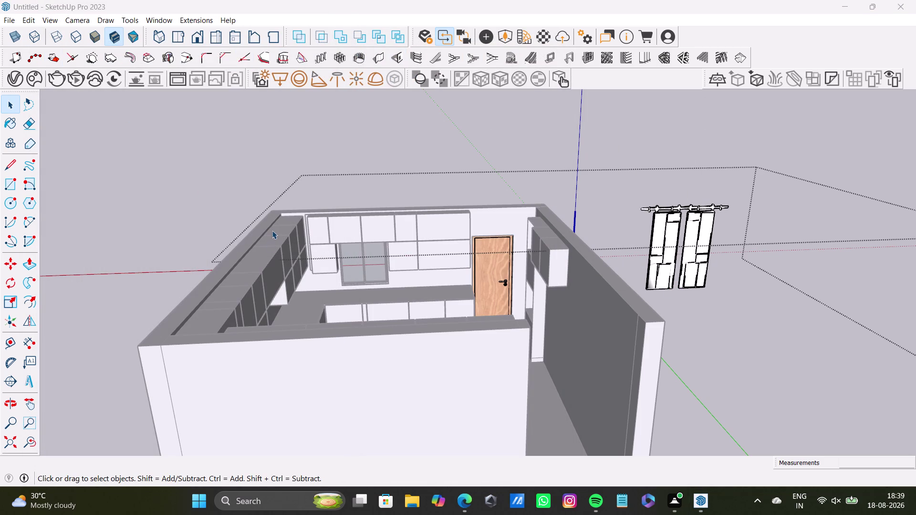
scroll(down, 3)
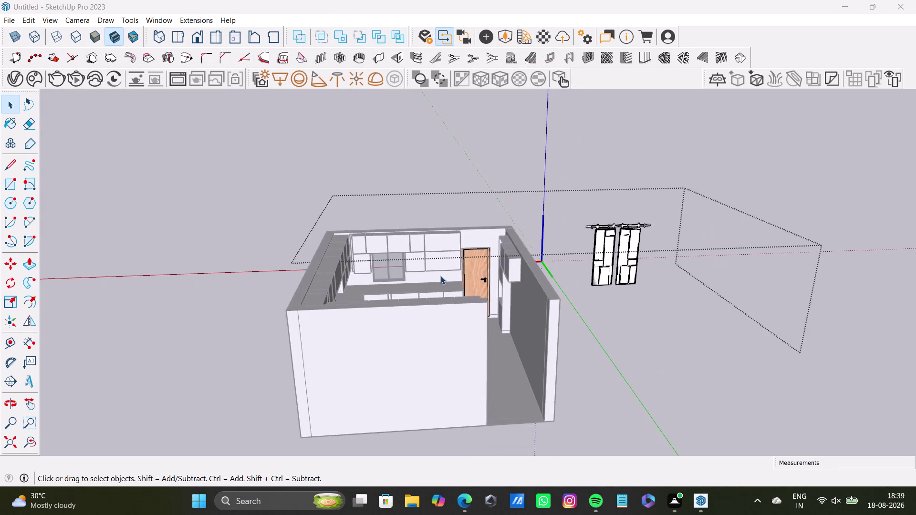
scroll(down, 3)
middle_drag(447, 306, 219, 389)
scroll(up, 3)
middle_drag(437, 254, 416, 333)
key(space)
double_click(709, 207)
middle_drag(314, 299, 486, 264)
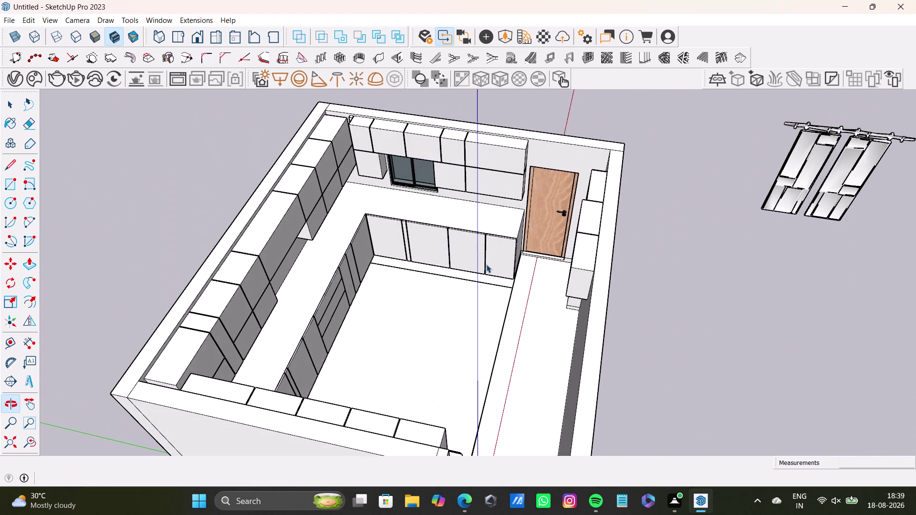
scroll(down, 3)
middle_drag(563, 235, 519, 198)
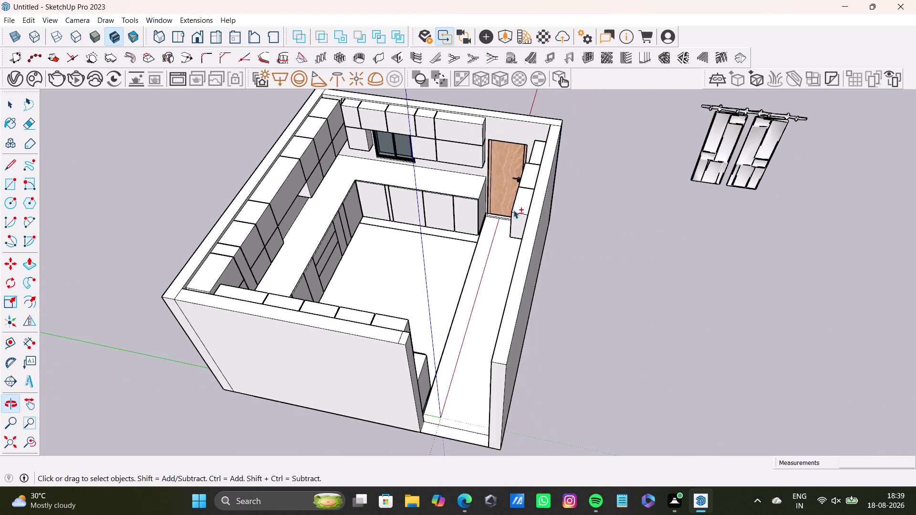
middle_drag(485, 284, 564, 169)
scroll(up, 3)
middle_drag(443, 244, 358, 231)
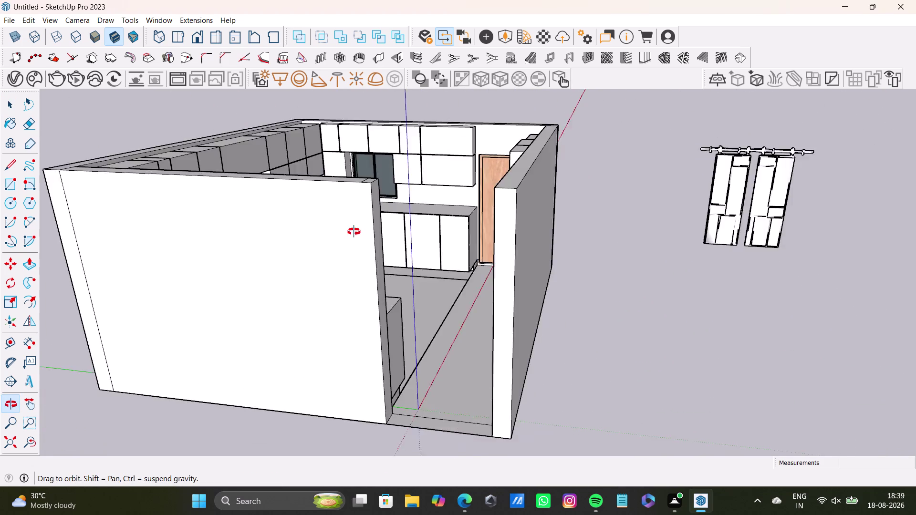
middle_drag(358, 232, 312, 292)
scroll(down, 3)
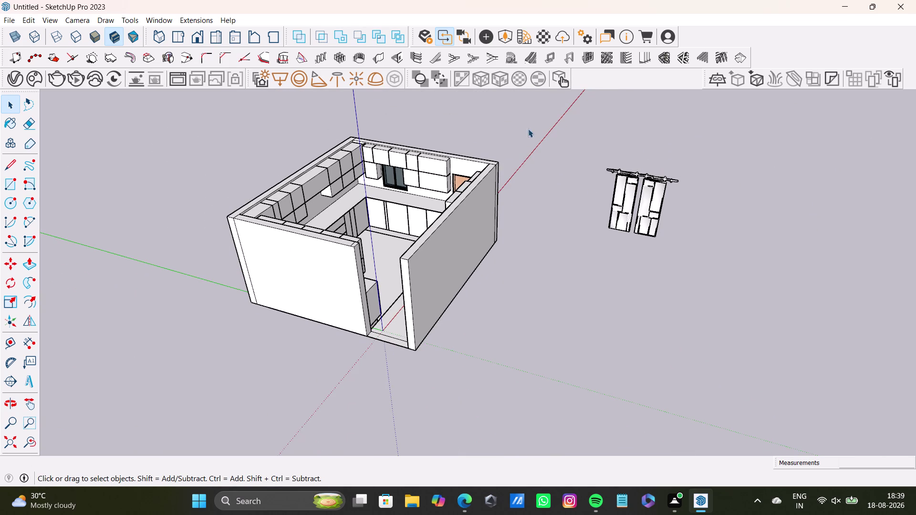
Select the sliding door model beside the room and all of its geometry.
drag(587, 141, 688, 279)
click(645, 224)
click(646, 224)
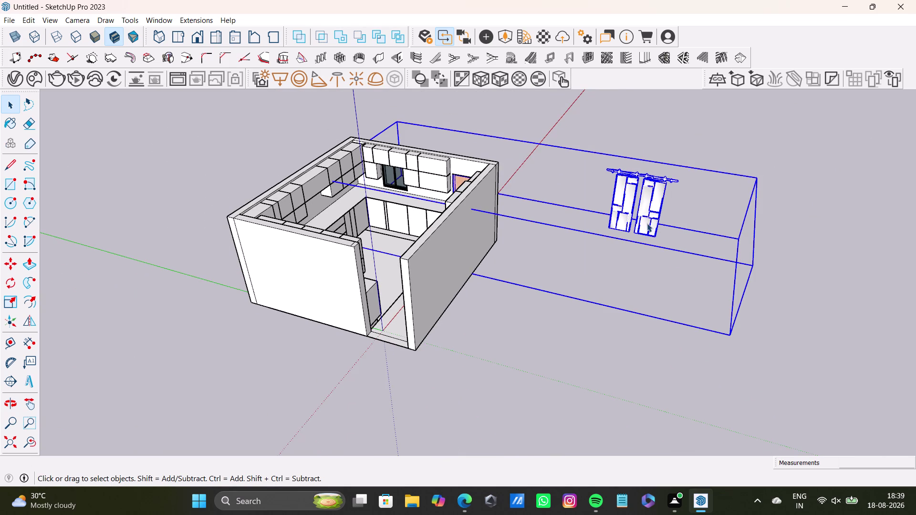
drag(590, 135, 675, 282)
click(641, 220)
triple_click(651, 230)
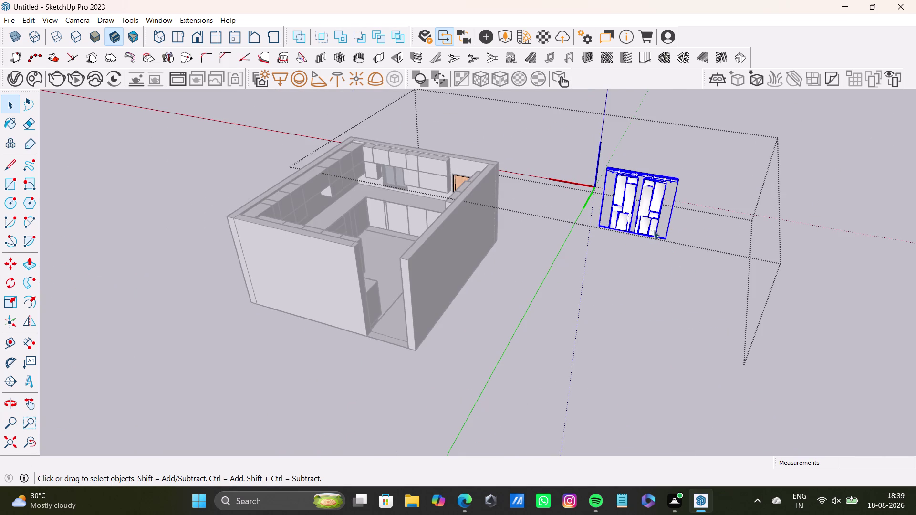
Move the door from its corner point to the doorway opening in the front wall.
key(m)
click(658, 237)
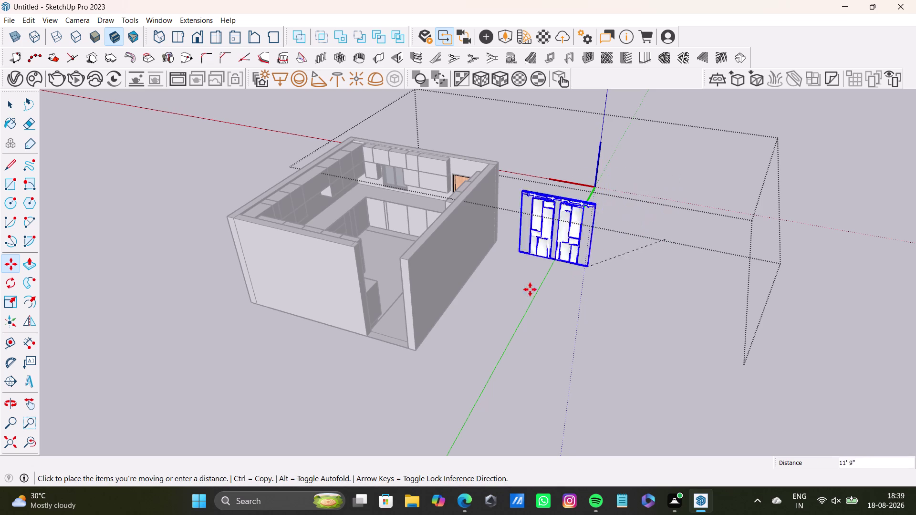
scroll(up, 3)
middle_drag(407, 340, 524, 318)
scroll(up, 3)
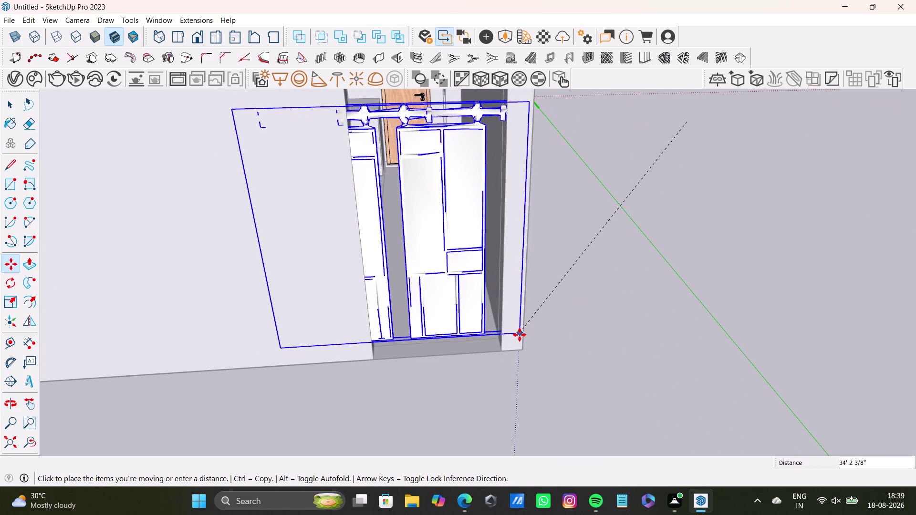
click(526, 335)
middle_drag(480, 332, 522, 404)
key(s)
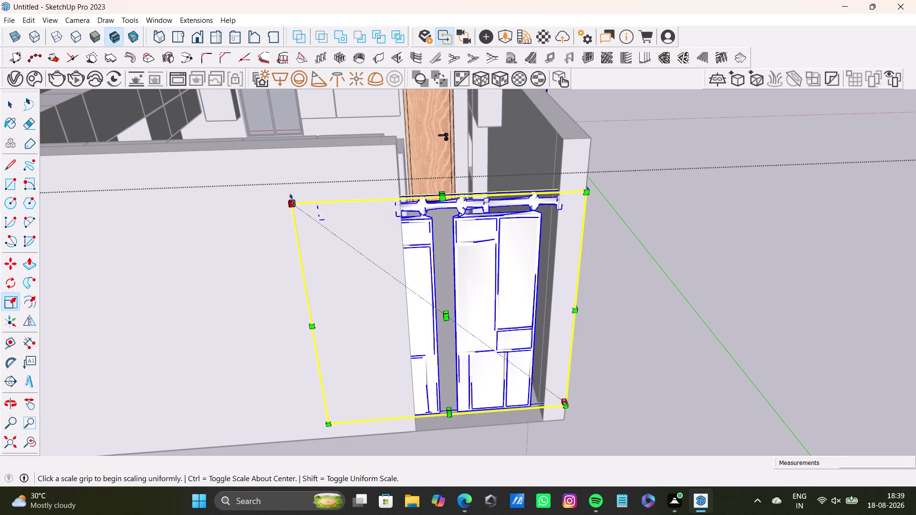
Inspect the door's base from several angles, then start saving the untitled model with Ctrl+S.
drag(293, 200, 412, 248)
middle_drag(503, 305, 491, 225)
scroll(up, 3)
middle_drag(478, 309, 480, 196)
scroll(up, 3)
middle_drag(462, 190, 461, 266)
middle_drag(464, 275, 470, 236)
scroll(down, 3)
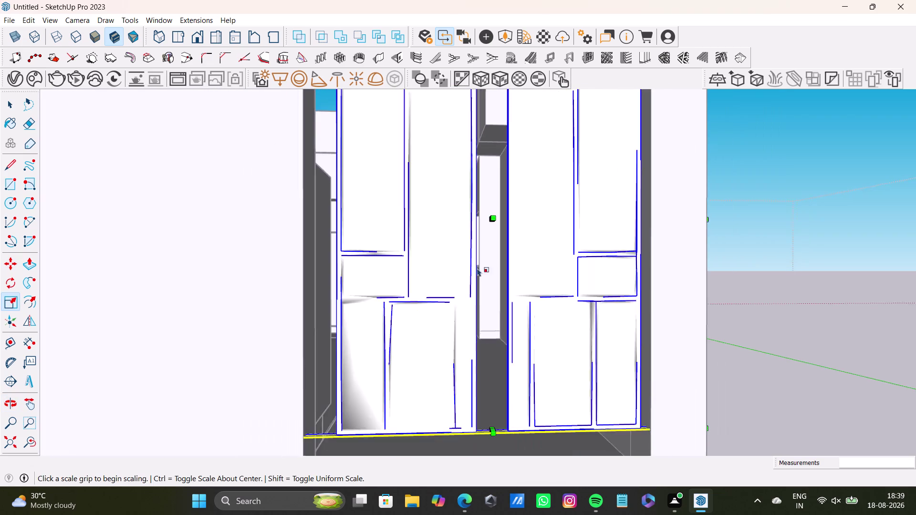
scroll(down, 3)
middle_drag(495, 341, 500, 240)
middle_drag(494, 253, 490, 292)
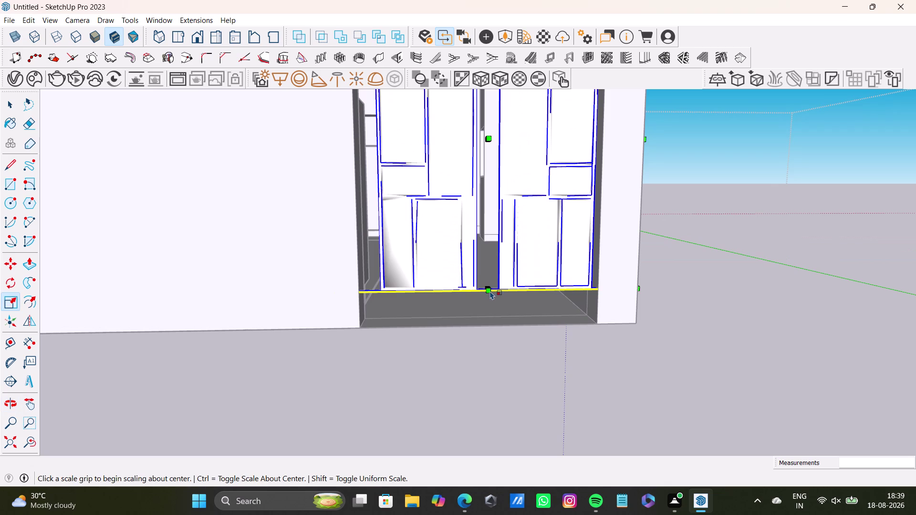
key(ctrl+s)
Replace the Untitled file name with 'aug 18 kitchen task' and confirm the save.
drag(137, 211, 77, 209)
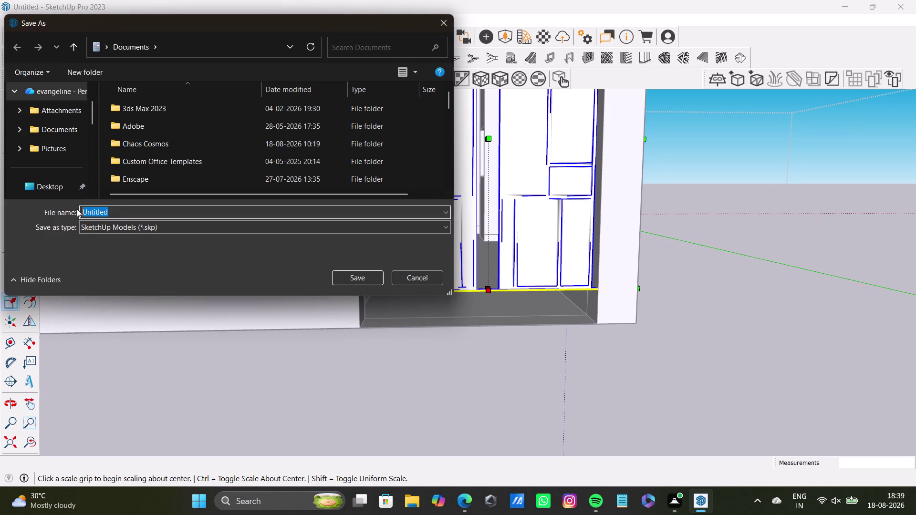
key(BackSpace)
text(aug)
key(space)
text(18 ki)
text(t)
text(che)
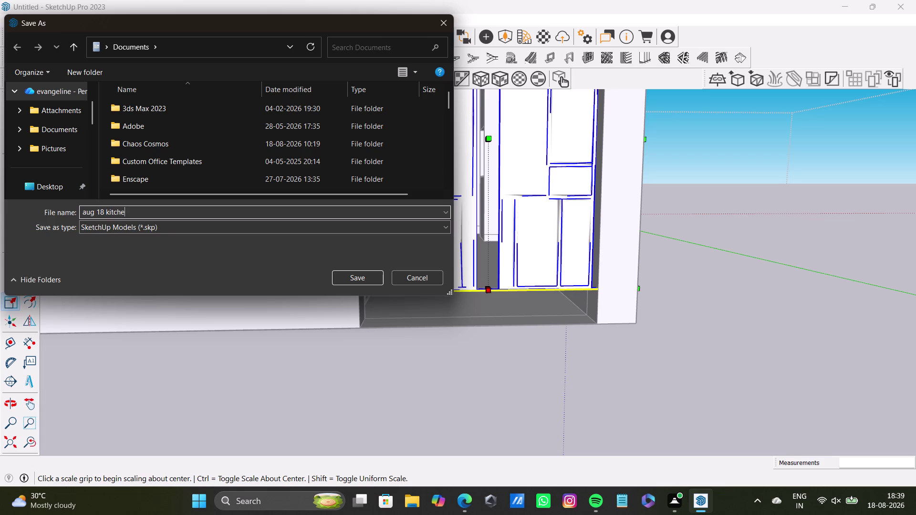
text(n task)
key(Return)
scroll(up, 3)
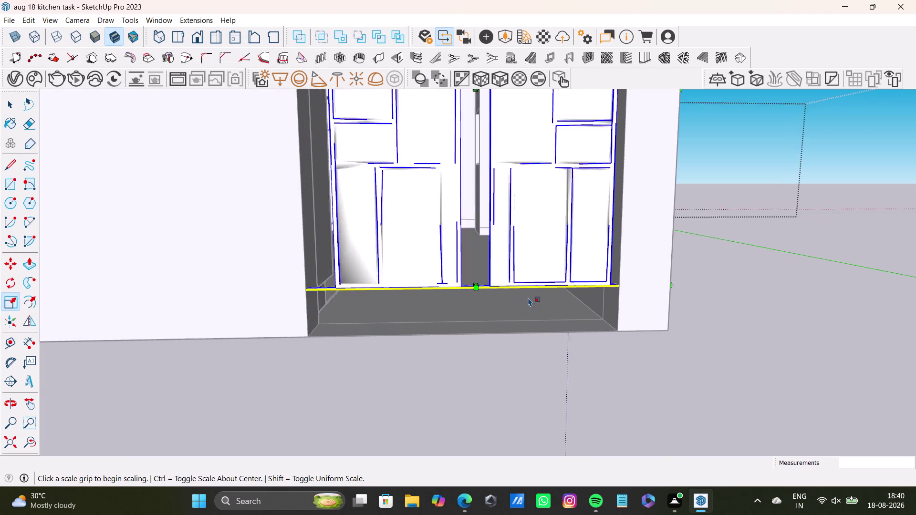
Stretch the door taller to the doorway top and wider across the opening.
scroll(up, 3)
middle_drag(505, 286, 488, 195)
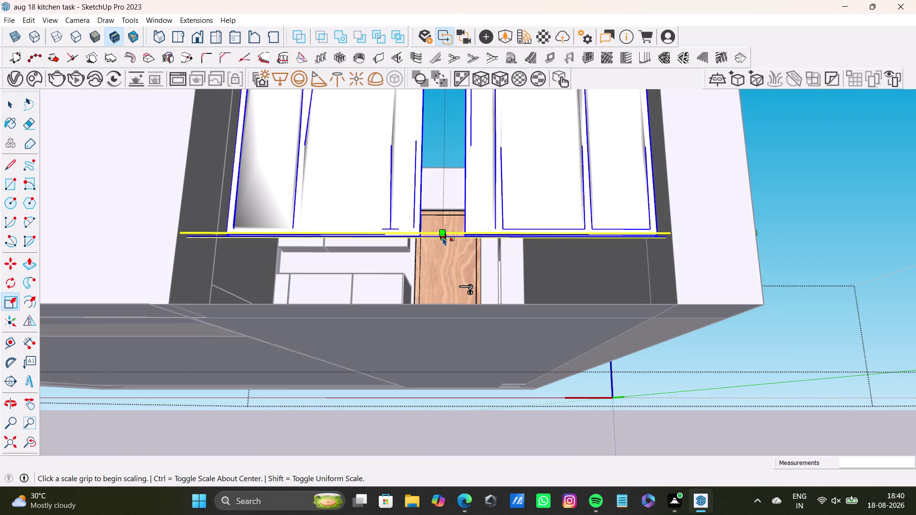
scroll(up, 3)
scroll(down, 3)
scroll(up, 3)
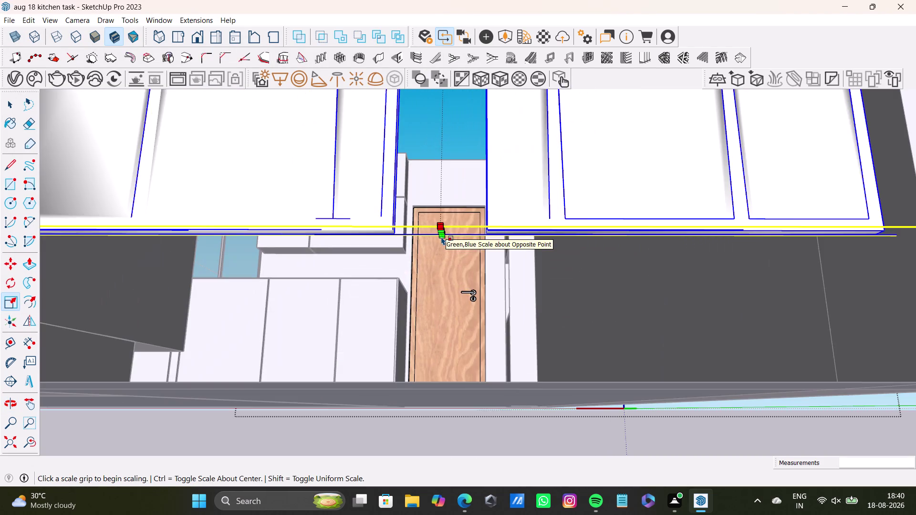
middle_drag(442, 236, 440, 230)
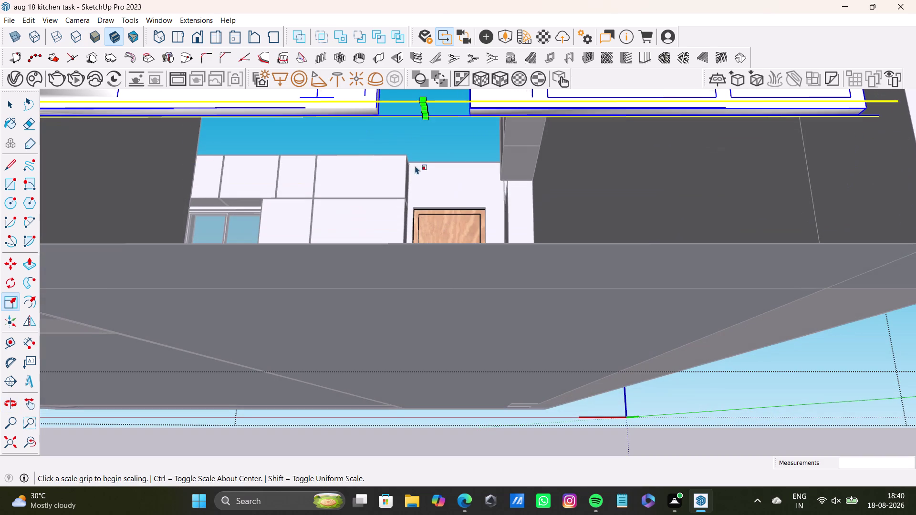
drag(425, 109, 426, 241)
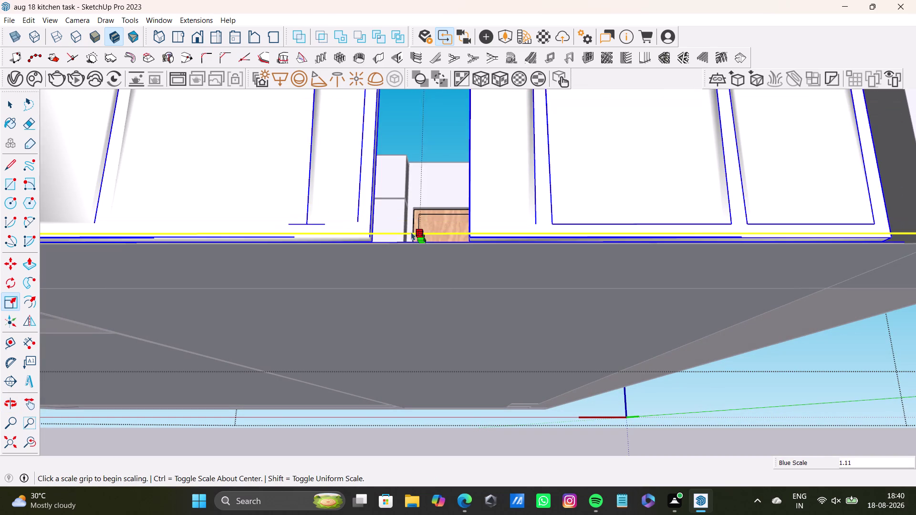
scroll(down, 3)
scroll(down, 3)
middle_drag(389, 165, 390, 287)
scroll(up, 3)
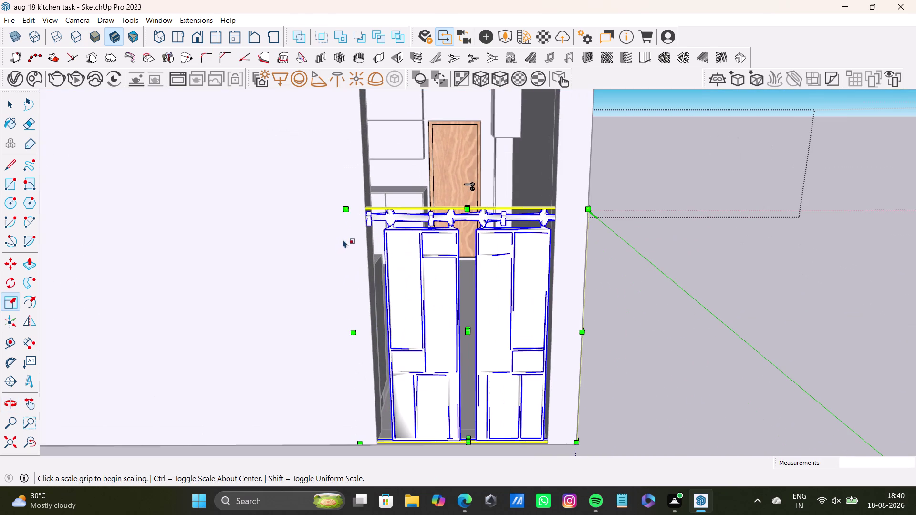
drag(352, 330, 367, 328)
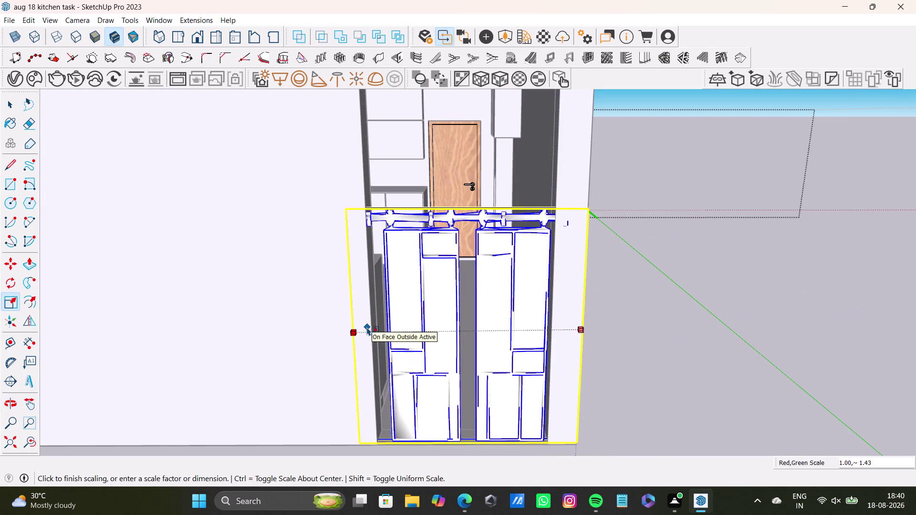
drag(367, 327, 367, 324)
Rescale the door's height, undoing the accidental flattening.
middle_drag(468, 207, 452, 307)
scroll(up, 3)
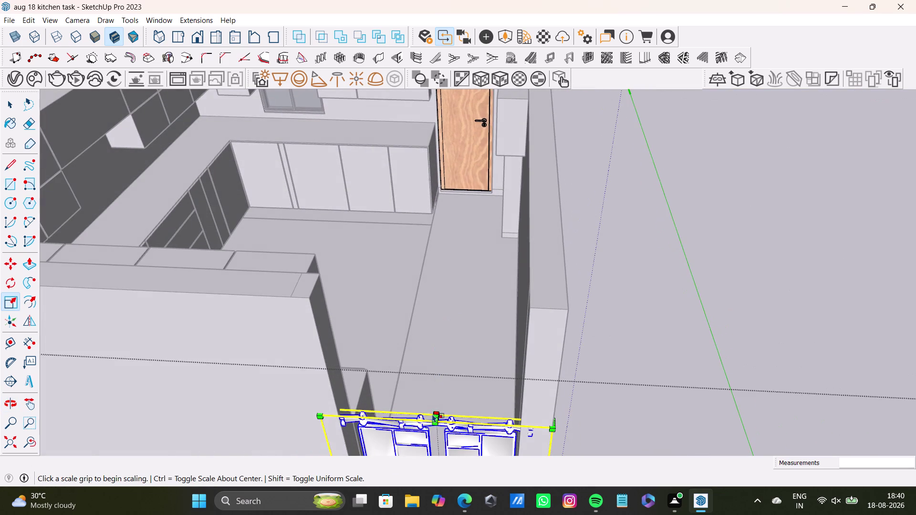
scroll(up, 3)
drag(442, 425, 413, 318)
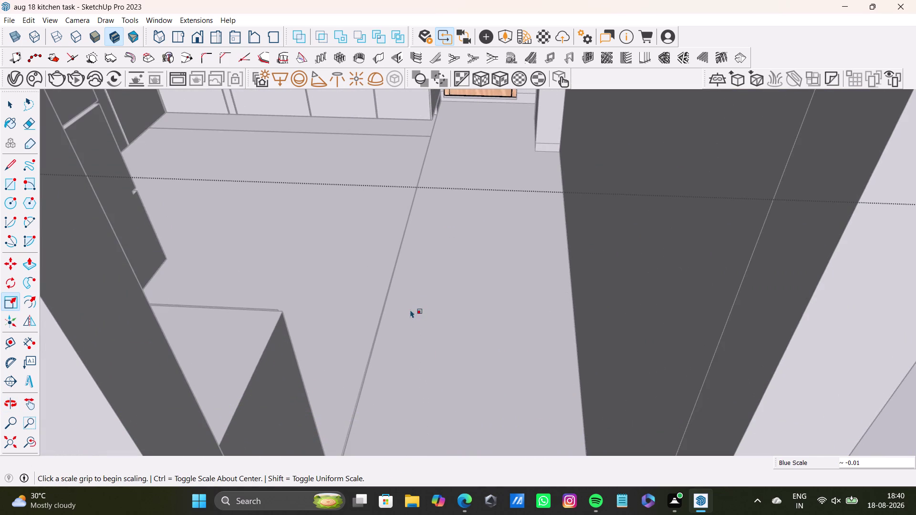
key(space)
scroll(down, 3)
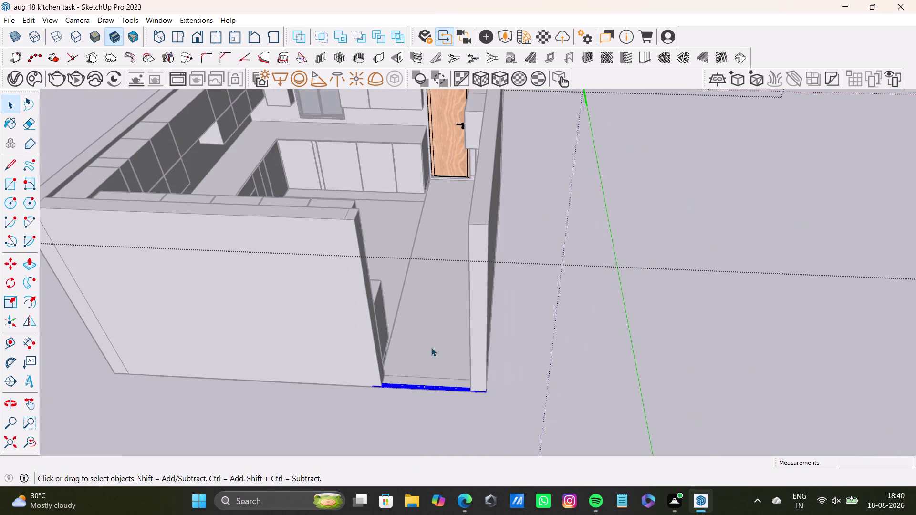
key(ctrl+z)
scroll(up, 3)
key(s)
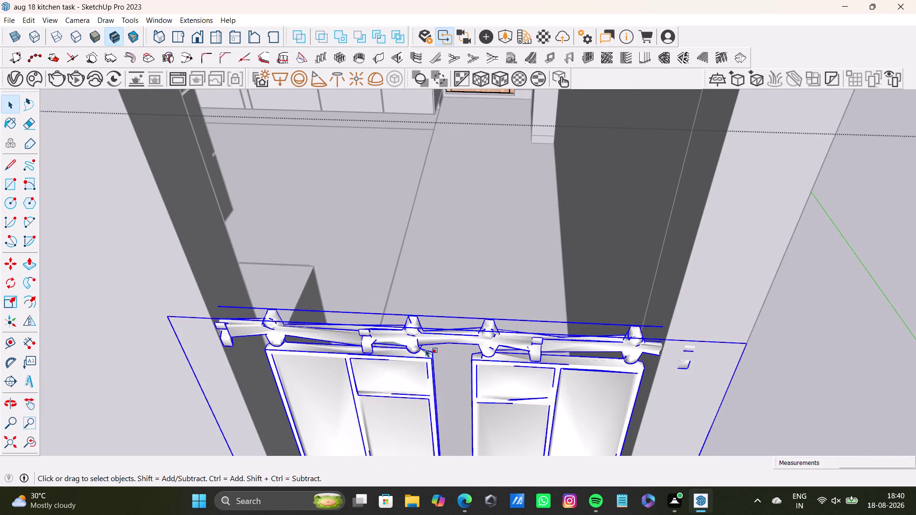
drag(451, 322, 447, 299)
key(space)
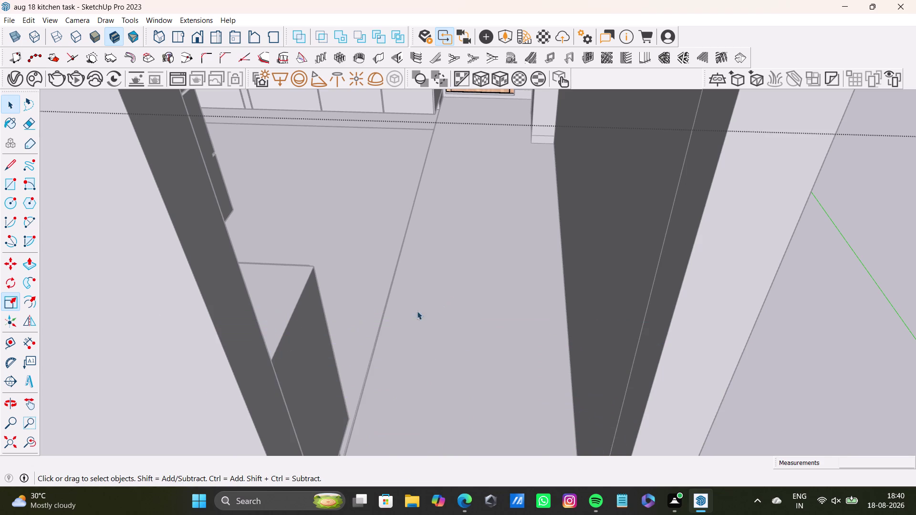
scroll(down, 3)
key(ctrl+z)
scroll(up, 3)
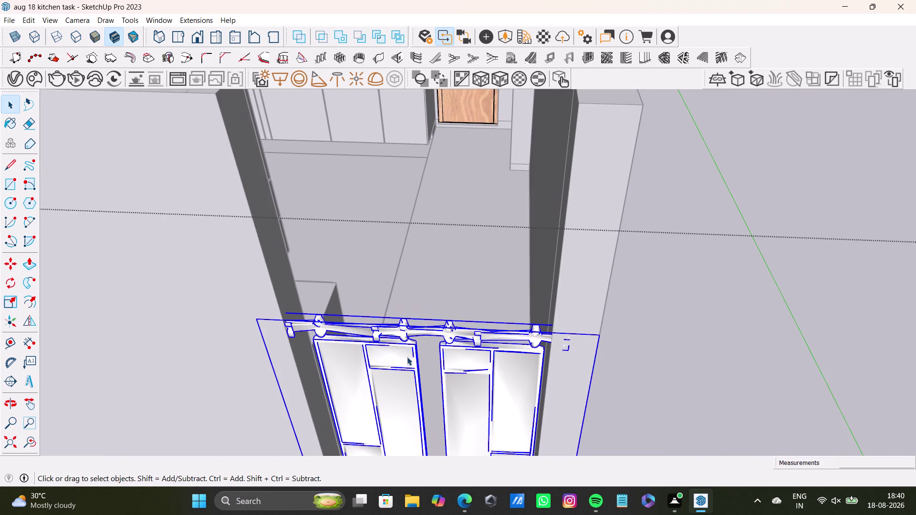
Rescale the door along its depth from a top view.
middle_drag(411, 361, 413, 278)
key(s)
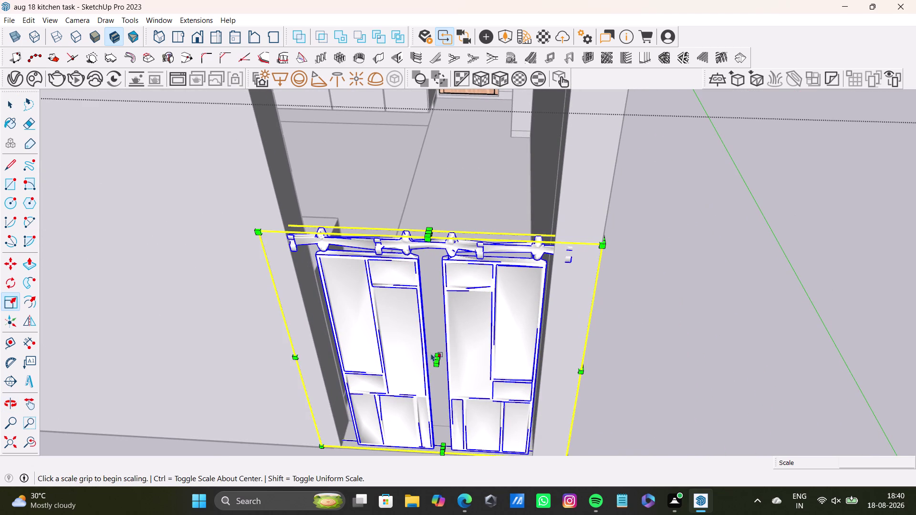
drag(439, 365, 437, 386)
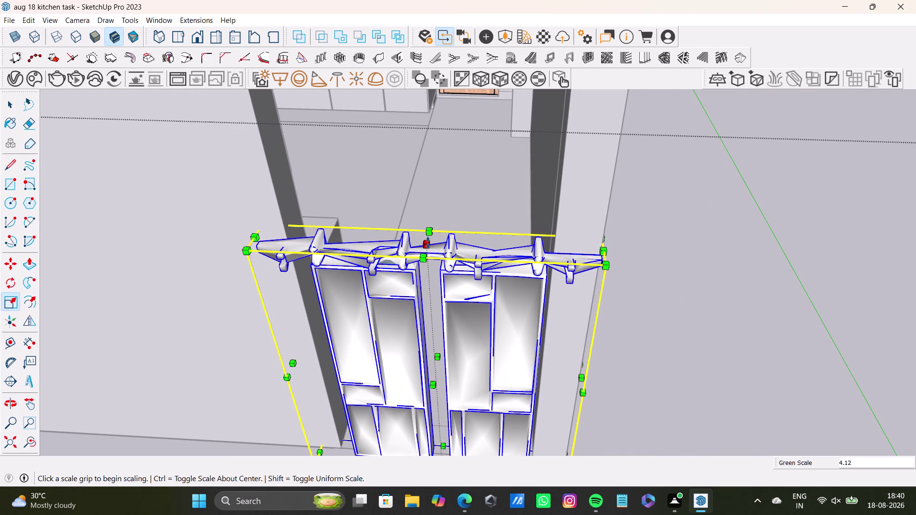
drag(428, 243, 421, 203)
key(space)
scroll(down, 3)
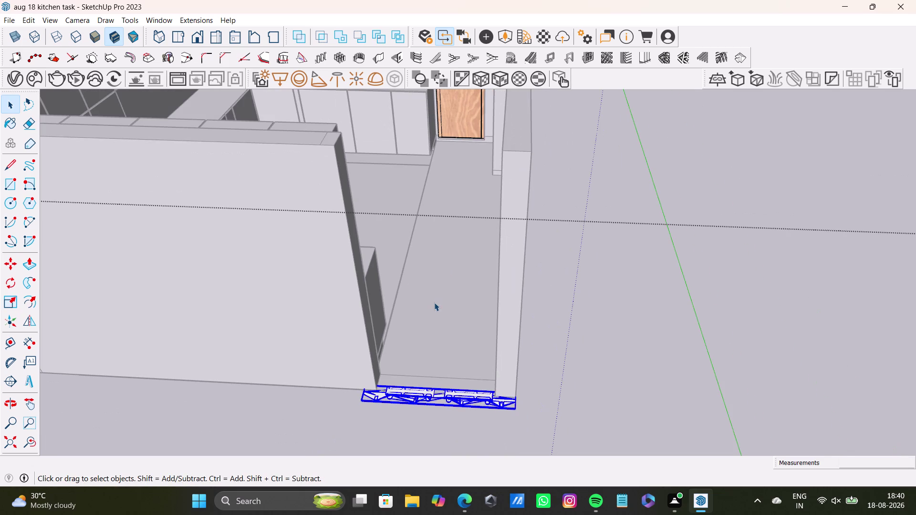
Undo the last scale, then enlarge the door unit uniformly from its corner.
key(ctrl+z)
scroll(up, 3)
middle_drag(426, 253, 360, 317)
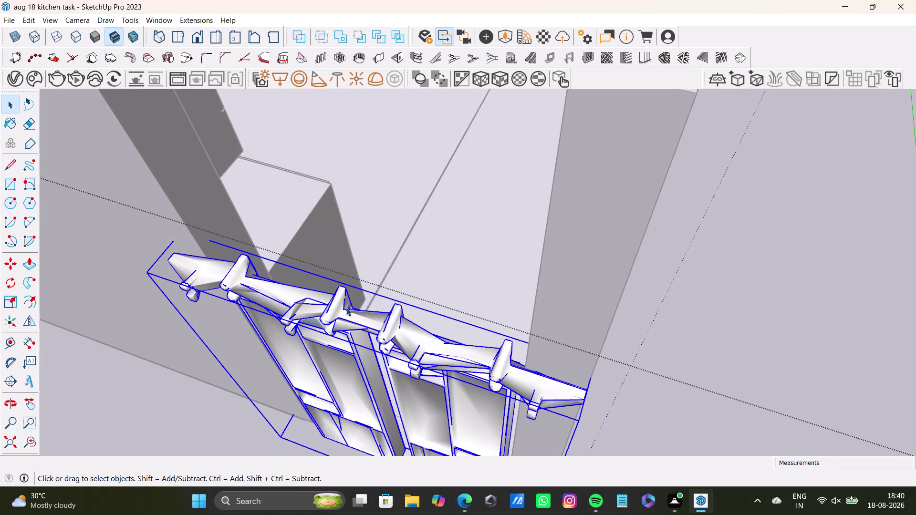
key(s)
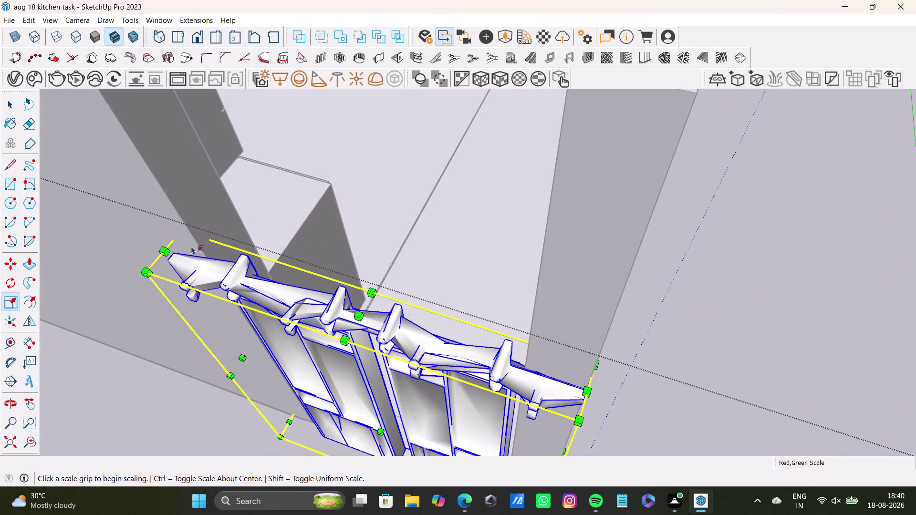
click(181, 227)
drag(183, 229, 183, 225)
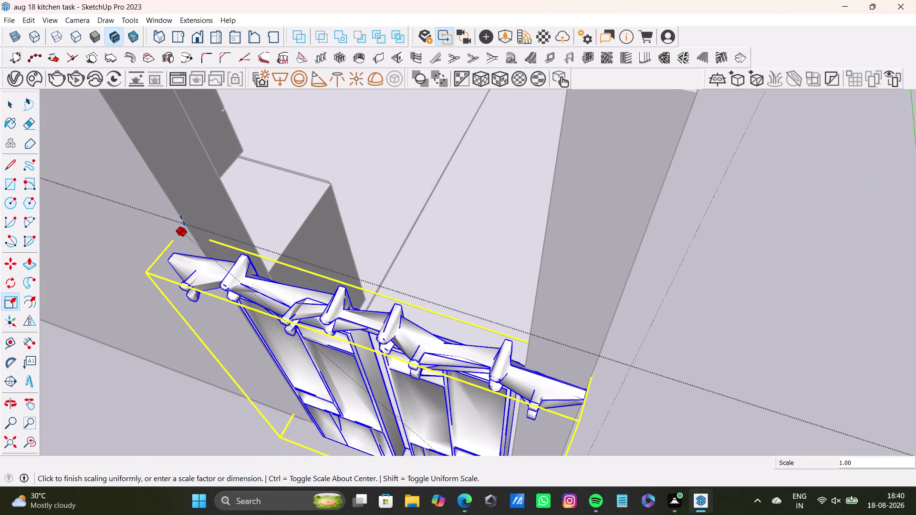
drag(183, 225, 184, 44)
scroll(down, 3)
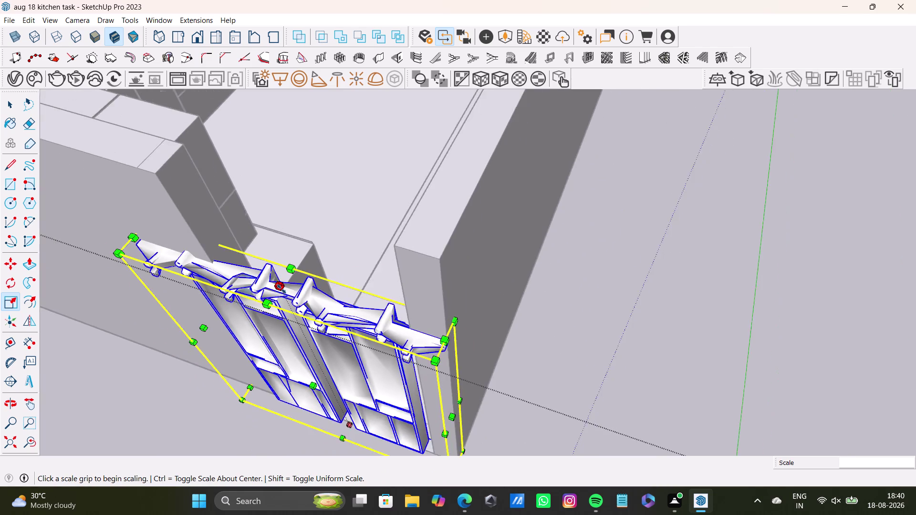
middle_drag(281, 289, 396, 287)
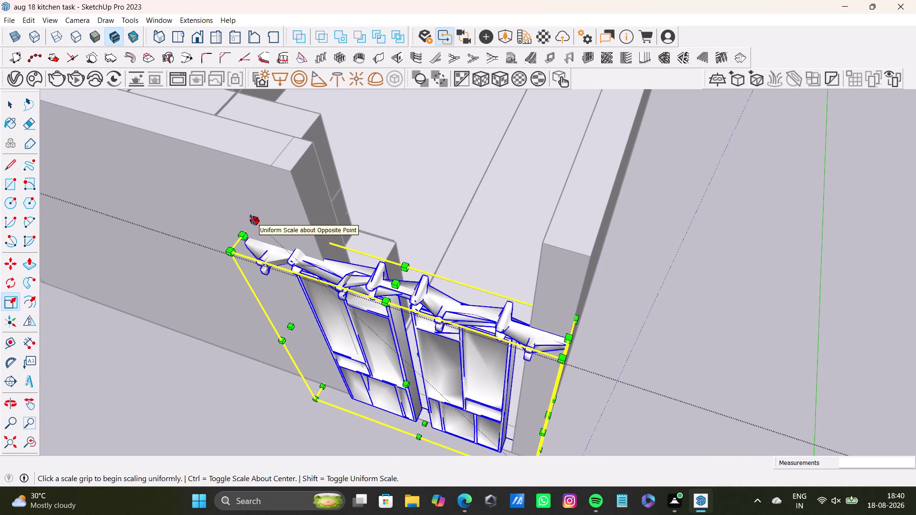
drag(254, 220, 246, 79)
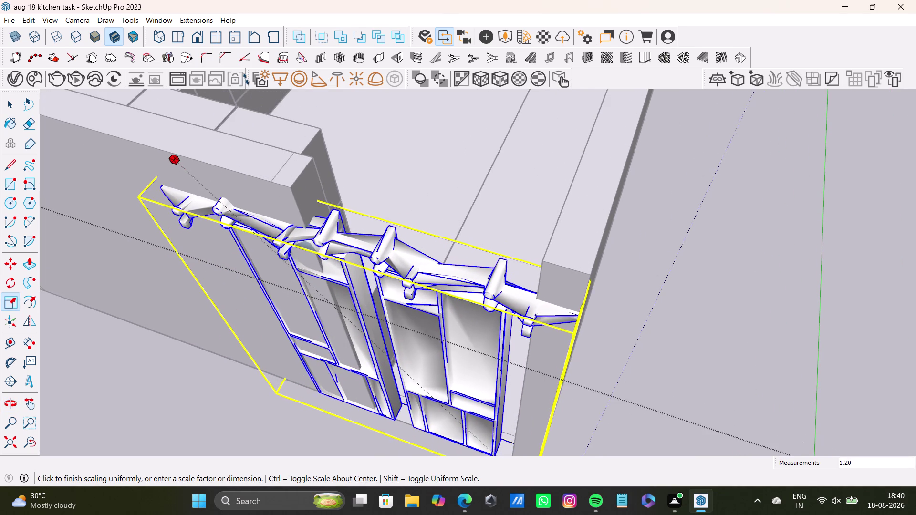
drag(246, 80, 245, 71)
scroll(down, 3)
Shrink the door unit toward the opening's size, checking the fit head-on.
middle_drag(310, 381, 356, 302)
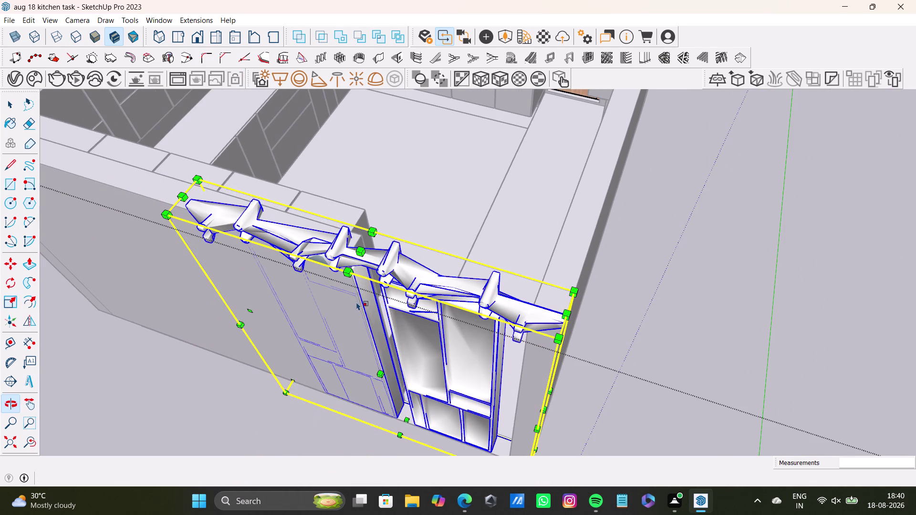
middle_drag(269, 347, 387, 284)
scroll(down, 3)
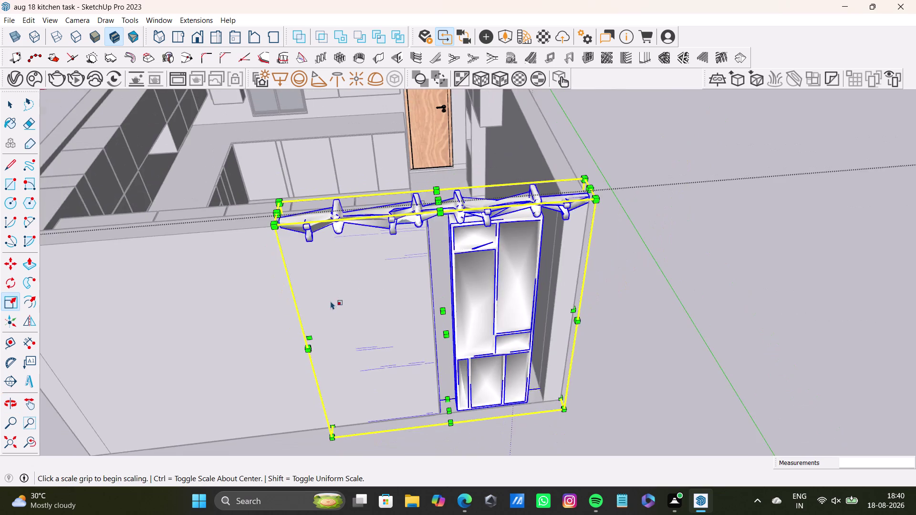
scroll(down, 3)
middle_click(331, 301)
scroll(down, 3)
middle_drag(331, 301, 367, 291)
drag(348, 317, 428, 318)
middle_drag(464, 310, 347, 342)
scroll(up, 3)
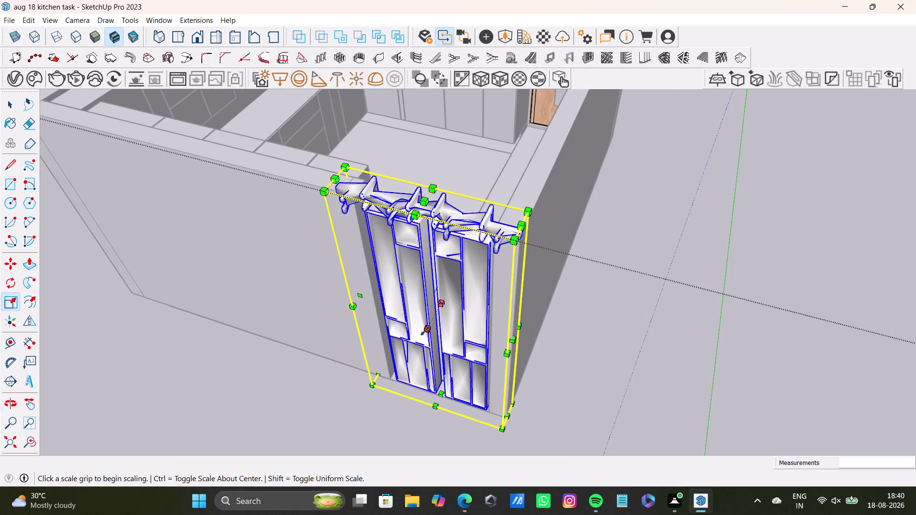
Narrow the double-door unit with a Scale edge grip and inspect its top trim.
drag(425, 331, 437, 317)
middle_drag(425, 325, 425, 345)
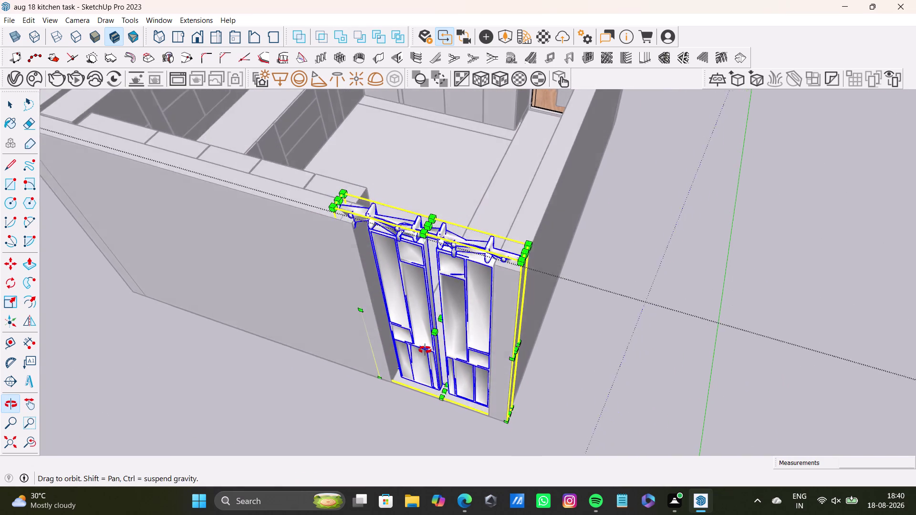
middle_drag(424, 345, 543, 354)
scroll(up, 3)
middle_drag(472, 281, 480, 252)
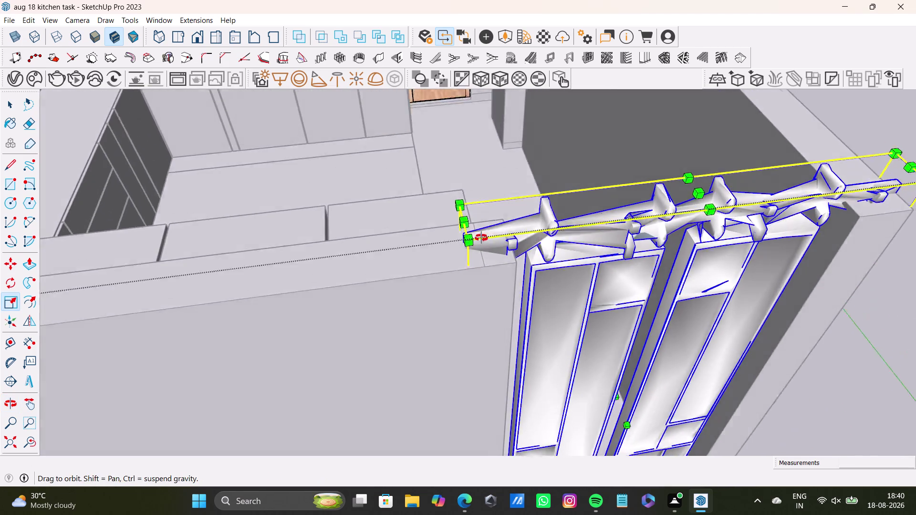
middle_drag(480, 252, 494, 203)
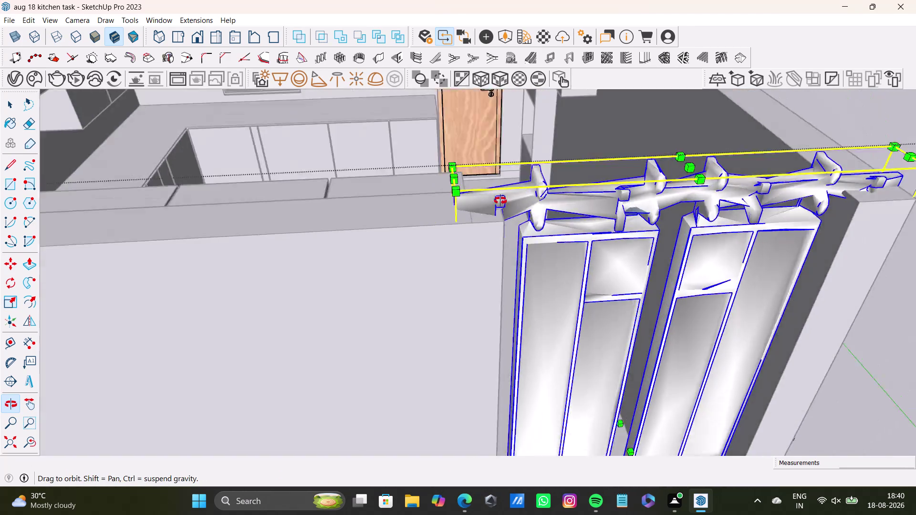
middle_drag(494, 202, 349, 151)
middle_drag(432, 206, 401, 344)
scroll(up, 3)
Undo an unwanted blue-axis height change, then adjust the unit's width along the red axis.
drag(275, 217, 280, 224)
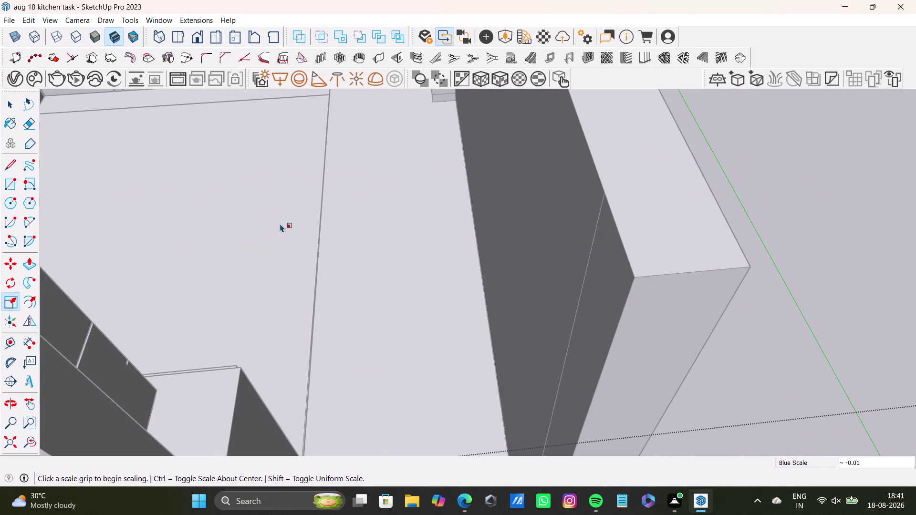
key(ctrl+z)
scroll(down, 3)
middle_drag(325, 266, 432, 217)
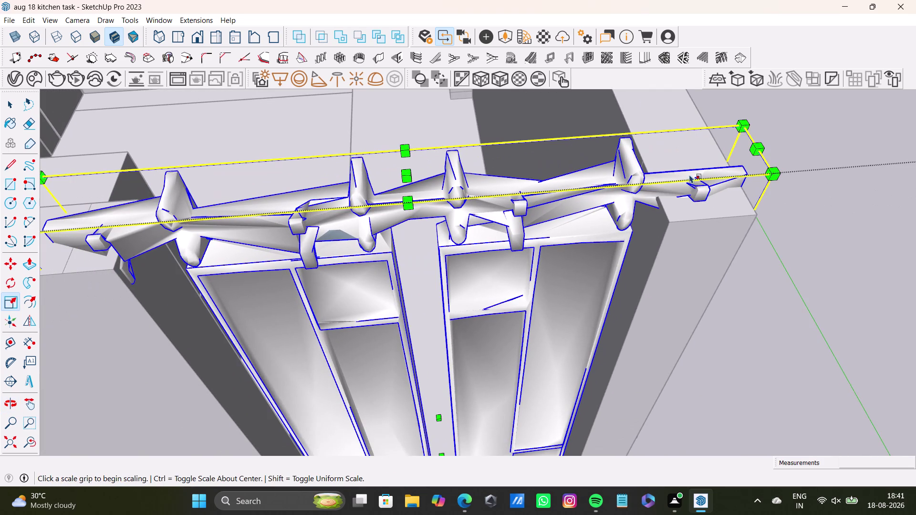
middle_drag(703, 271, 690, 225)
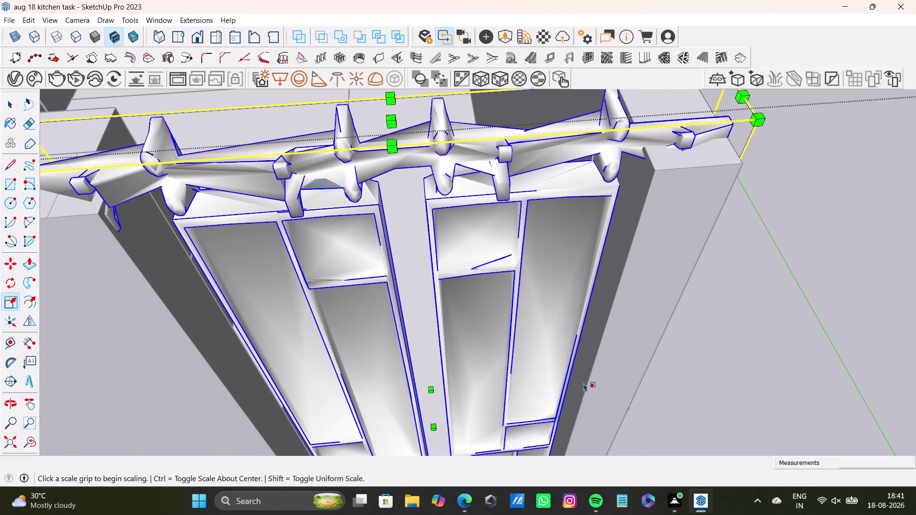
middle_drag(585, 378, 549, 216)
drag(629, 380, 617, 378)
scroll(down, 3)
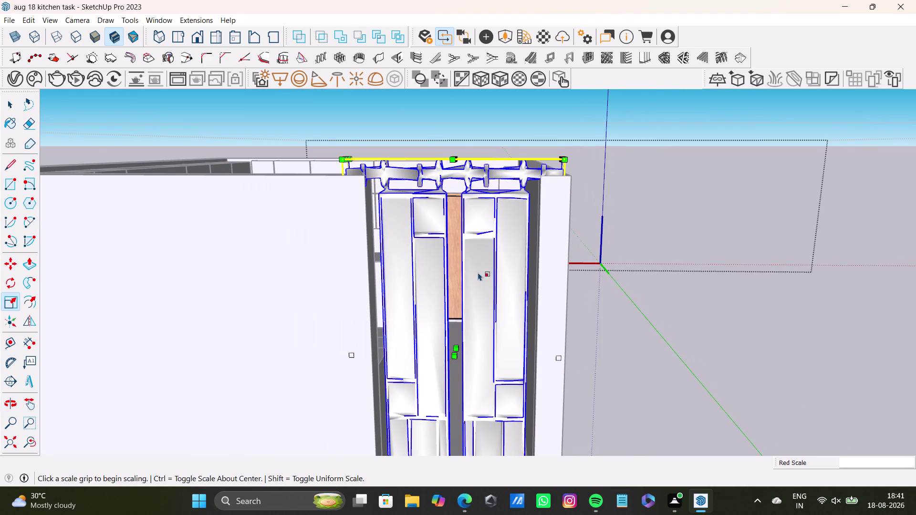
Shrink the door unit uniformly to 0.98 with a corner grip, check its fit, and return to Select.
middle_drag(484, 260, 483, 296)
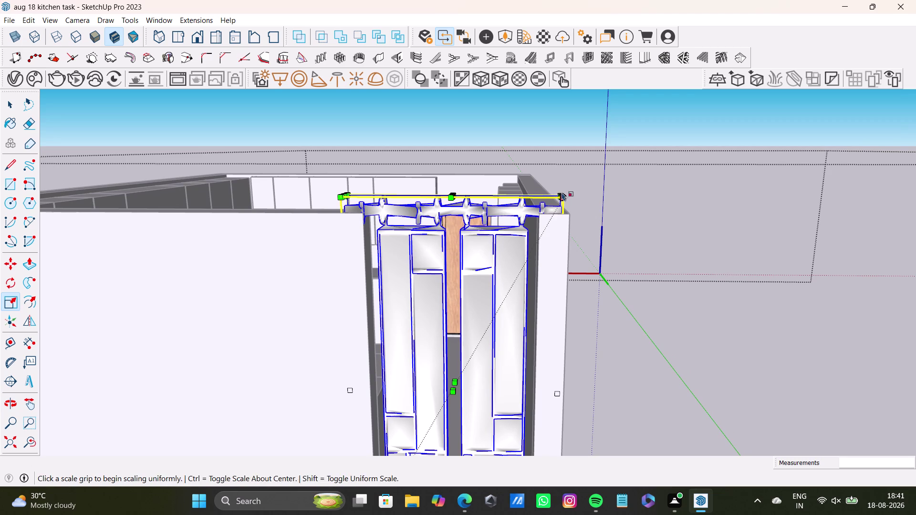
drag(556, 194, 553, 200)
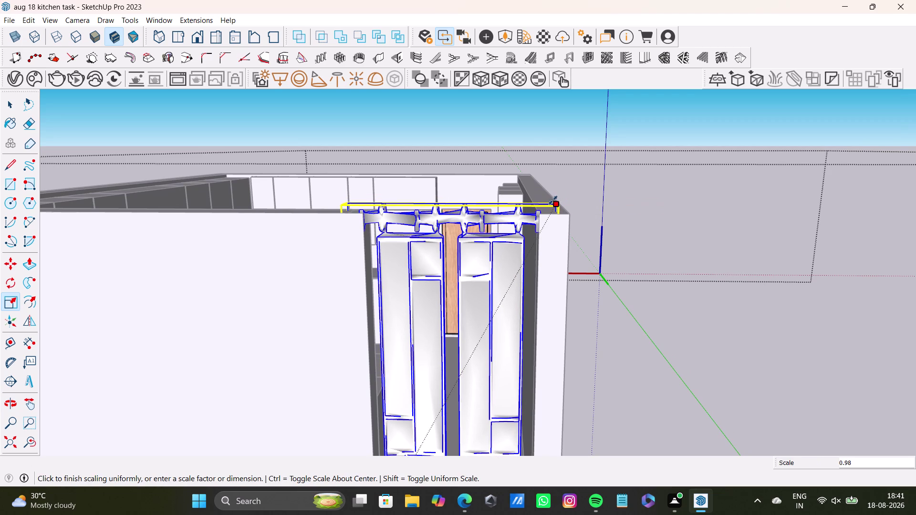
drag(553, 201, 552, 204)
scroll(down, 3)
middle_drag(537, 252, 527, 183)
scroll(up, 3)
middle_drag(430, 412, 426, 289)
scroll(up, 3)
middle_drag(459, 347, 350, 333)
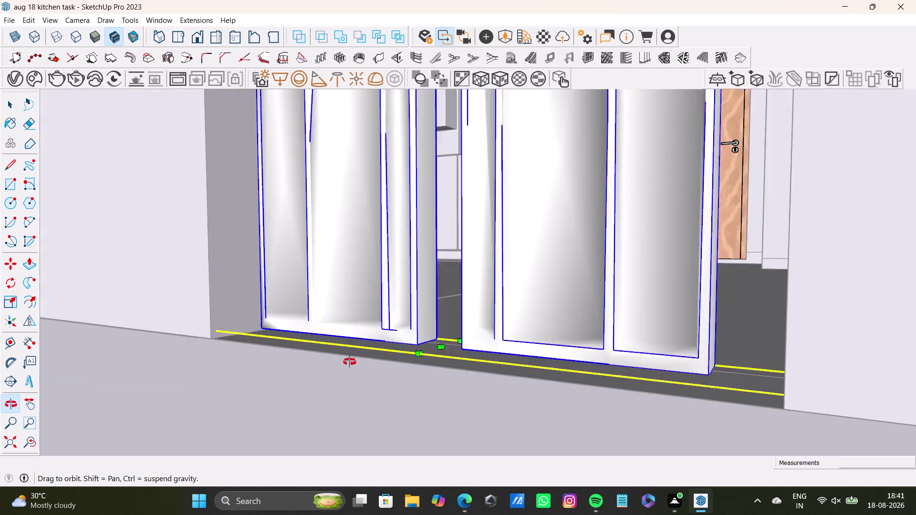
middle_drag(349, 333, 354, 388)
scroll(down, 3)
key(space)
double_click(604, 345)
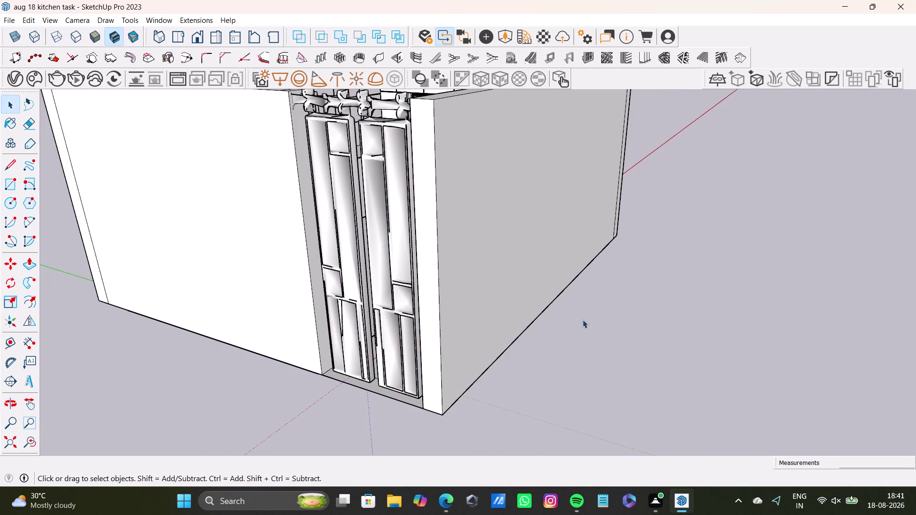
Clear the selection, orbit around the kitchen's cabinets, and select the U-shaped countertop outline.
click(584, 319)
middle_drag(433, 294, 375, 513)
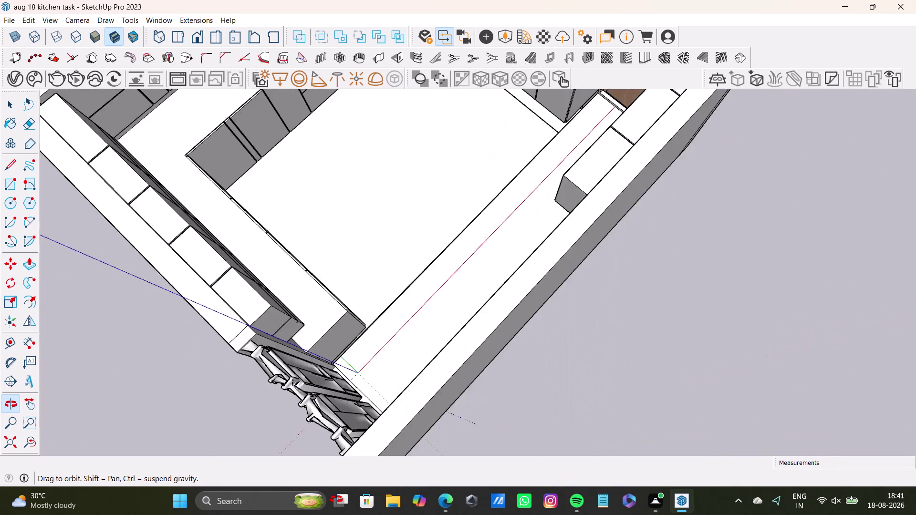
middle_drag(375, 512, 327, 495)
scroll(down, 3)
middle_drag(367, 296, 513, 353)
middle_drag(538, 362, 756, 317)
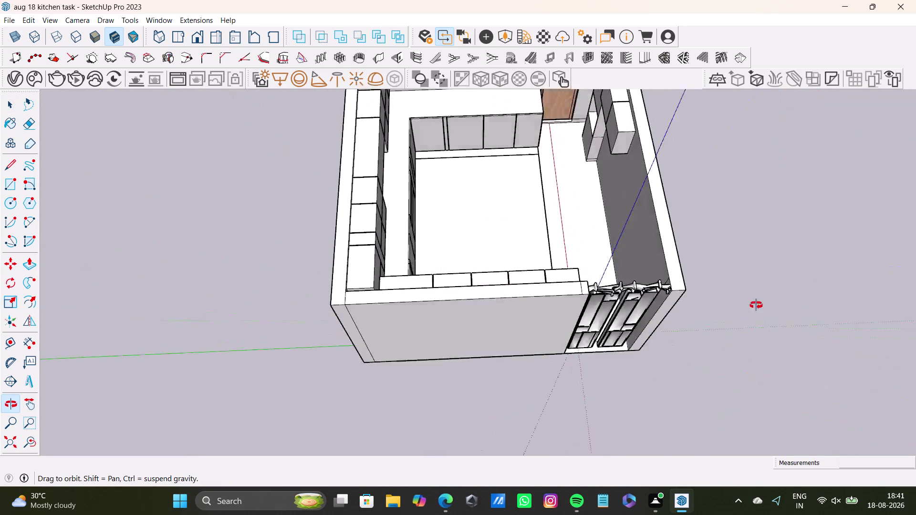
middle_drag(757, 316, 301, 275)
scroll(up, 3)
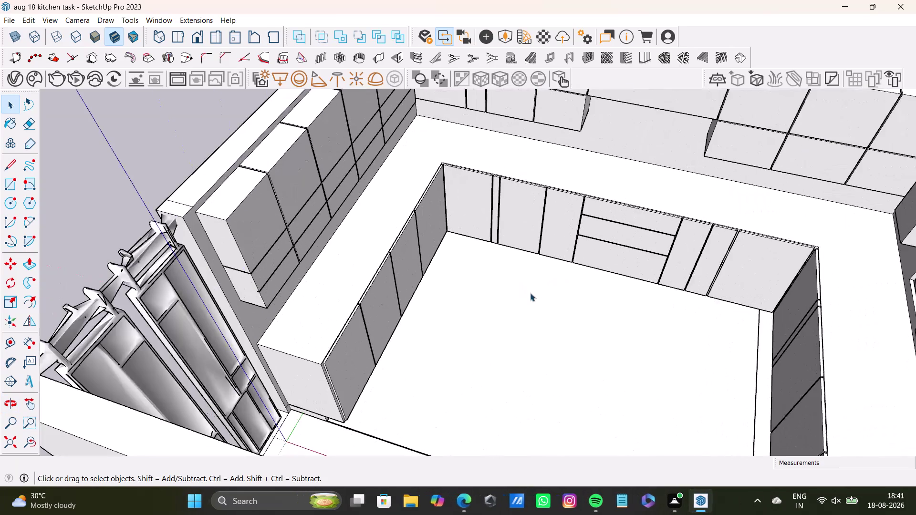
middle_drag(530, 293, 446, 333)
scroll(down, 3)
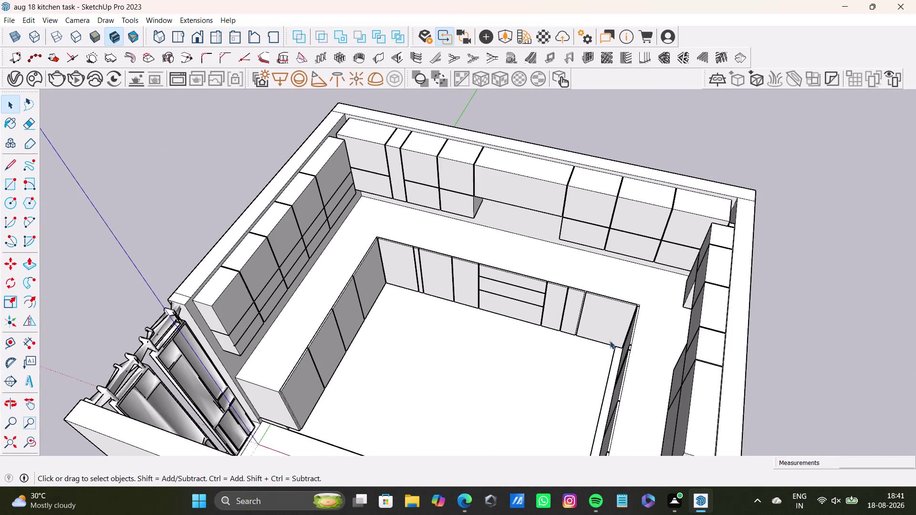
scroll(down, 3)
middle_drag(597, 401, 720, 438)
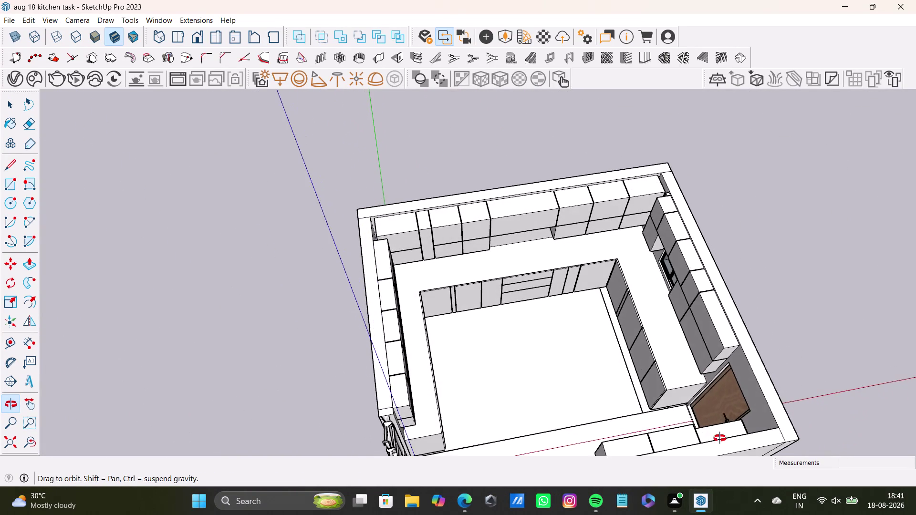
middle_drag(720, 438, 720, 439)
scroll(up, 3)
middle_drag(470, 289, 359, 203)
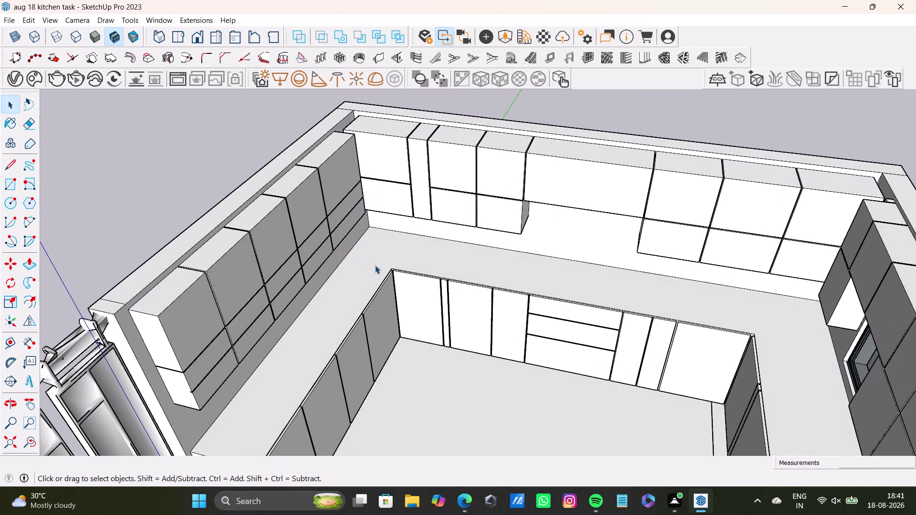
click(375, 265)
Move the U-shaped outline beside the room, then drag it toward the base cabinets.
key(m)
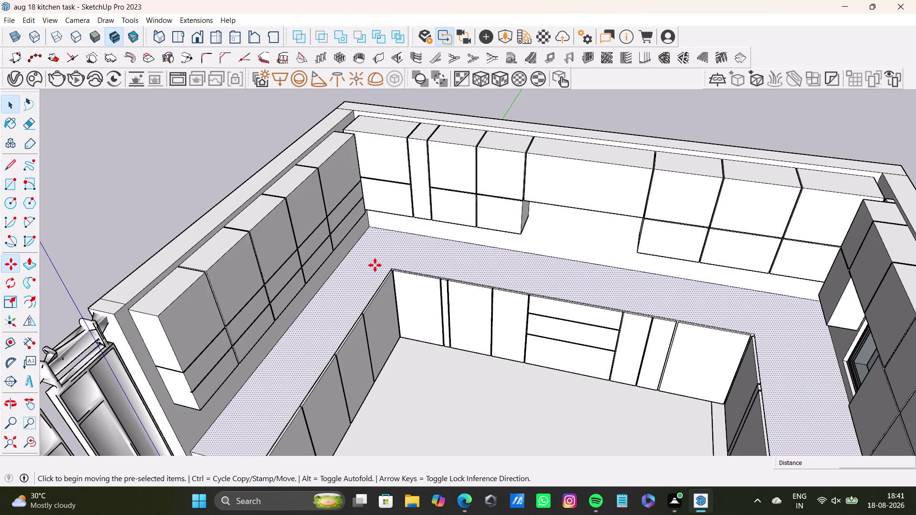
click(390, 269)
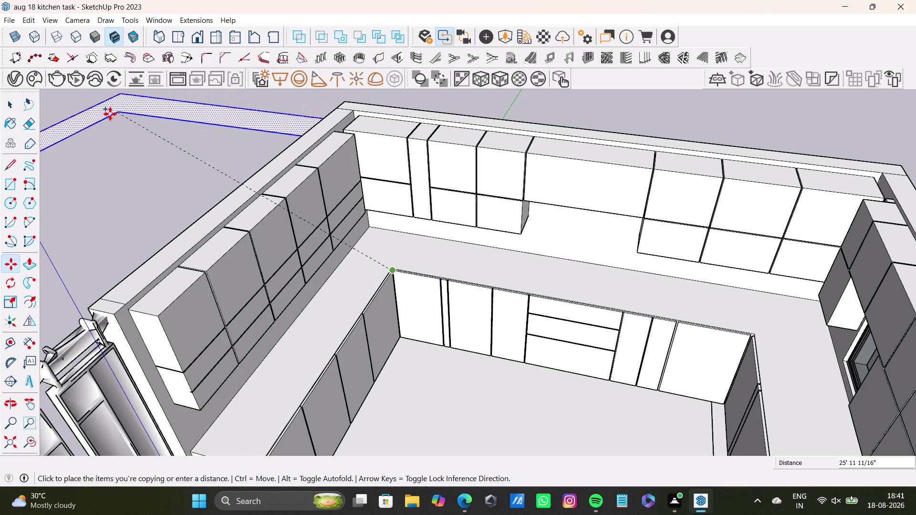
click(110, 120)
scroll(down, 3)
middle_drag(244, 211, 359, 248)
scroll(down, 3)
middle_drag(329, 254, 389, 214)
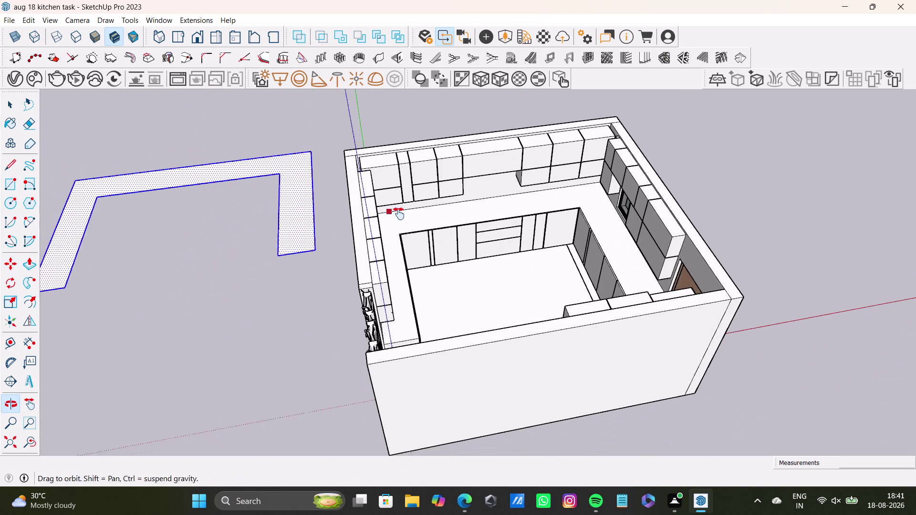
middle_drag(390, 214, 399, 214)
drag(324, 251, 328, 251)
scroll(up, 3)
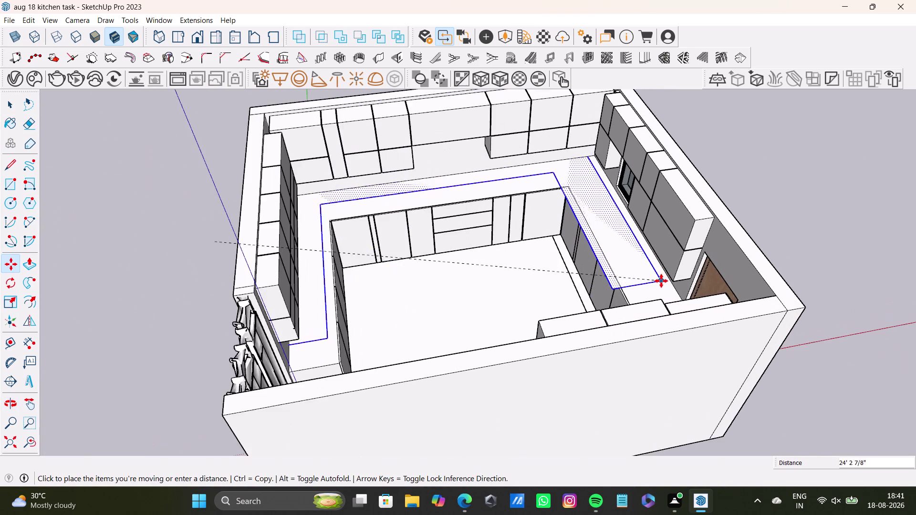
scroll(down, 3)
middle_drag(661, 281, 577, 245)
scroll(up, 3)
middle_drag(571, 239, 515, 320)
scroll(up, 3)
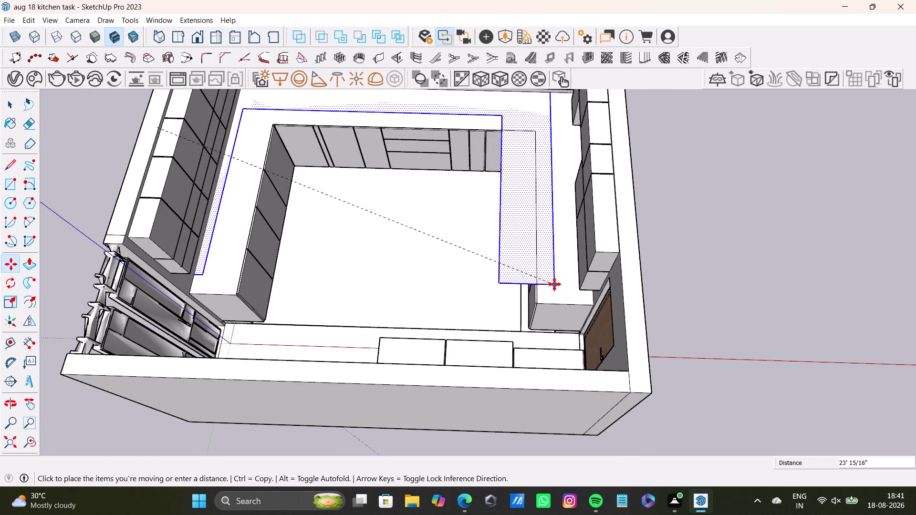
Cancel that move, retry it with a vertical lock, then cancel again.
key(m)
key(Up)
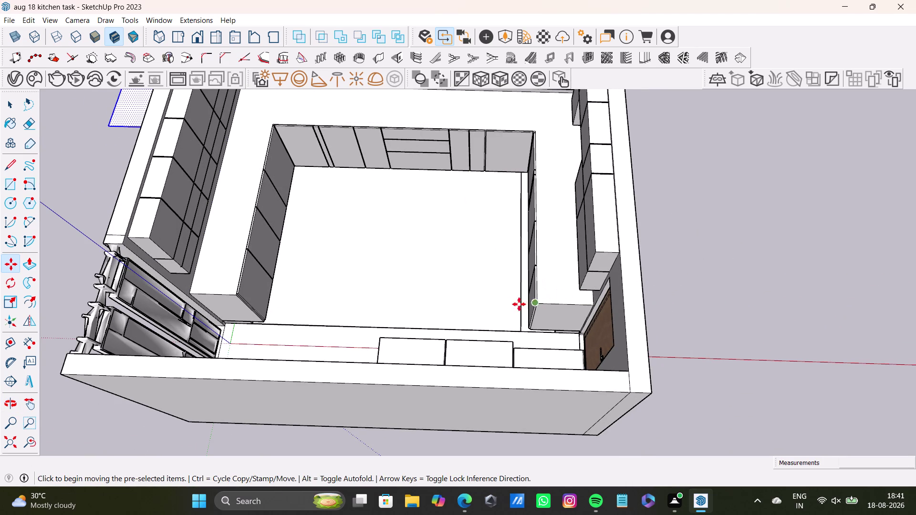
click(108, 125)
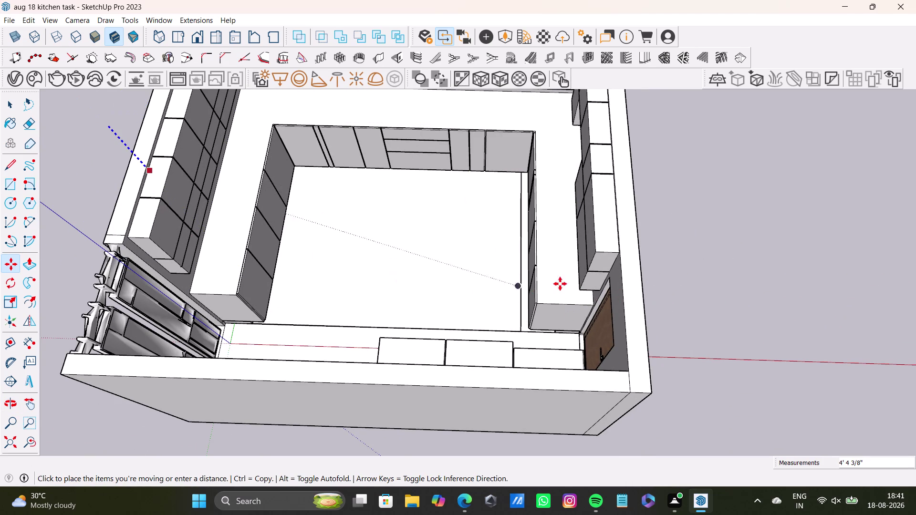
key(space)
scroll(down, 3)
middle_drag(173, 156, 442, 259)
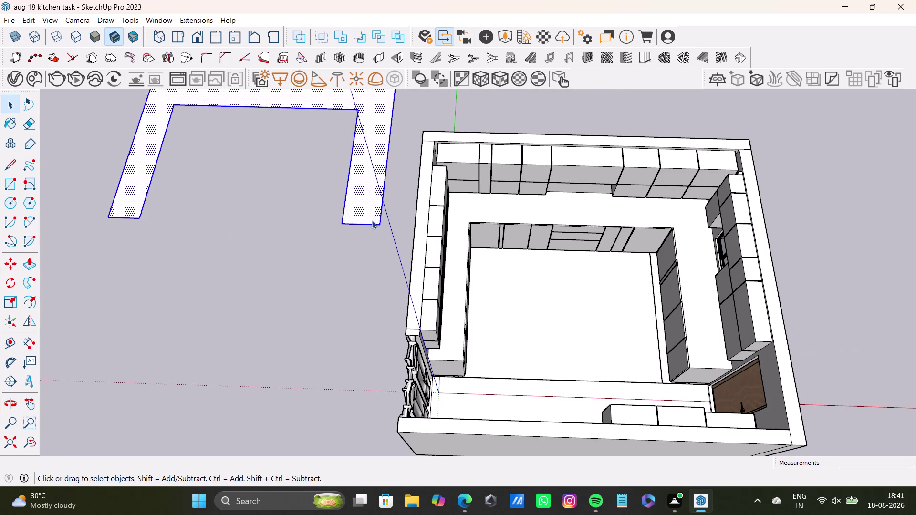
key(space)
Reselect the U-shaped outline and take its corner as the Move base point.
click(374, 222)
key(m)
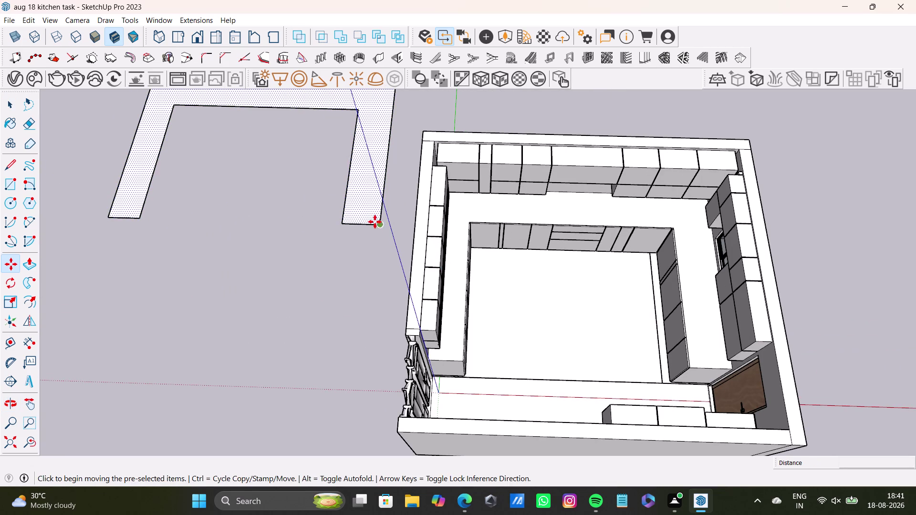
click(381, 224)
scroll(down, 3)
middle_drag(683, 342, 604, 295)
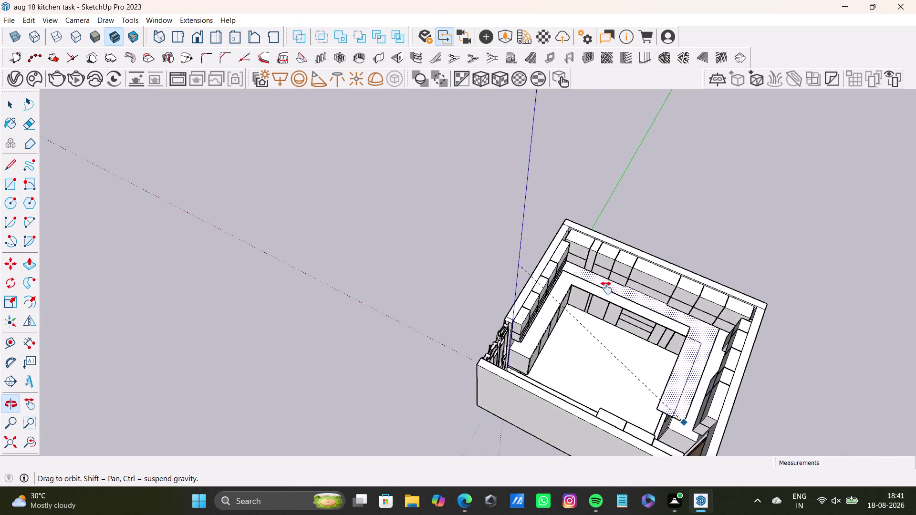
middle_drag(604, 295, 412, 134)
scroll(up, 3)
middle_drag(453, 207, 593, 232)
scroll(up, 3)
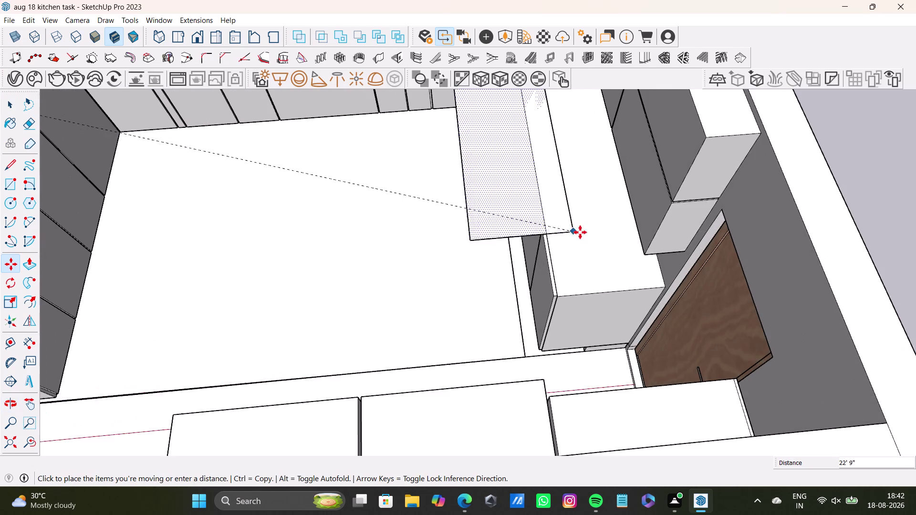
scroll(up, 3)
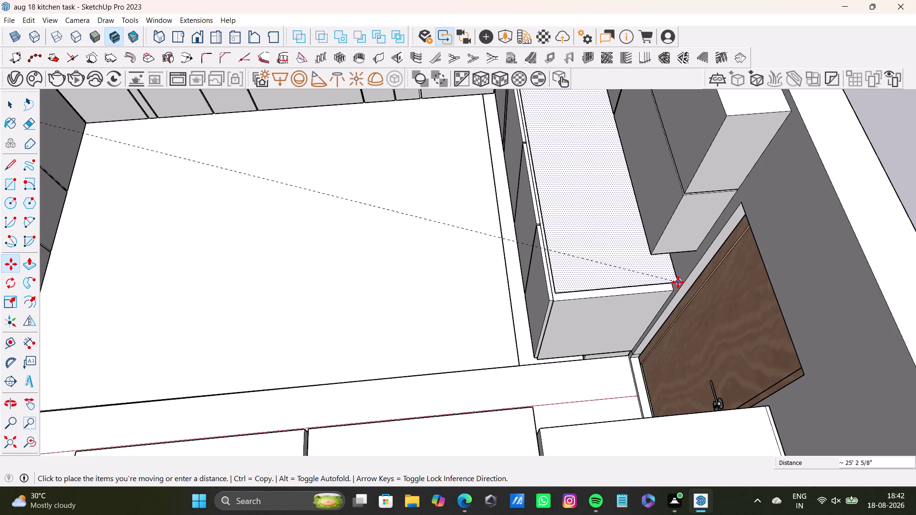
Drop the slab onto the base cabinets near the door and check its placement.
click(678, 282)
scroll(up, 3)
middle_drag(555, 281, 690, 217)
scroll(up, 3)
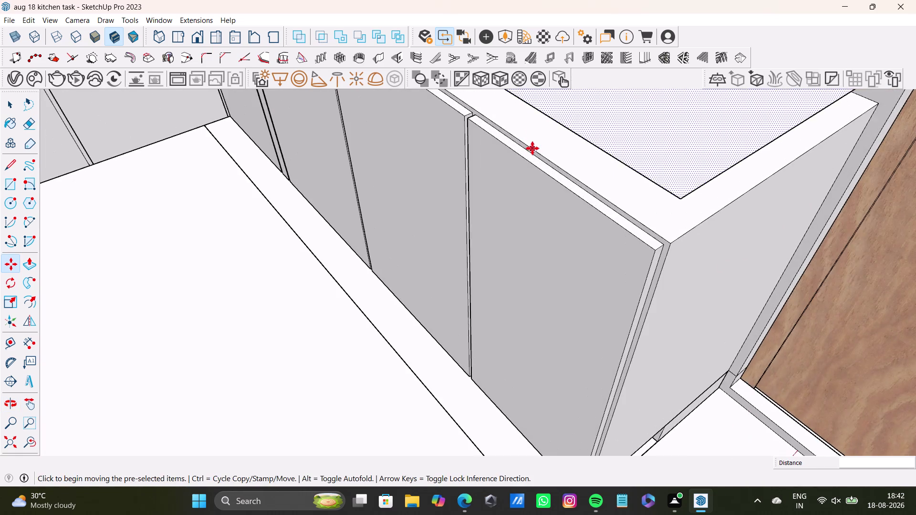
middle_drag(534, 149, 432, 278)
middle_drag(462, 272, 383, 131)
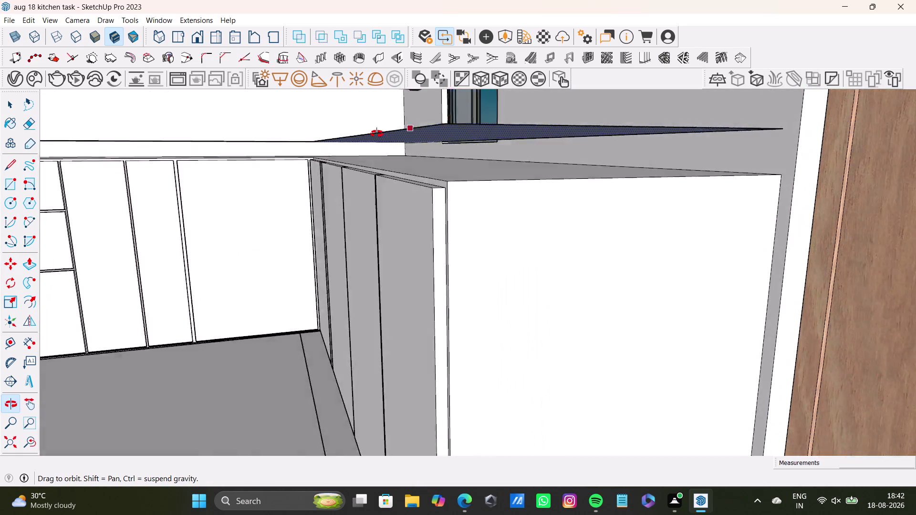
middle_drag(383, 131, 448, 214)
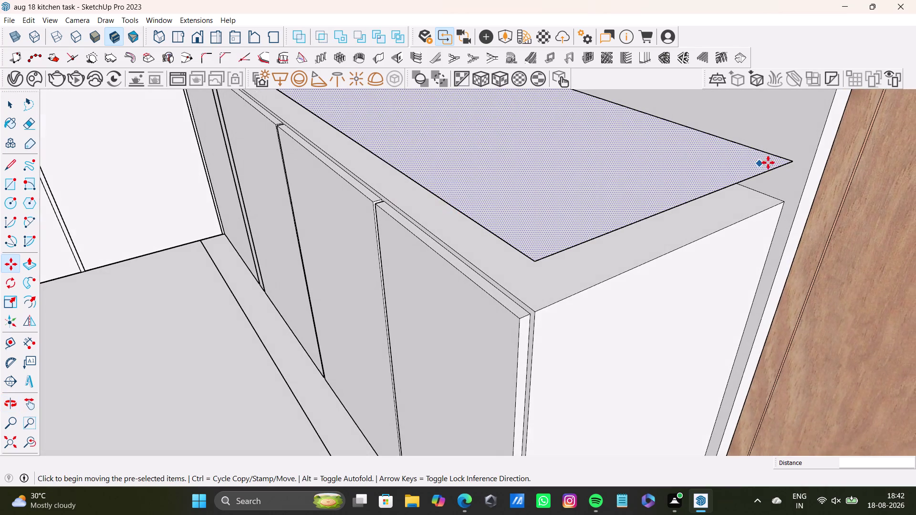
Pick the slab by its corner and shift it along an arrow-key-locked axis.
click(794, 165)
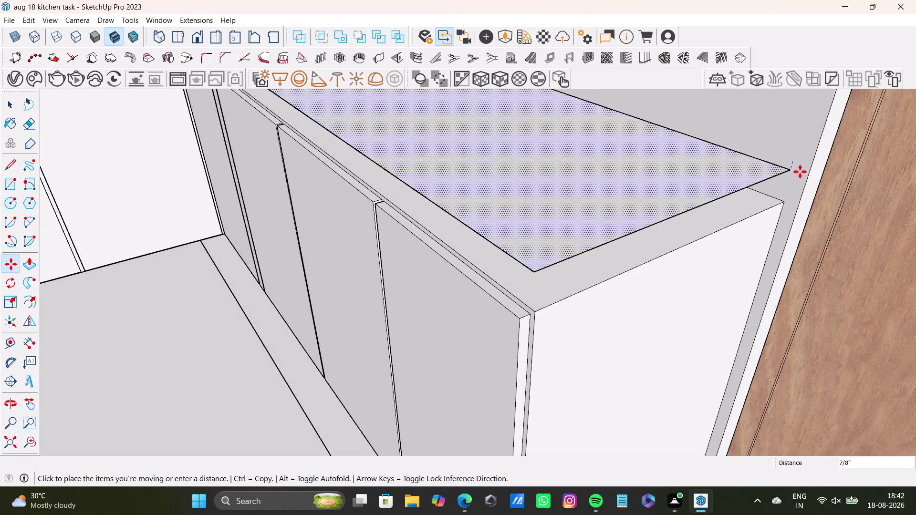
key(Right)
key(Left)
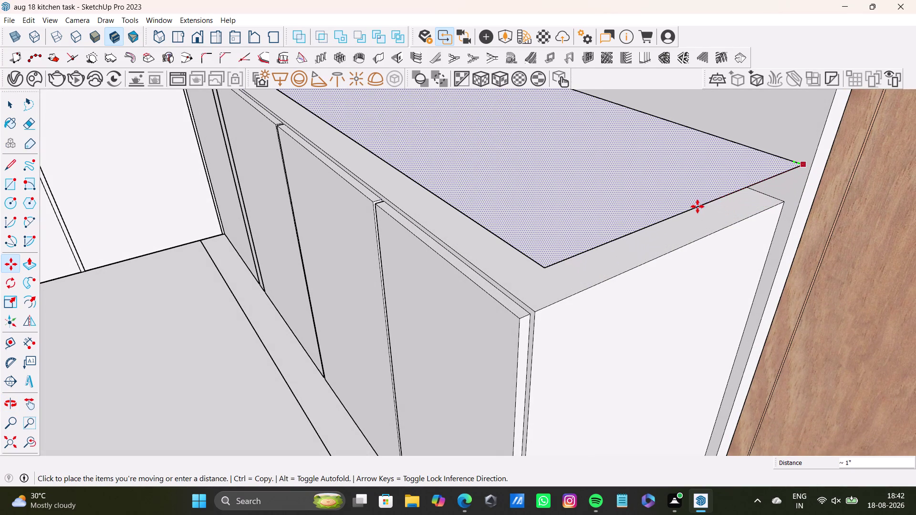
click(698, 207)
Nudge the slab with small drags until its corner sits flush on the cabinet endpoint.
drag(804, 169, 793, 178)
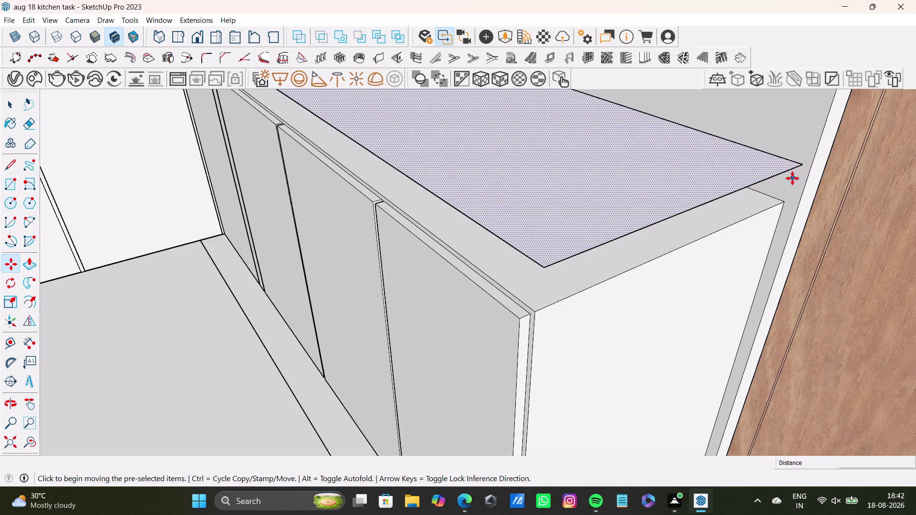
drag(793, 179, 785, 196)
drag(800, 167, 780, 189)
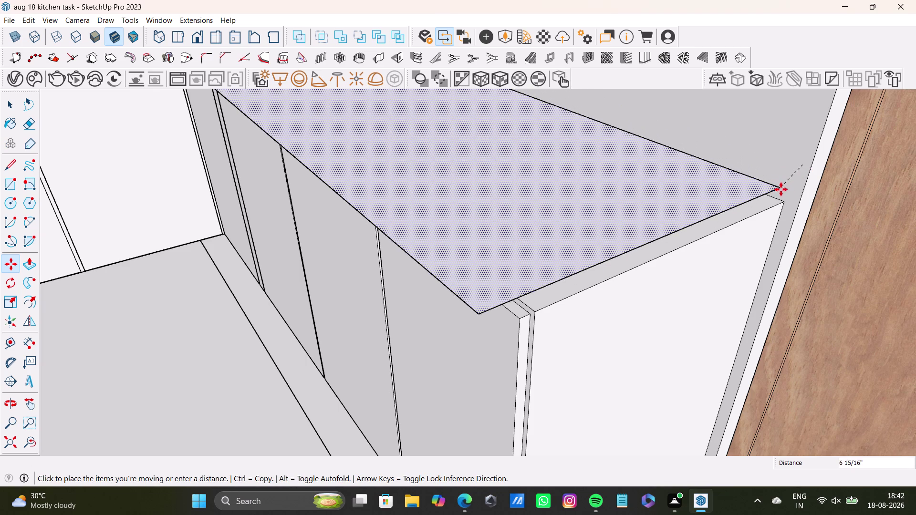
drag(780, 189, 785, 205)
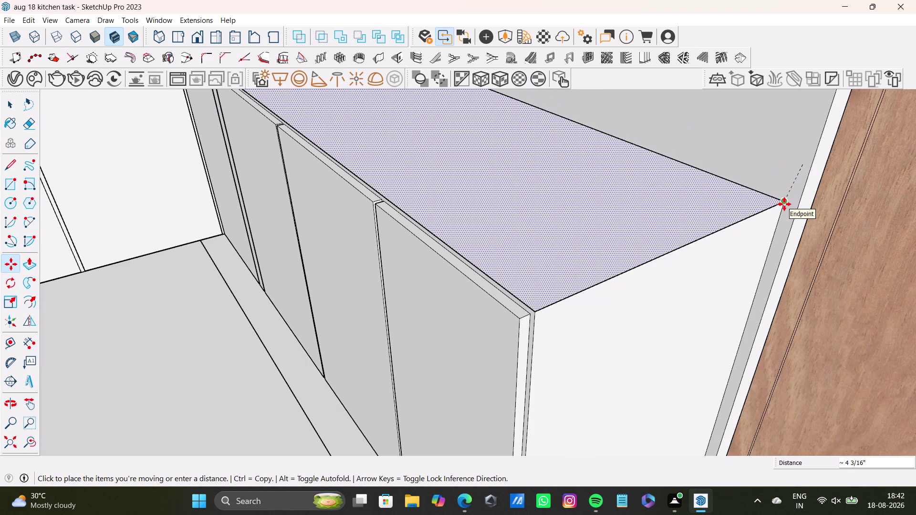
drag(785, 204, 788, 190)
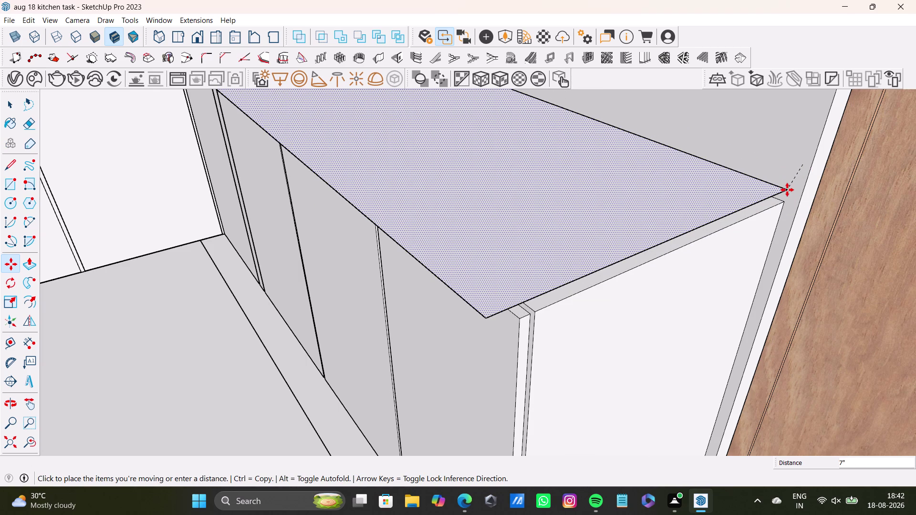
drag(787, 190, 788, 188)
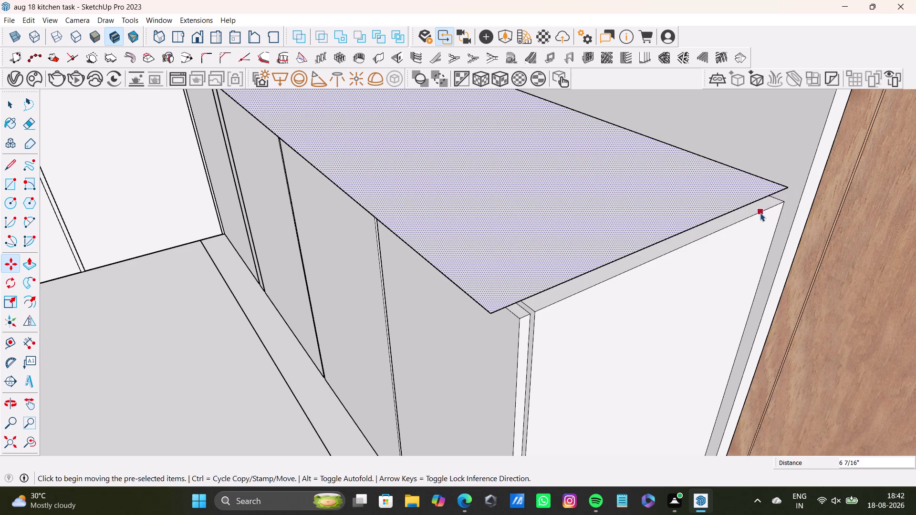
key(space)
scroll(down, 3)
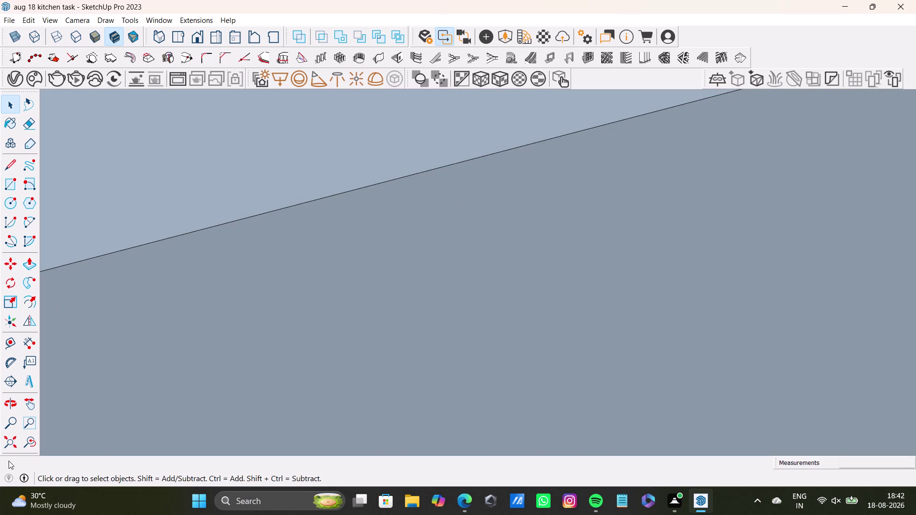
Finish the previous move and orbit out to view the whole kitchen.
click(15, 442)
scroll(down, 3)
middle_drag(437, 208, 436, 373)
scroll(up, 3)
middle_drag(436, 422, 317, 466)
scroll(up, 3)
middle_drag(322, 365, 412, 285)
scroll(down, 3)
middle_drag(407, 333, 390, 210)
scroll(up, 3)
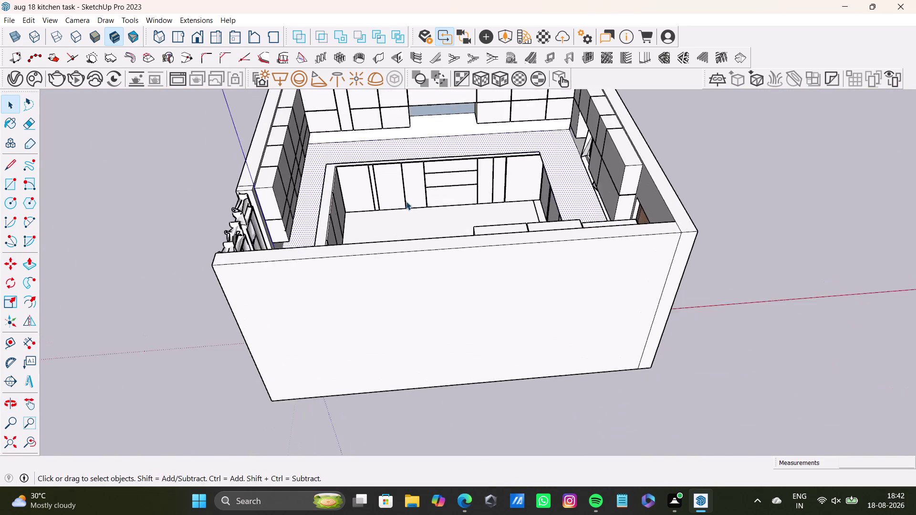
middle_drag(406, 201, 612, 236)
scroll(up, 3)
middle_drag(549, 212, 292, 248)
scroll(down, 3)
middle_drag(331, 186, 414, 293)
scroll(up, 3)
middle_drag(370, 317, 329, 292)
Select the U-shaped countertop slab and move it inside the room.
click(228, 314)
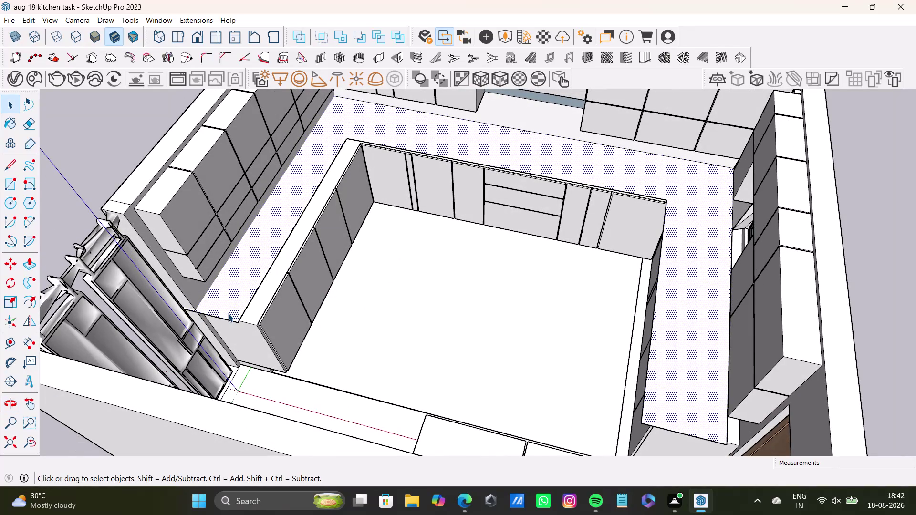
key(m)
drag(235, 320, 241, 319)
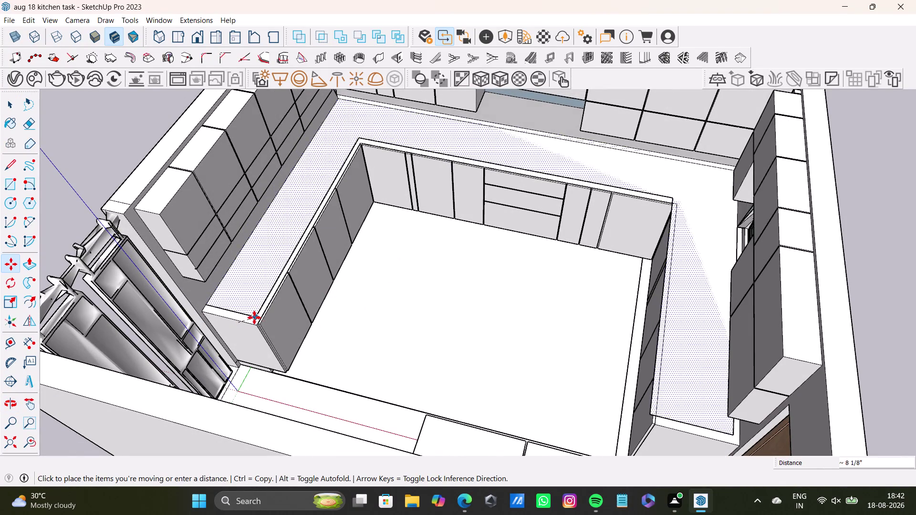
click(254, 321)
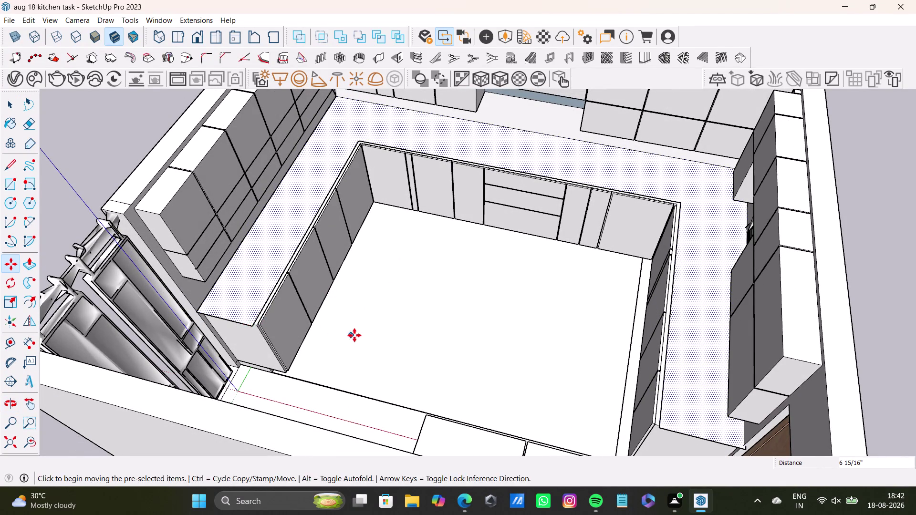
Snap the slab's corner to the edge of the door-side cabinet.
middle_drag(359, 331, 514, 314)
scroll(up, 3)
middle_drag(552, 259, 413, 318)
middle_drag(465, 325, 655, 269)
scroll(up, 3)
middle_drag(651, 263, 433, 284)
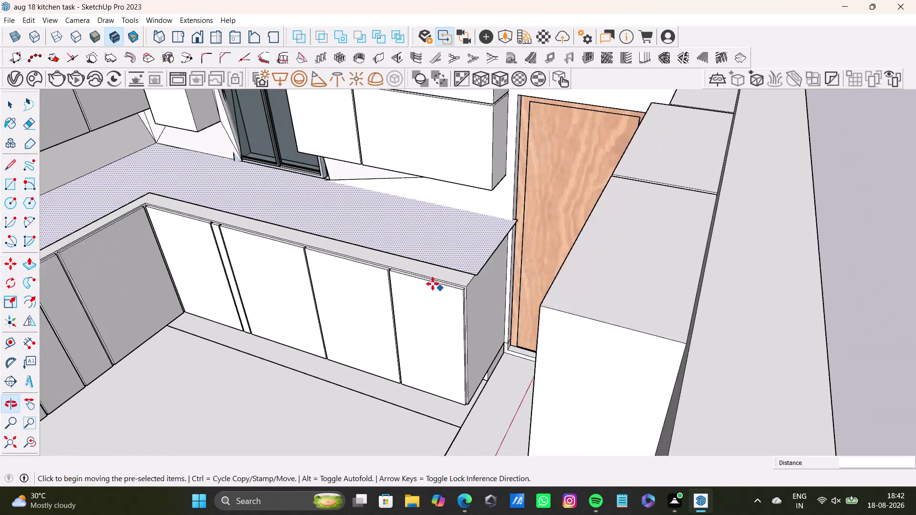
middle_drag(491, 250, 447, 311)
click(460, 302)
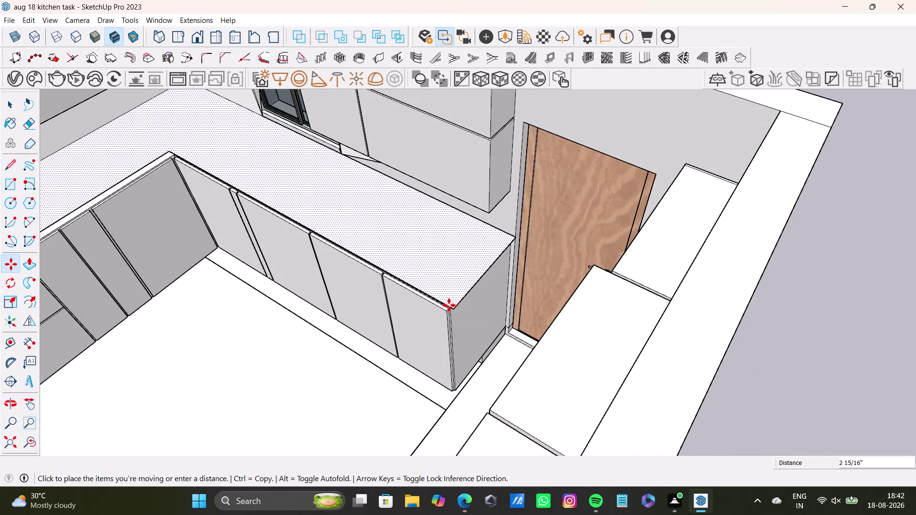
click(449, 305)
scroll(down, 3)
middle_drag(307, 215, 432, 291)
Undo the placement attempts, cancel the move and clear the selection.
key(ctrl+z)
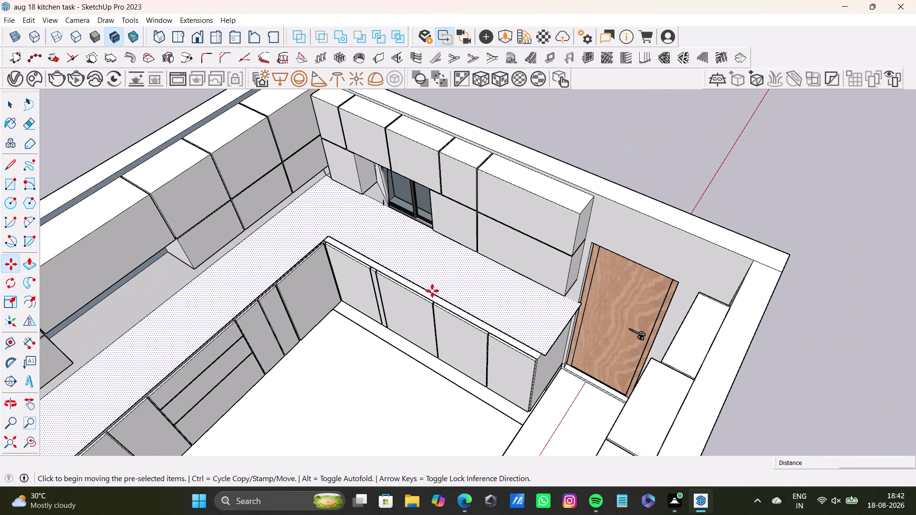
key(ctrl+z)
key(ctrl+z)
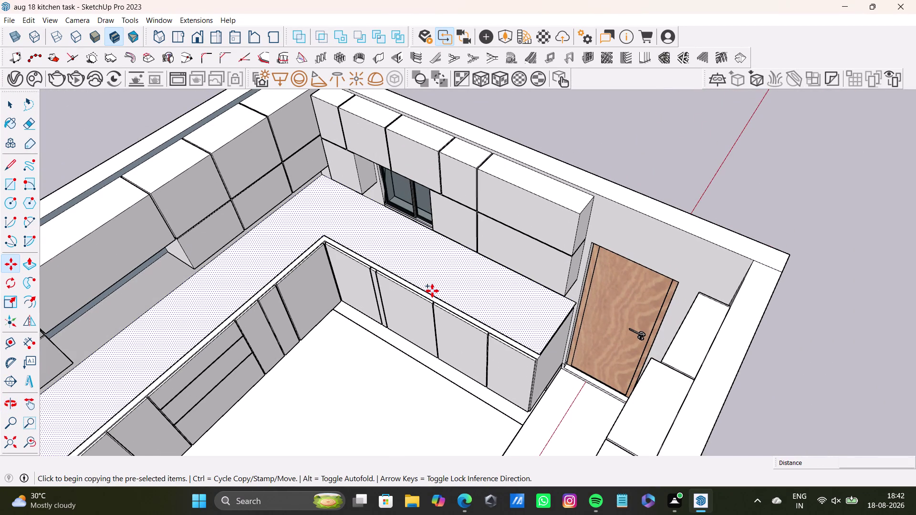
key(ctrl+z)
key(ctrl+z)
scroll(down, 3)
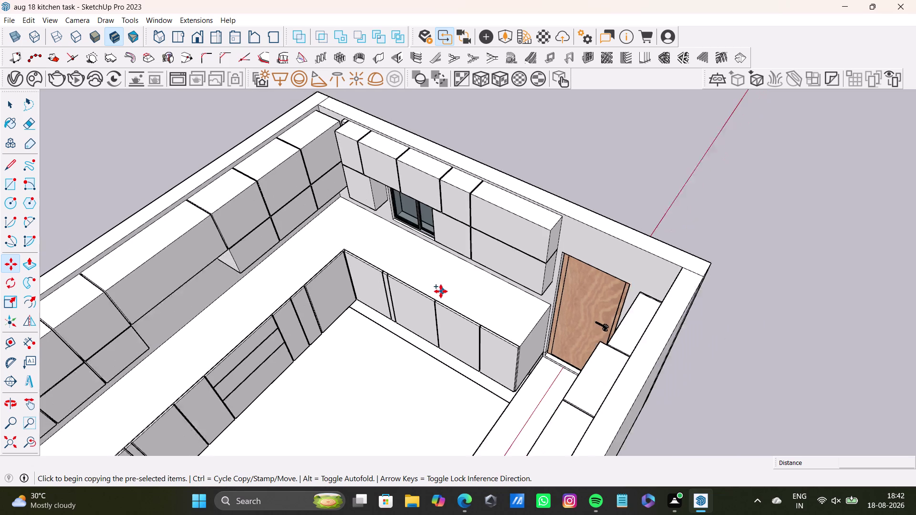
middle_drag(439, 292, 460, 281)
click(492, 270)
key(space)
click(484, 278)
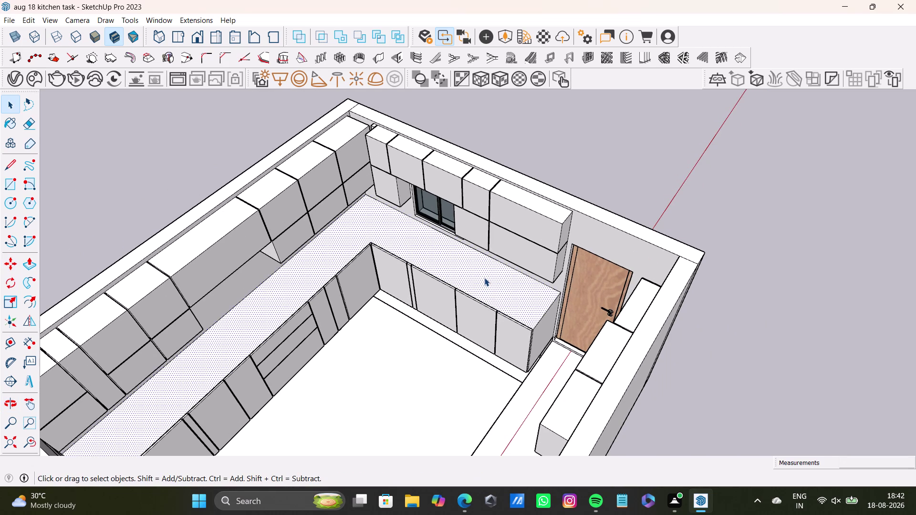
scroll(down, 3)
middle_drag(476, 289, 534, 270)
middle_drag(544, 288, 253, 348)
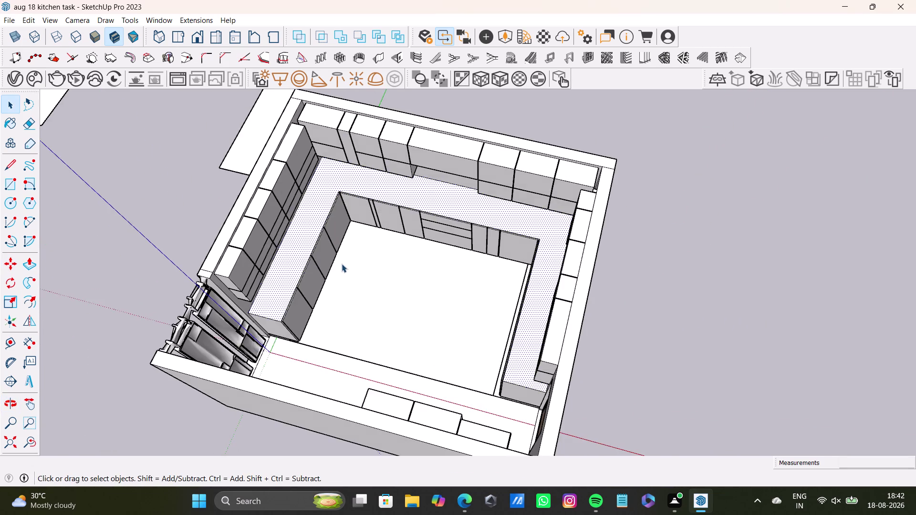
scroll(down, 3)
middle_drag(343, 263, 405, 226)
Select the slab beside the room and start a Move copy from its corner.
click(251, 230)
key(space)
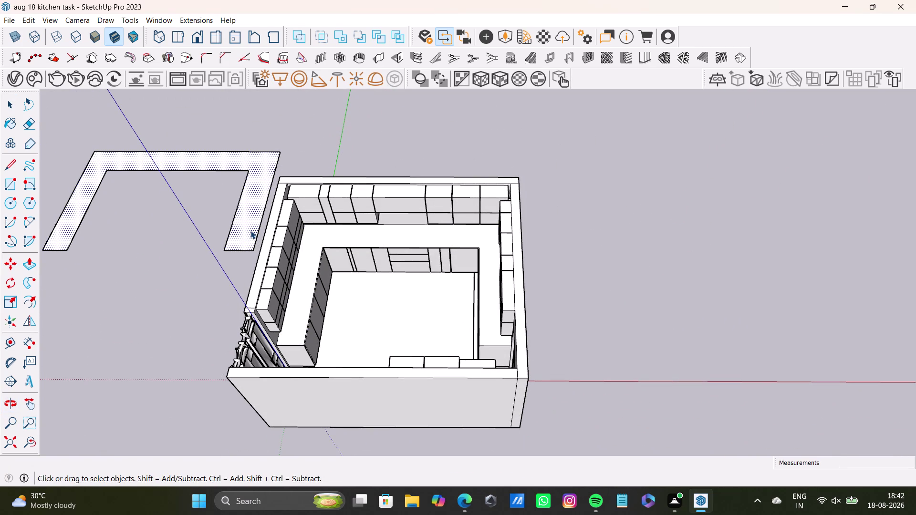
key(m)
click(252, 252)
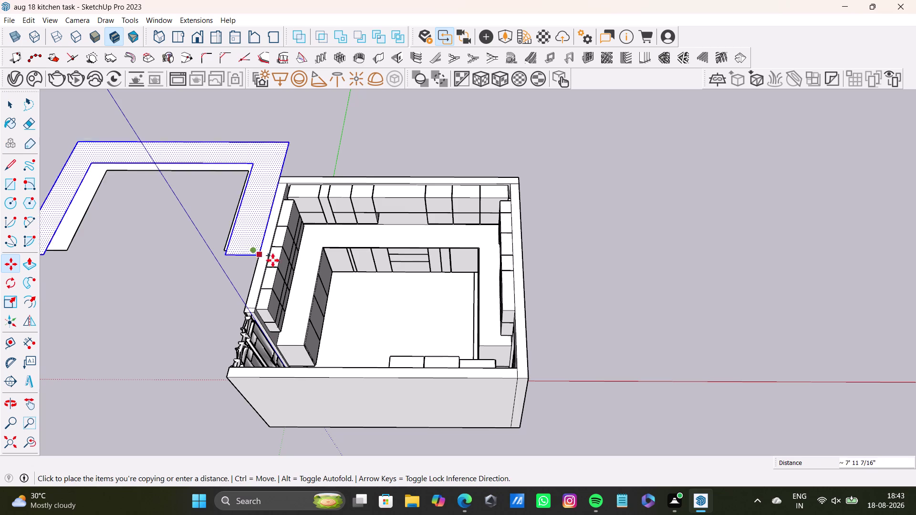
scroll(down, 3)
scroll(up, 3)
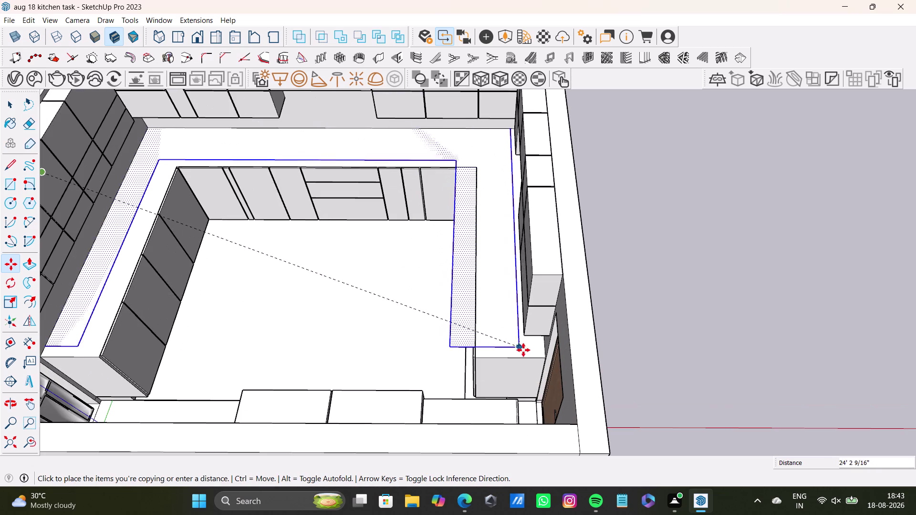
Place the slab copy on the door-side cabinet corner, then check it sits on the cabinets.
middle_drag(526, 349, 553, 306)
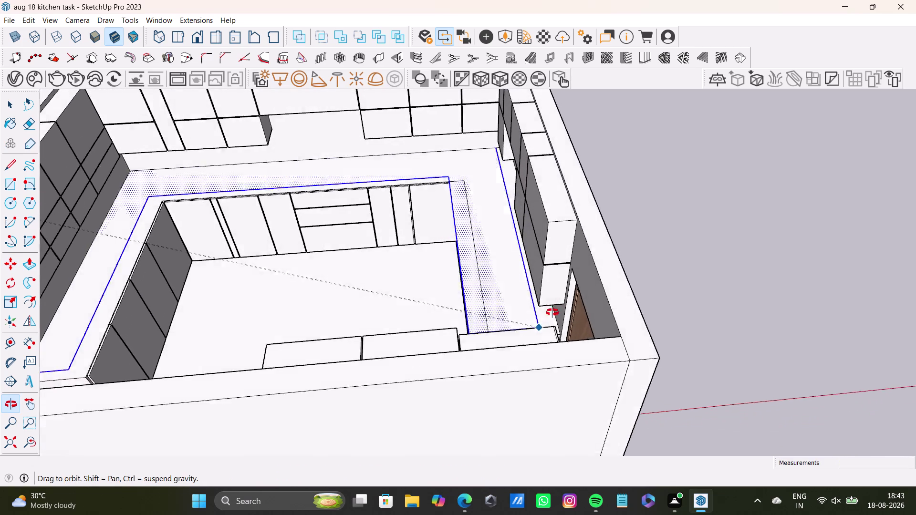
middle_drag(553, 306, 552, 324)
scroll(up, 3)
middle_drag(545, 324, 615, 383)
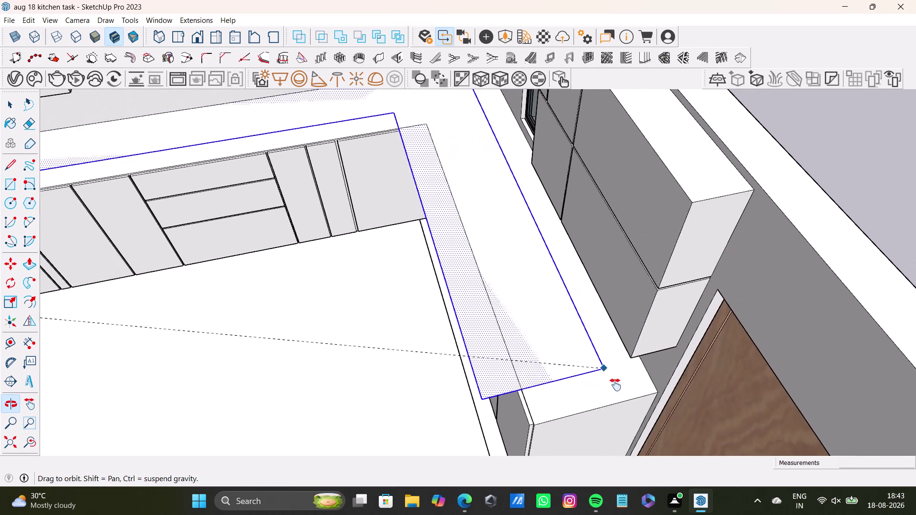
middle_drag(615, 382, 688, 348)
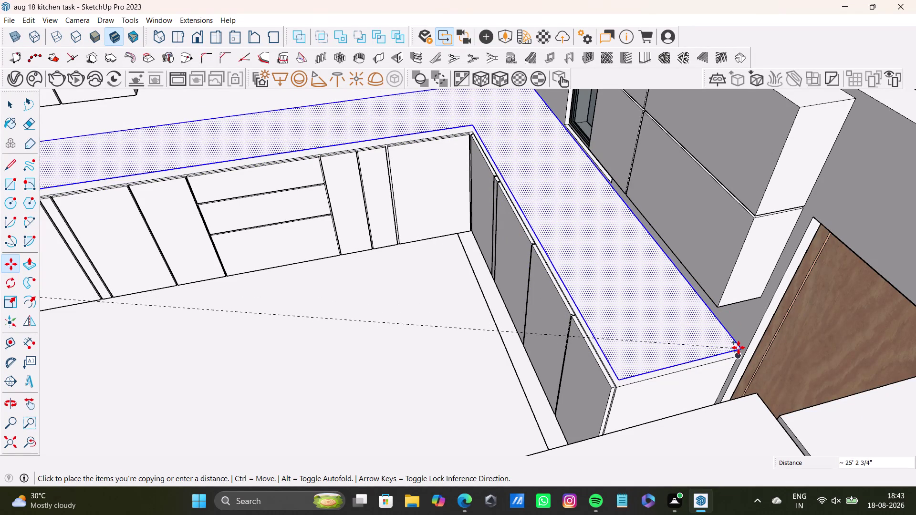
click(739, 347)
scroll(up, 3)
middle_drag(689, 350, 690, 345)
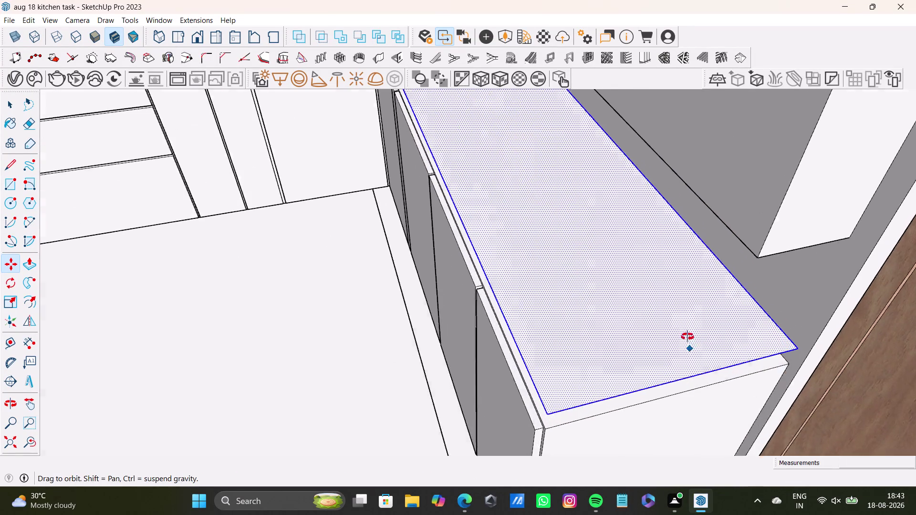
middle_drag(690, 346, 678, 314)
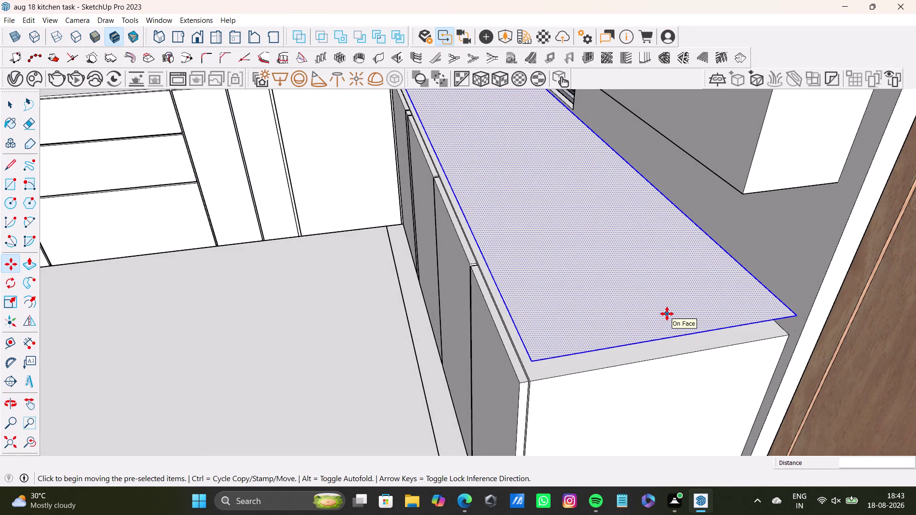
Push/Pull the countertop face to thicken the U-shaped slab.
key(p)
drag(662, 311, 663, 320)
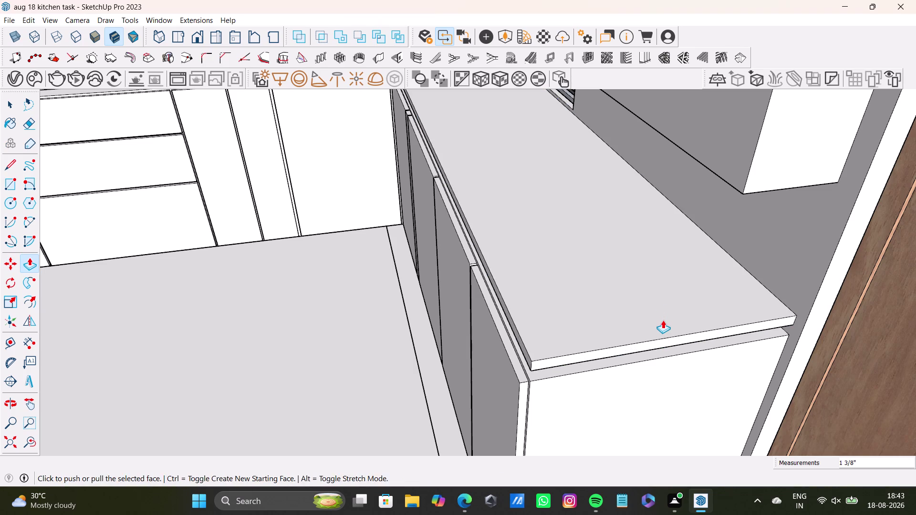
key(space)
scroll(down, 3)
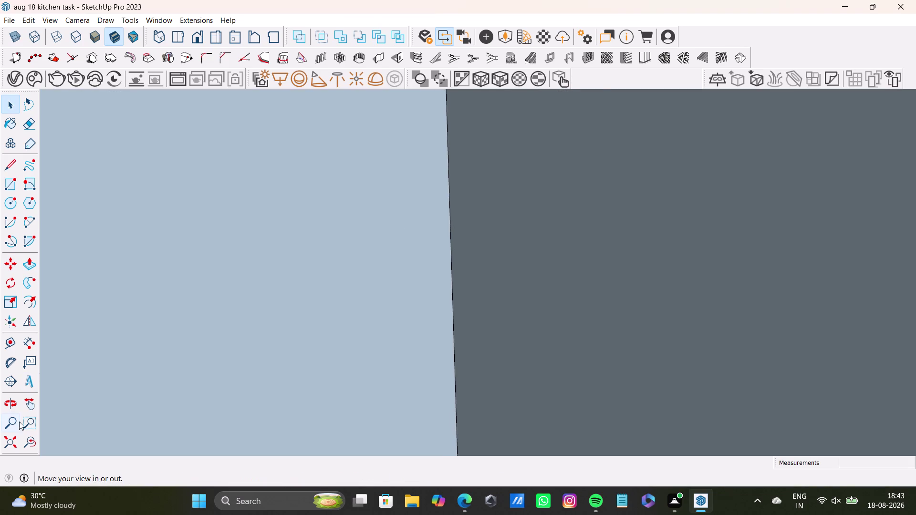
click(31, 446)
middle_drag(433, 259, 424, 312)
middle_drag(470, 325, 545, 285)
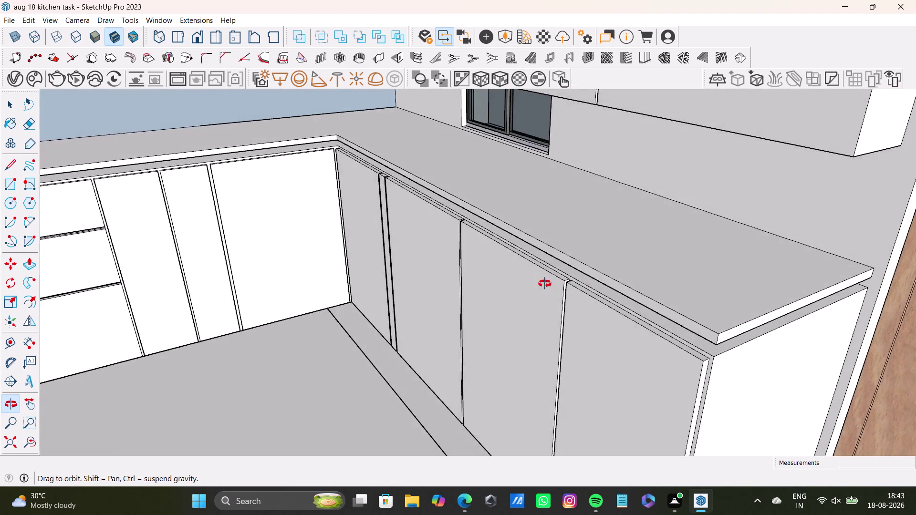
middle_drag(545, 285, 439, 272)
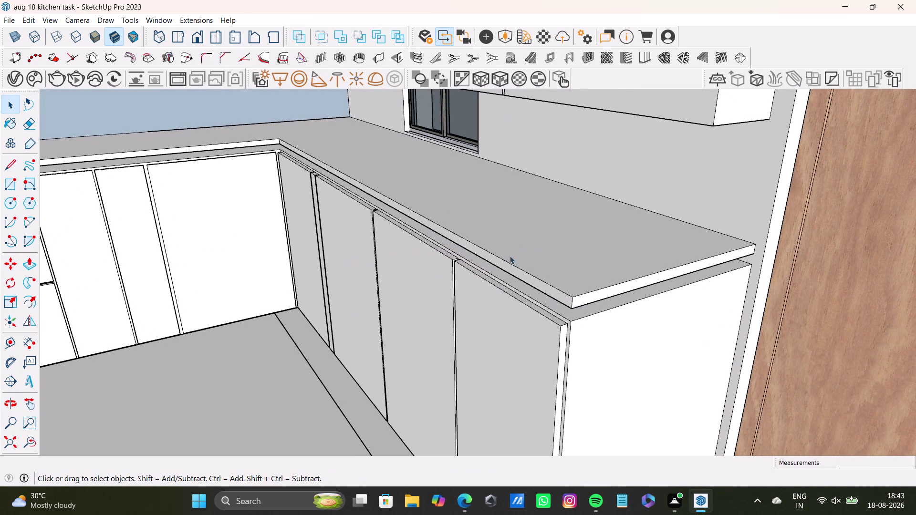
Select the countertop slab and move it about 1 1/4 inches onto the cabinet tops.
click(543, 252)
triple_click(562, 288)
double_click(573, 294)
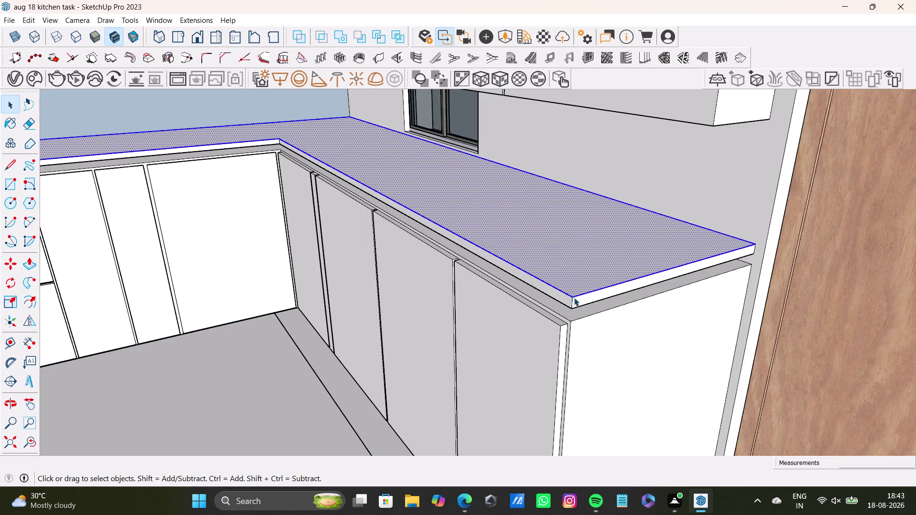
double_click(567, 298)
double_click(576, 300)
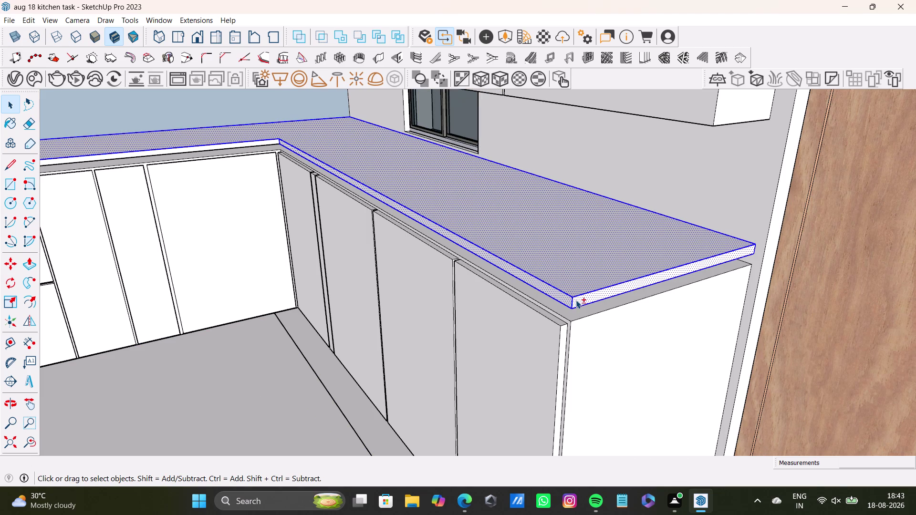
double_click(247, 145)
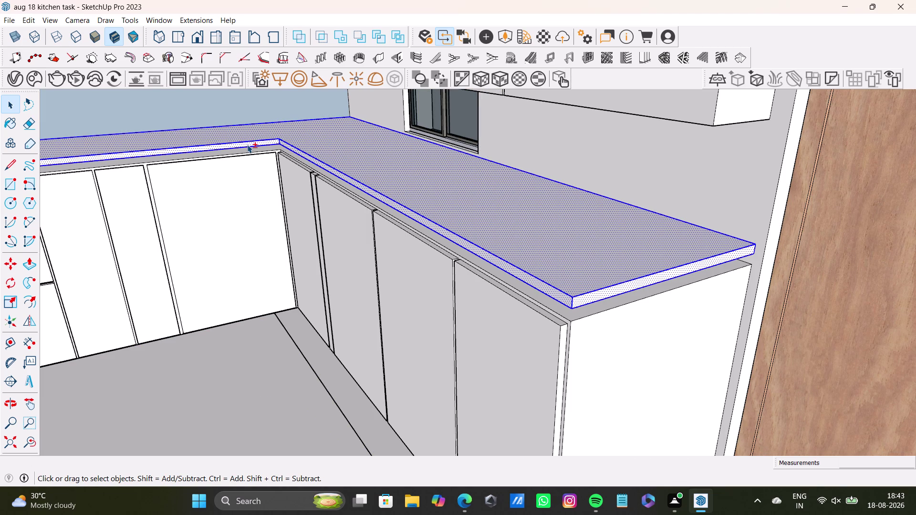
key(m)
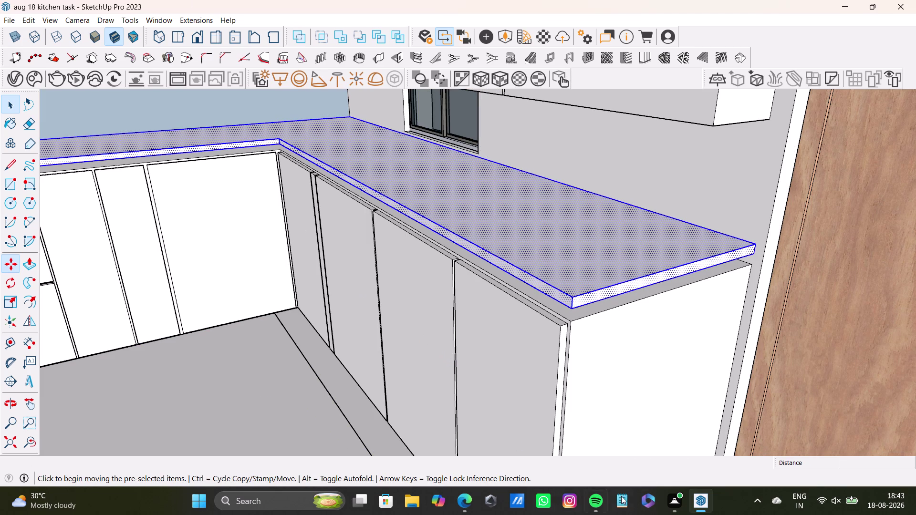
scroll(up, 3)
click(575, 306)
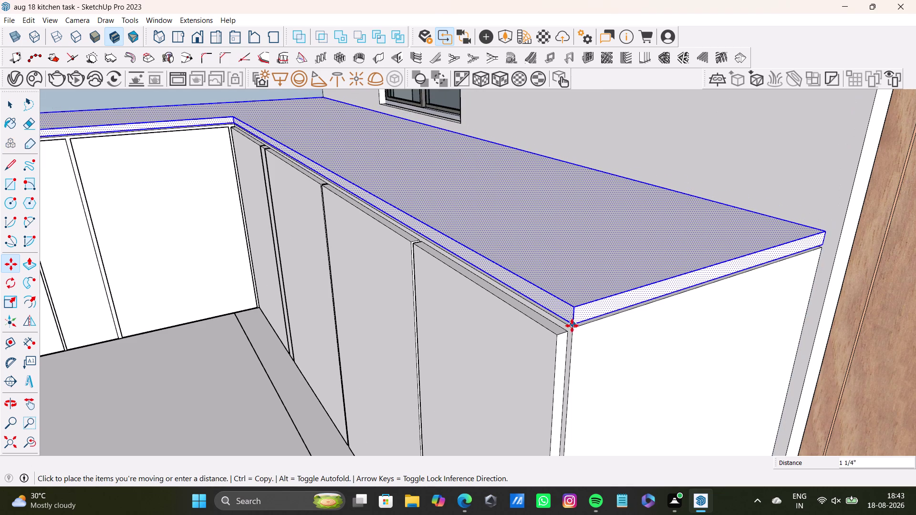
click(571, 326)
key(space)
scroll(down, 3)
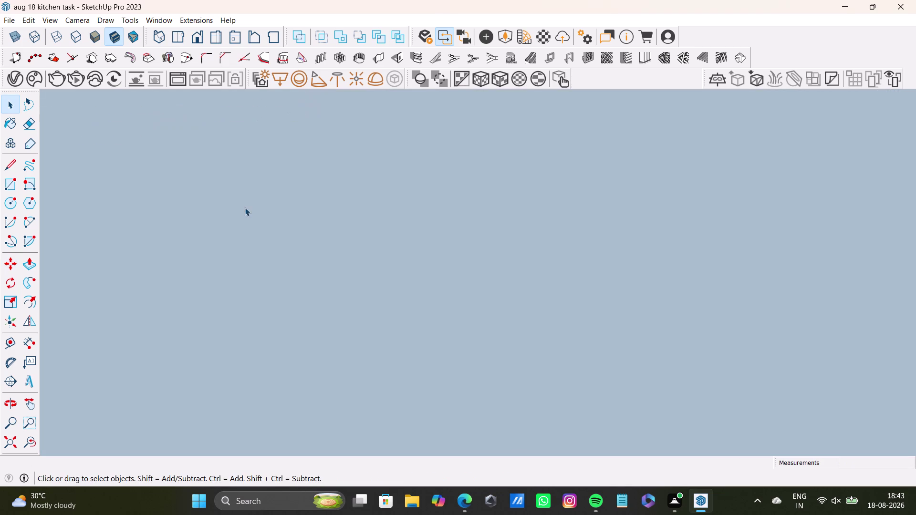
click(4, 444)
scroll(down, 3)
scroll(up, 3)
middle_drag(577, 221, 544, 281)
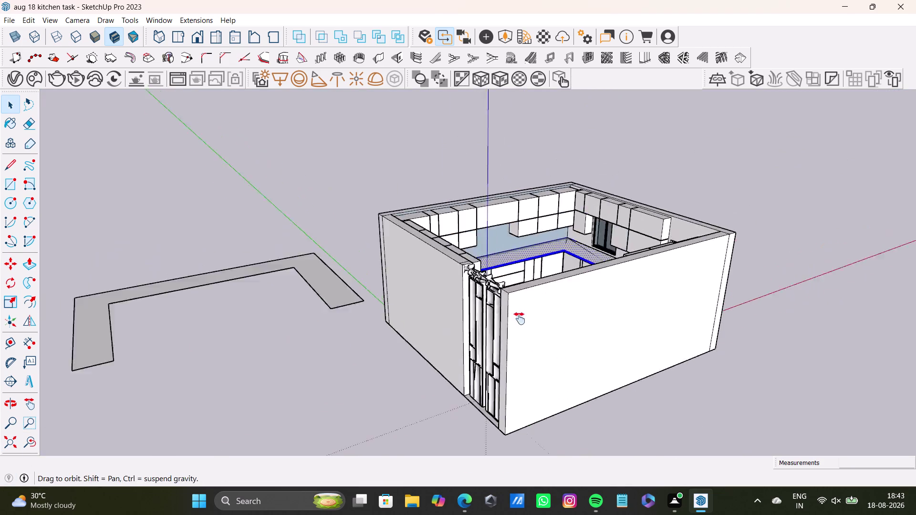
middle_drag(544, 282, 488, 370)
scroll(up, 3)
scroll(down, 3)
middle_drag(533, 305, 499, 434)
scroll(up, 3)
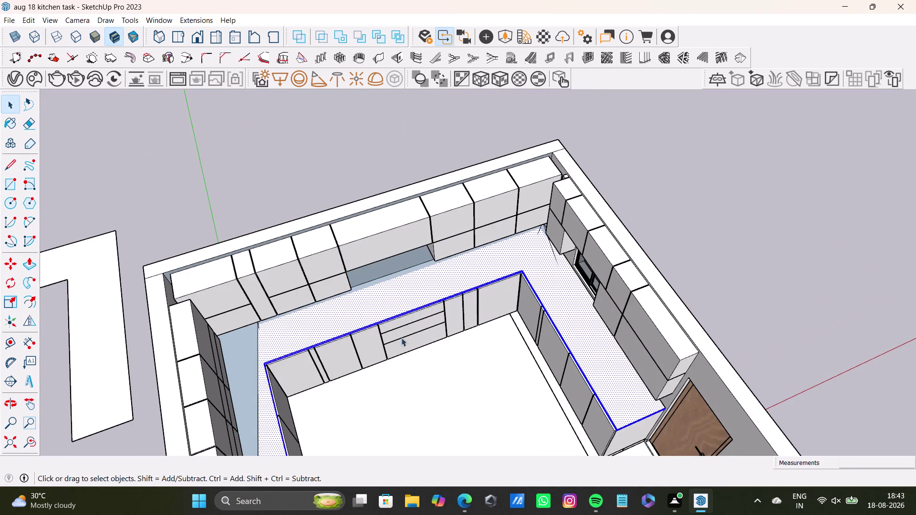
middle_drag(397, 369, 239, 288)
key(ctrl+z)
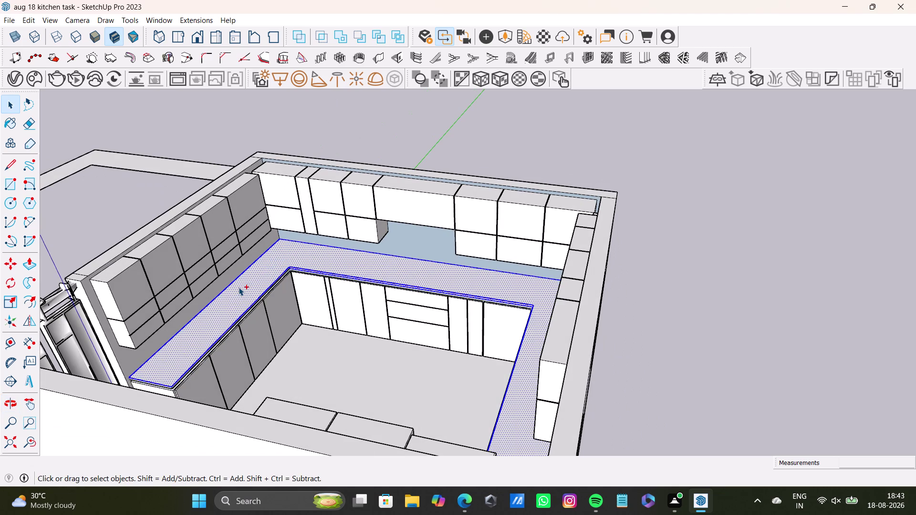
key(ctrl+z)
middle_drag(517, 406, 633, 357)
scroll(up, 3)
middle_drag(538, 314, 586, 433)
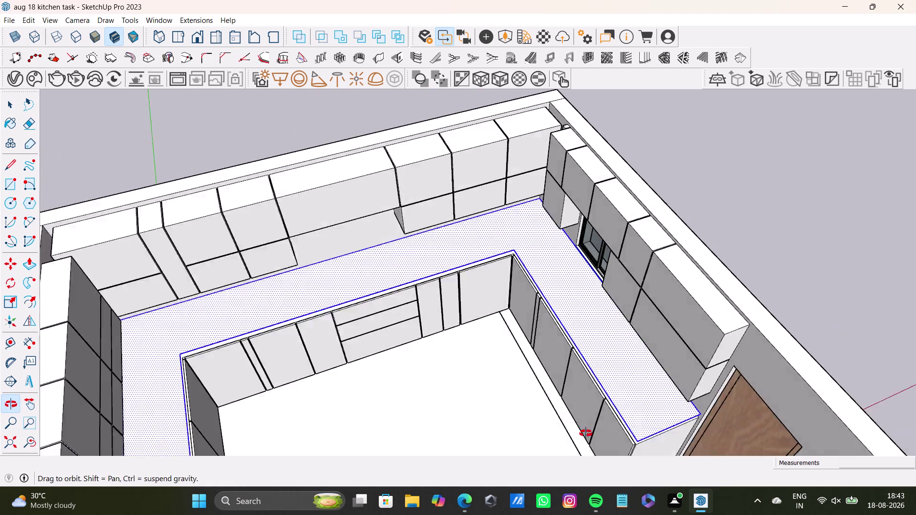
middle_drag(586, 434, 595, 436)
scroll(down, 3)
scroll(up, 3)
middle_drag(635, 381, 627, 246)
scroll(up, 3)
middle_drag(608, 177, 642, 125)
scroll(down, 3)
middle_drag(629, 178, 648, 189)
scroll(up, 3)
middle_drag(661, 203, 687, 374)
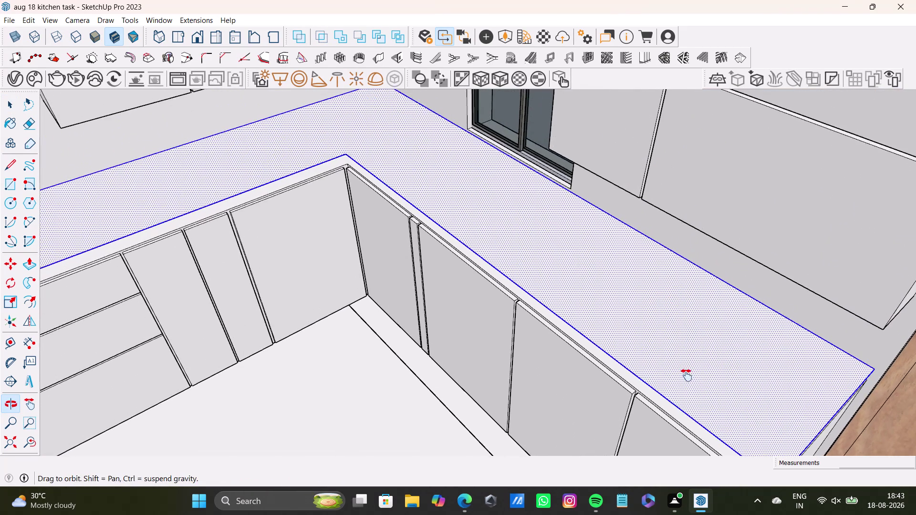
middle_drag(686, 374, 687, 375)
Pull the countertop's top face up 1 1/8 inches.
key(p)
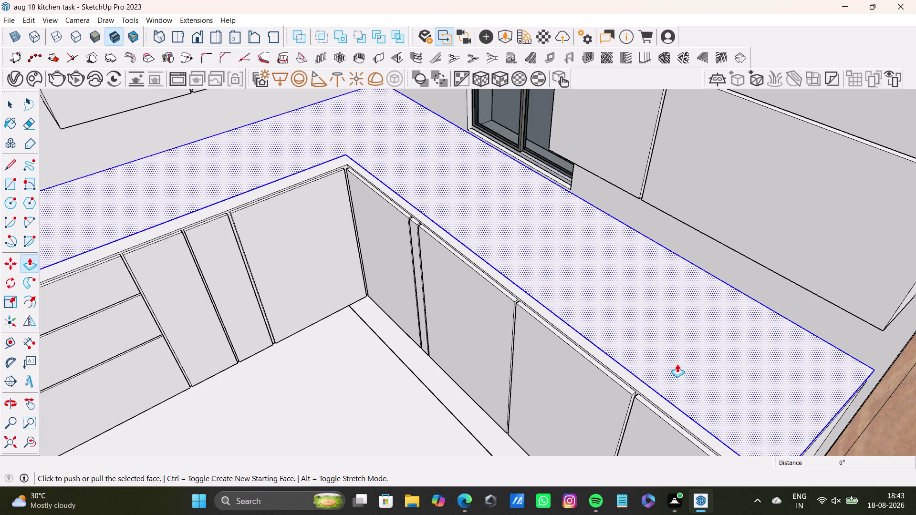
key(p)
click(677, 364)
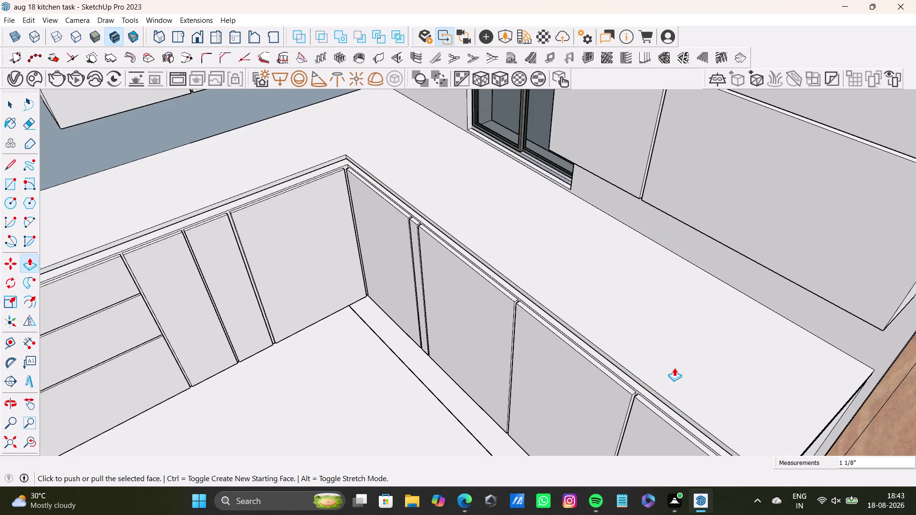
key(space)
scroll(down, 3)
middle_drag(488, 272, 631, 393)
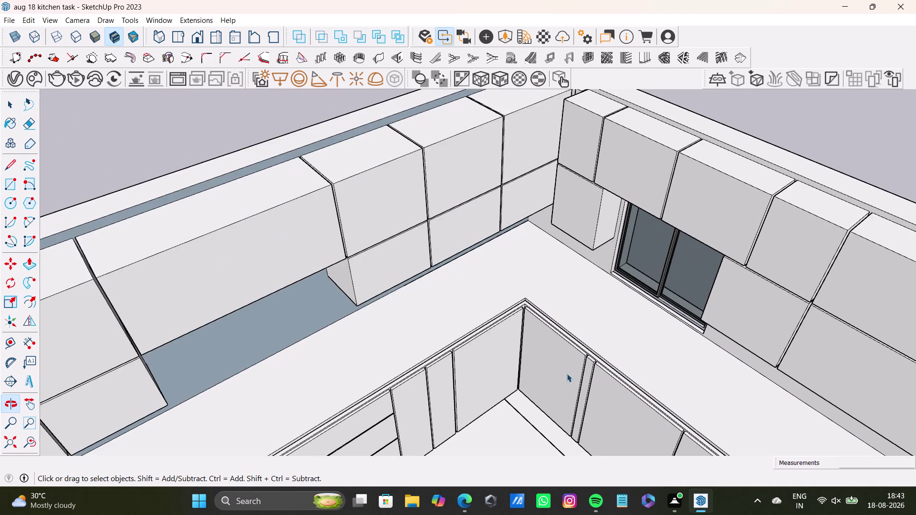
scroll(down, 3)
middle_drag(557, 357, 322, 363)
scroll(up, 3)
middle_drag(179, 294, 327, 275)
scroll(up, 3)
middle_drag(321, 256, 303, 166)
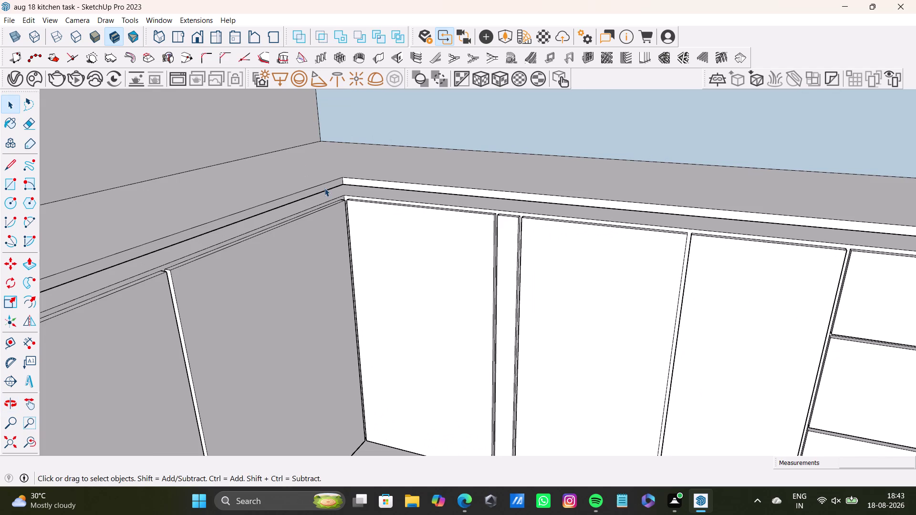
scroll(up, 3)
Check the slab's faces and edges with the Select tool.
click(332, 184)
triple_click(336, 184)
triple_click(351, 175)
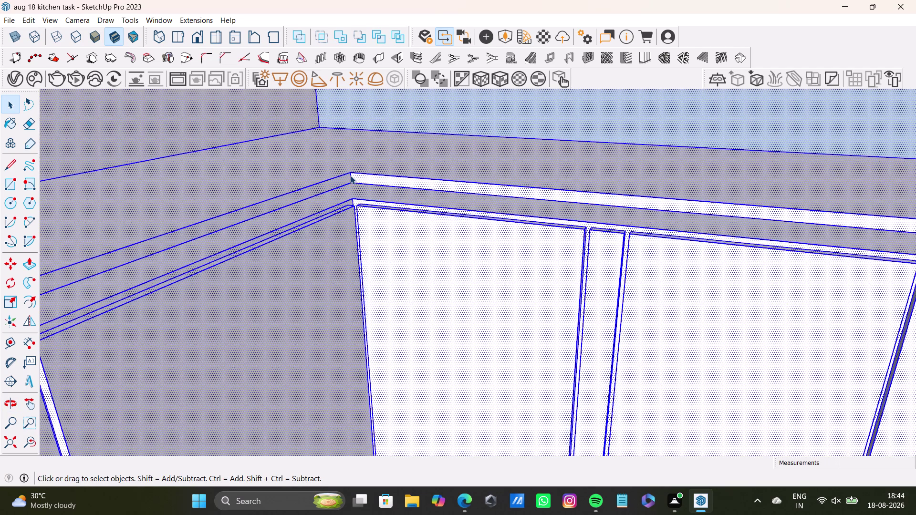
double_click(378, 170)
double_click(385, 168)
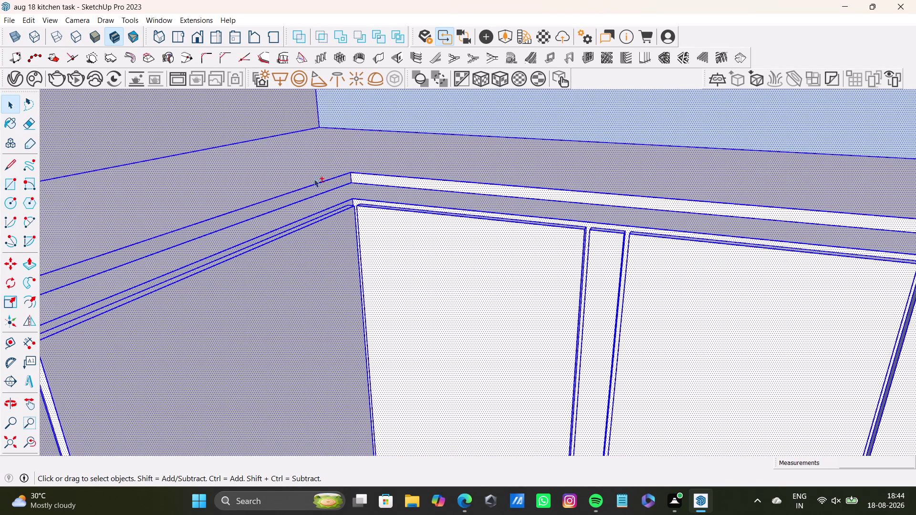
double_click(372, 171)
click(375, 255)
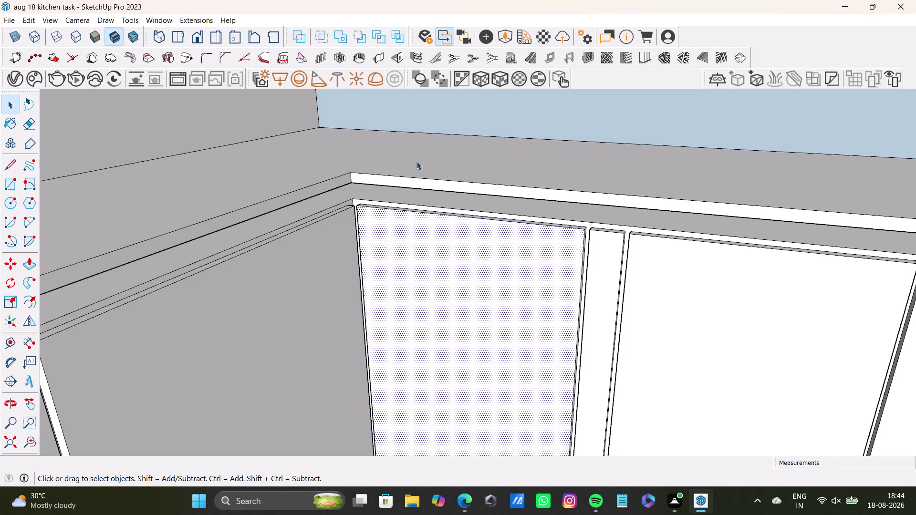
double_click(428, 157)
double_click(440, 184)
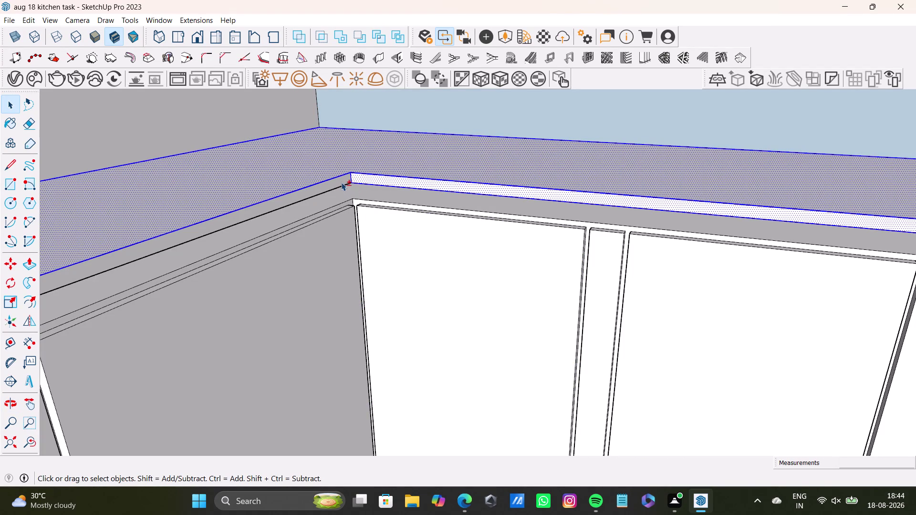
double_click(342, 182)
scroll(down, 3)
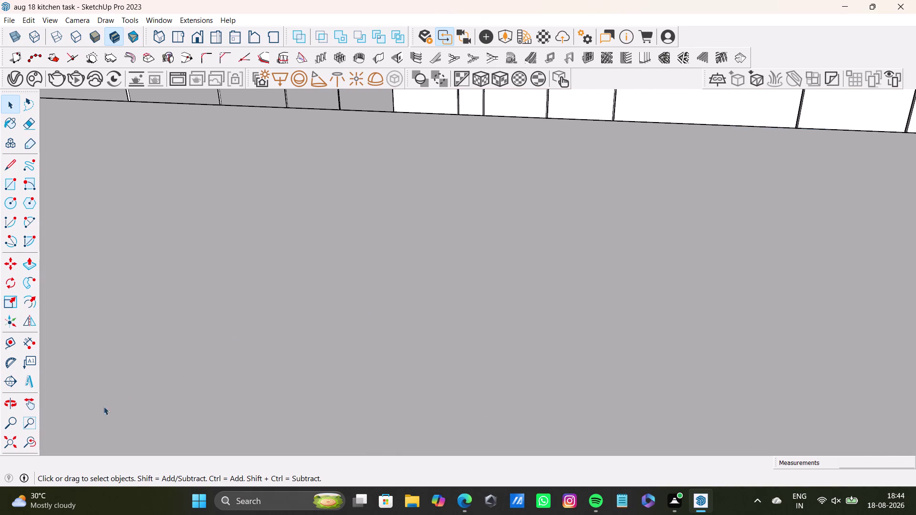
click(27, 440)
middle_drag(372, 294, 557, 303)
scroll(down, 3)
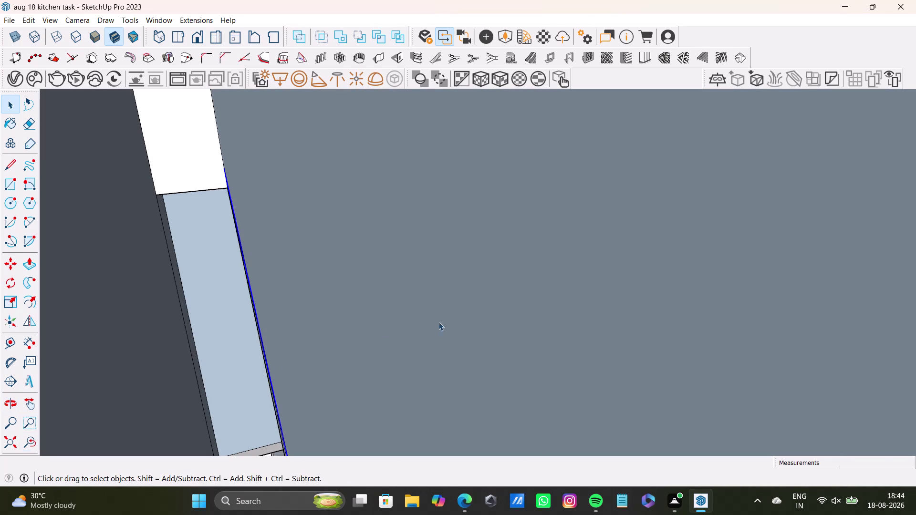
click(5, 445)
scroll(down, 3)
middle_drag(498, 247, 301, 378)
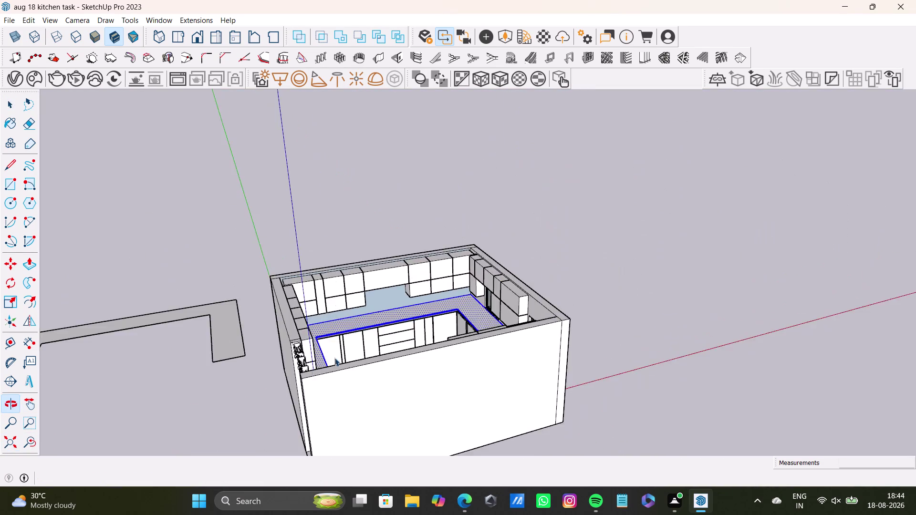
scroll(up, 3)
scroll(up, 3)
middle_drag(509, 331, 377, 365)
scroll(up, 3)
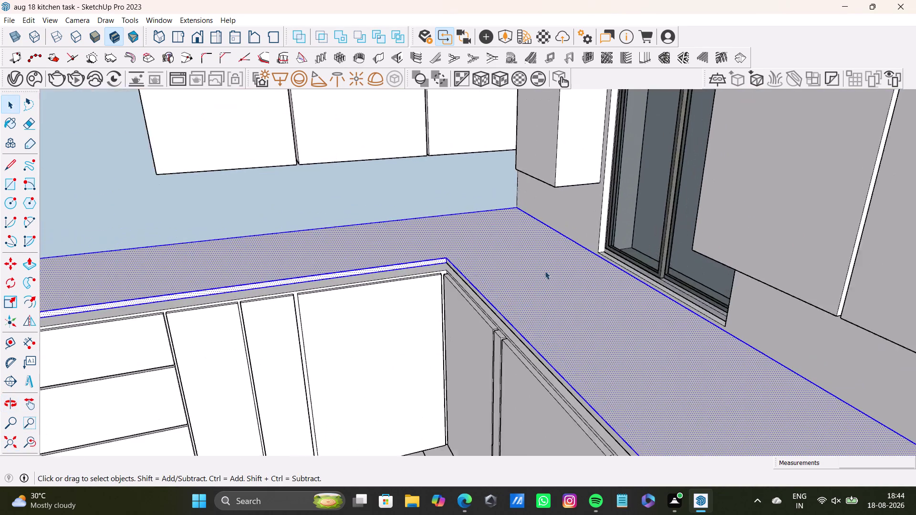
scroll(up, 3)
middle_drag(539, 270, 630, 245)
scroll(up, 3)
triple_click(479, 265)
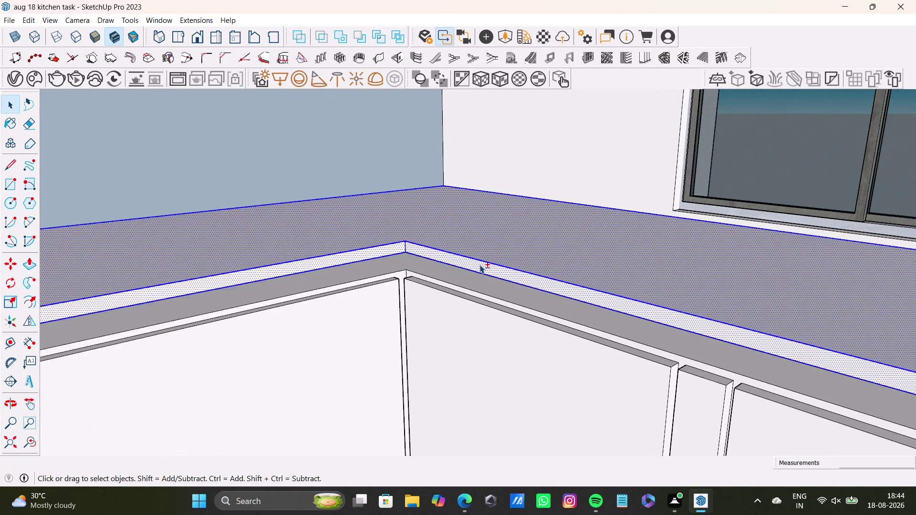
scroll(down, 3)
click(495, 235)
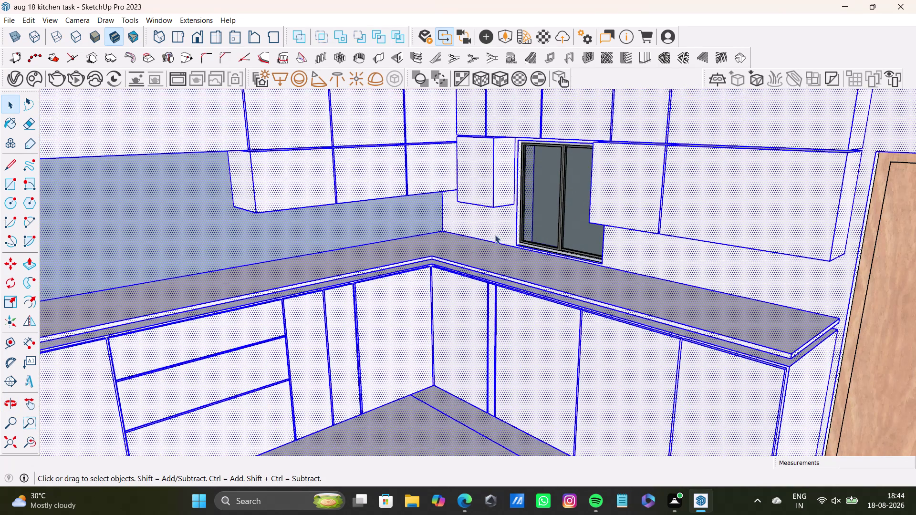
scroll(up, 3)
scroll(down, 3)
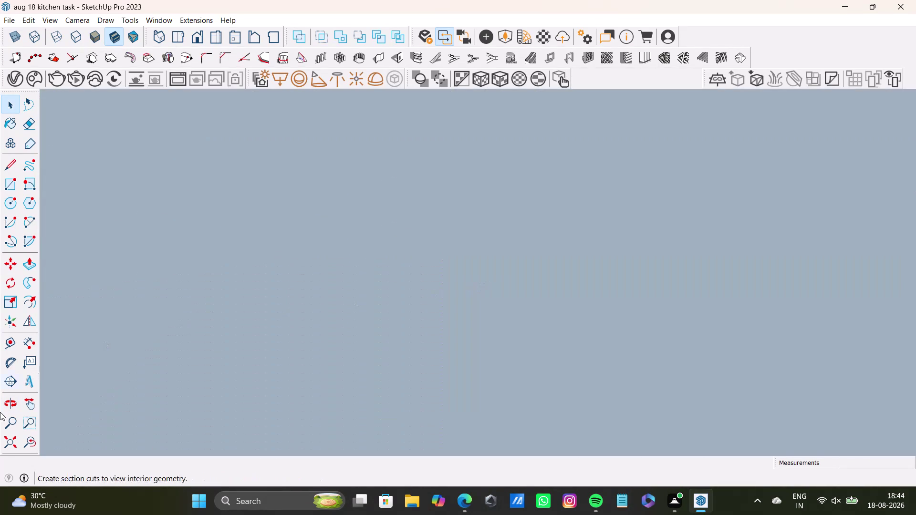
click(39, 442)
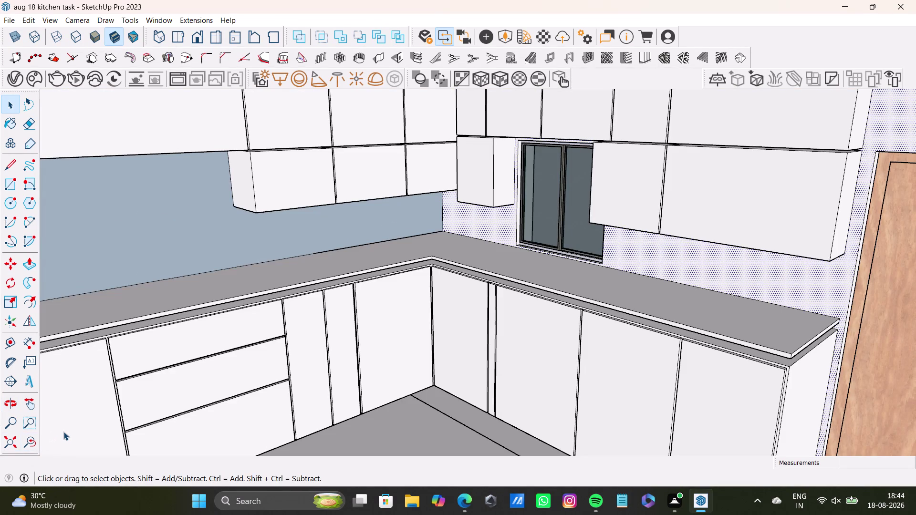